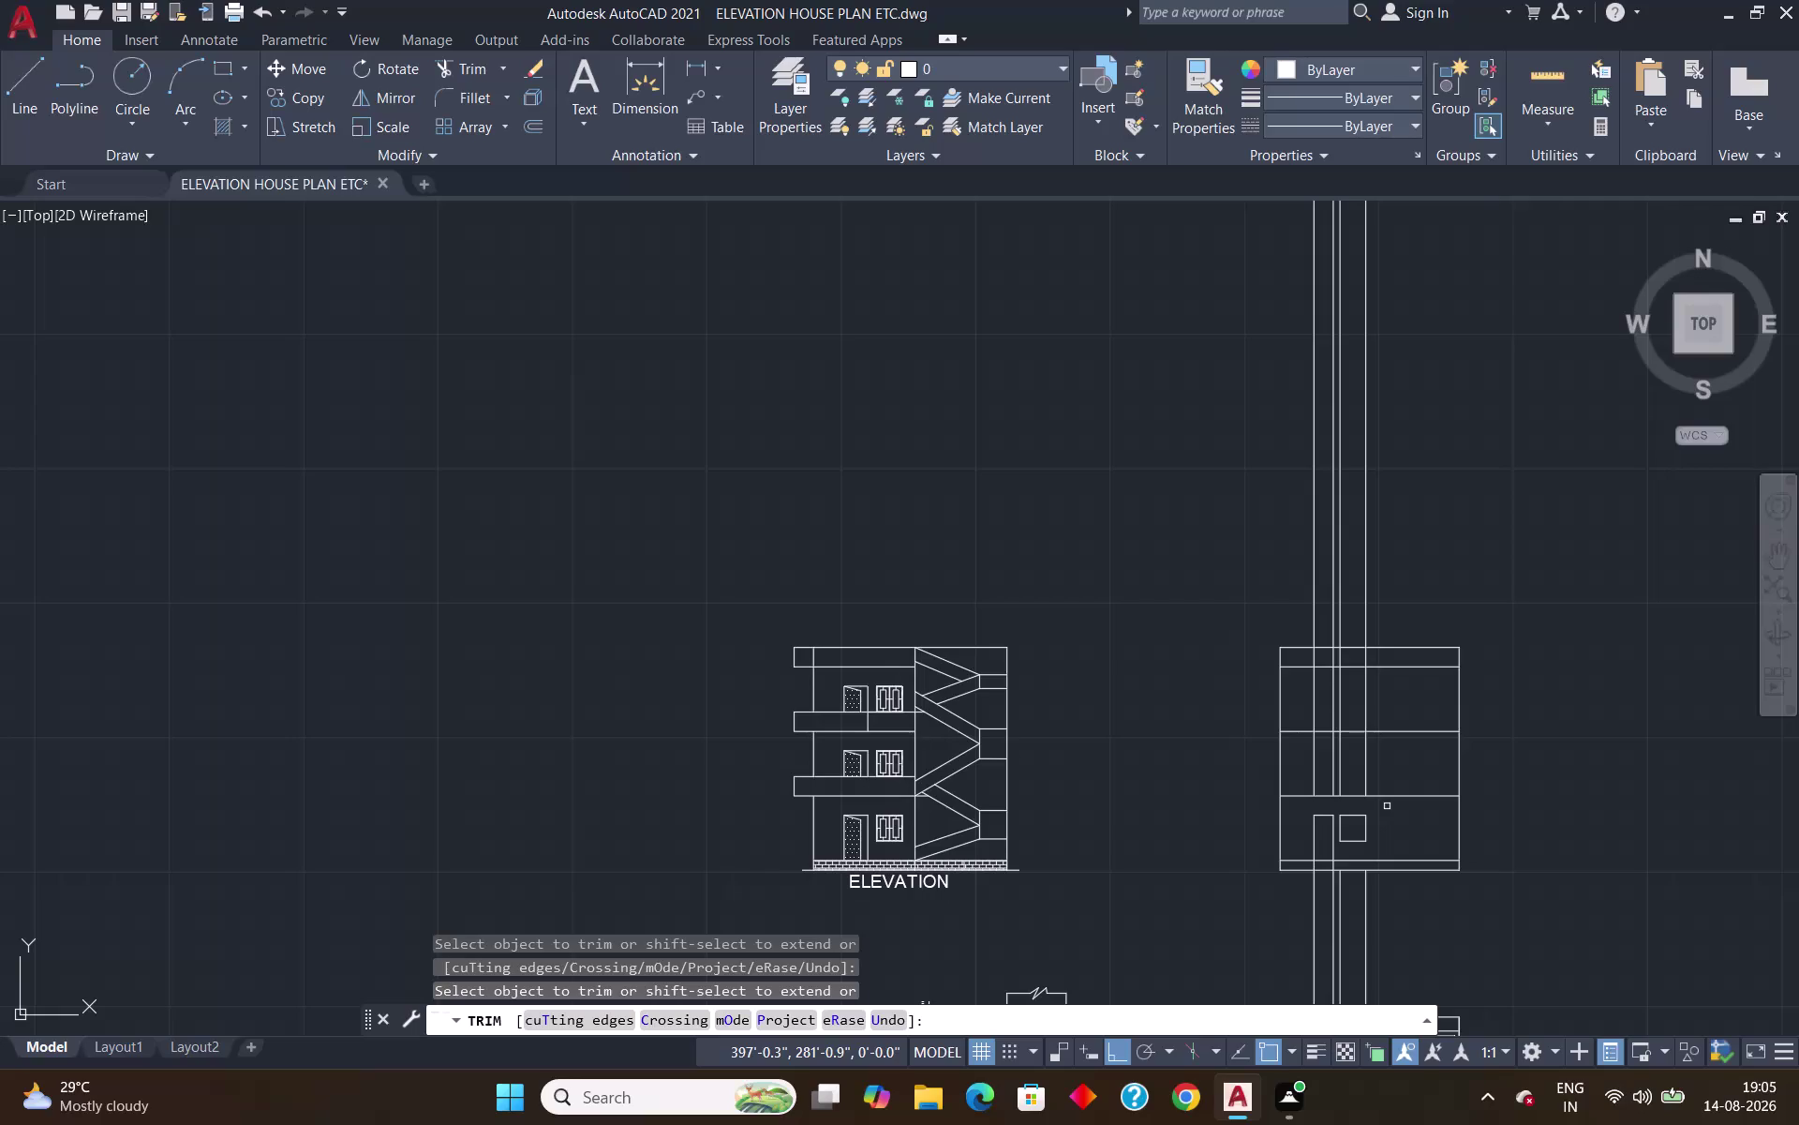
Trim two leftover projected wall segments beside the ground-floor door.
scroll(up, 3)
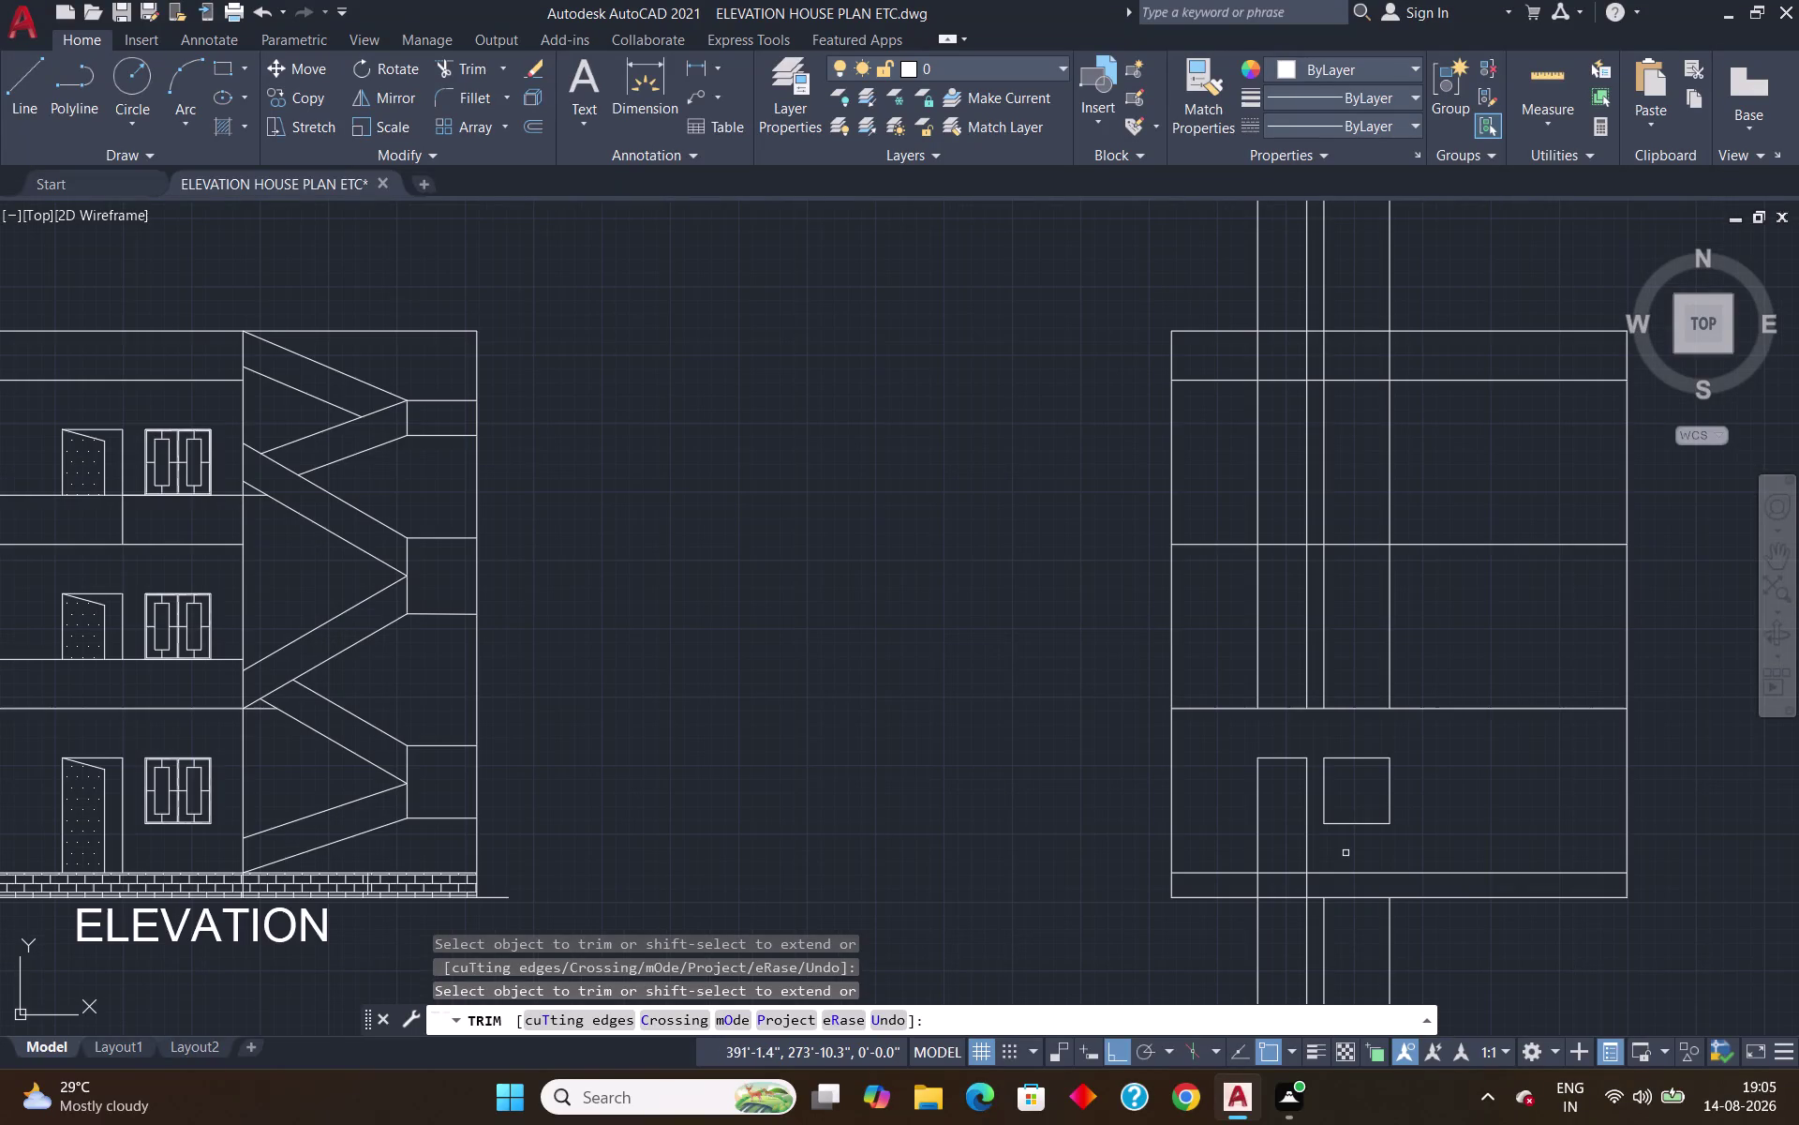
click(1256, 887)
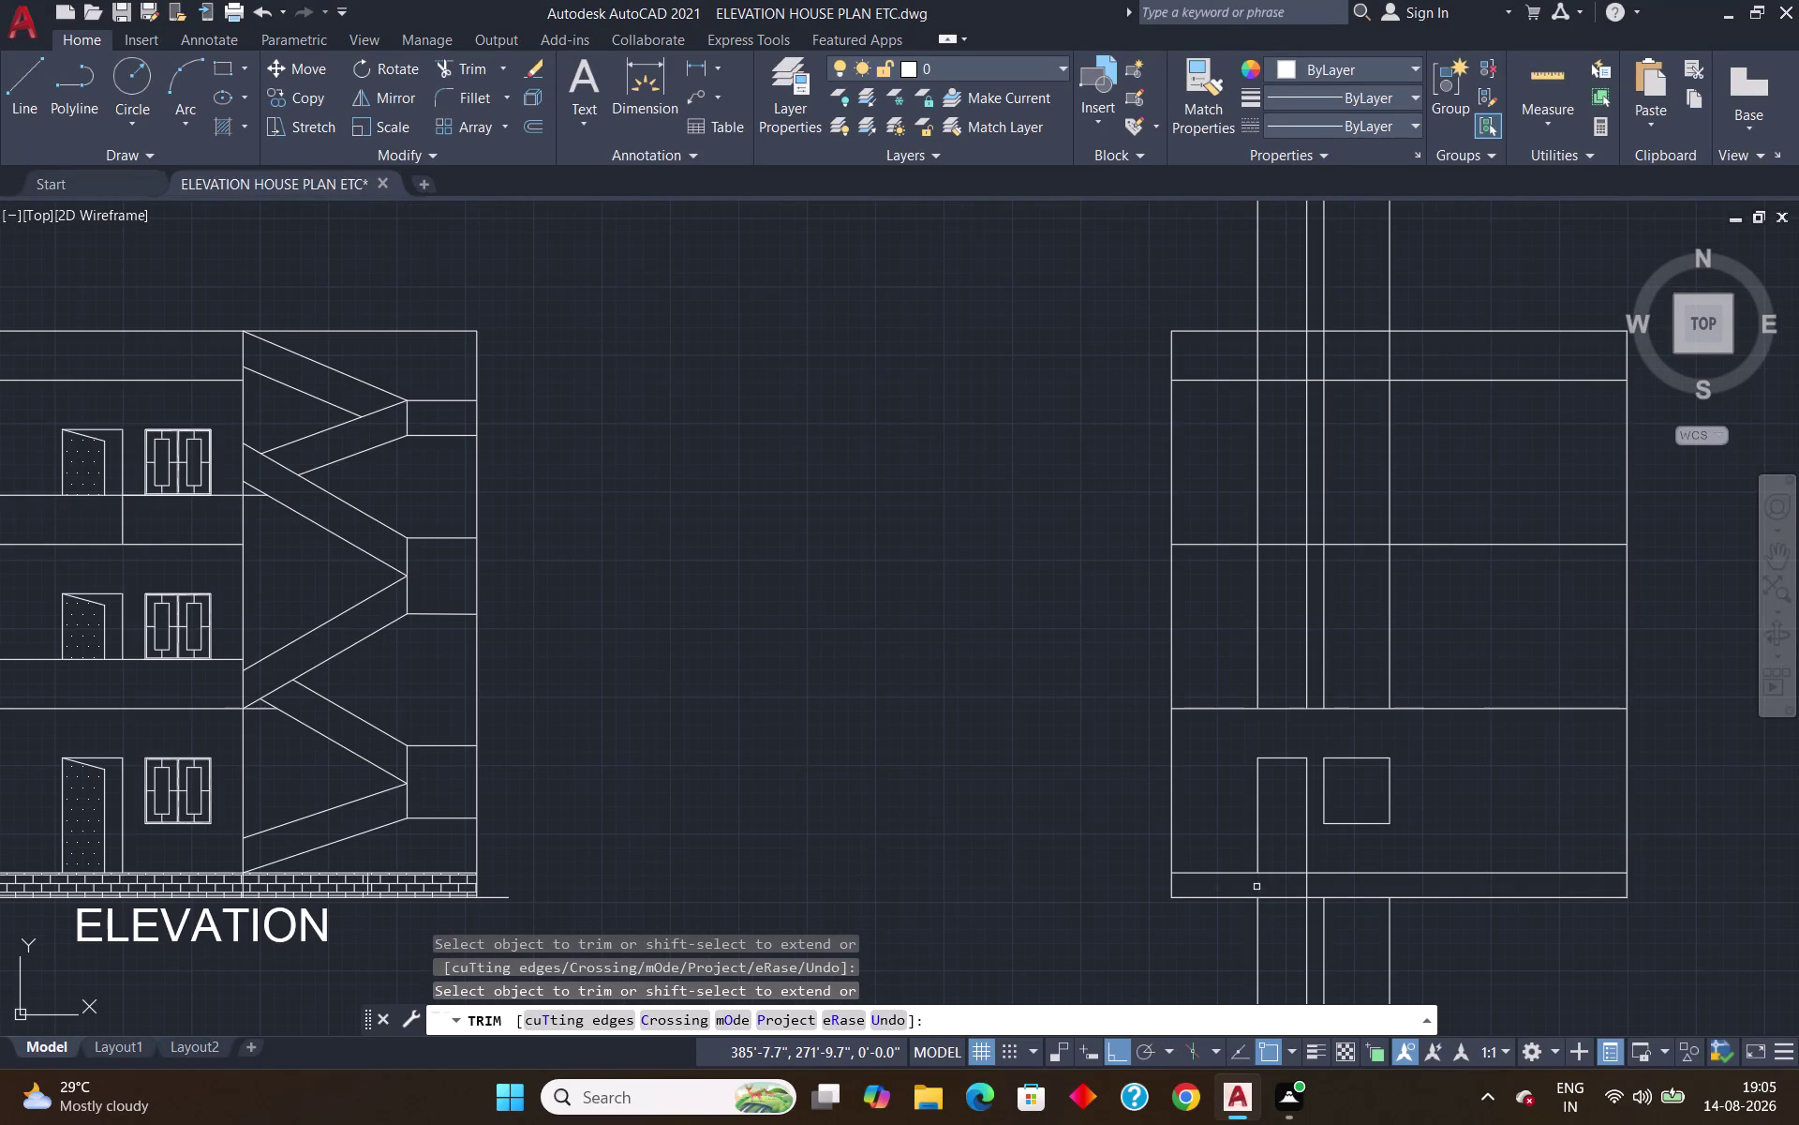
click(1310, 887)
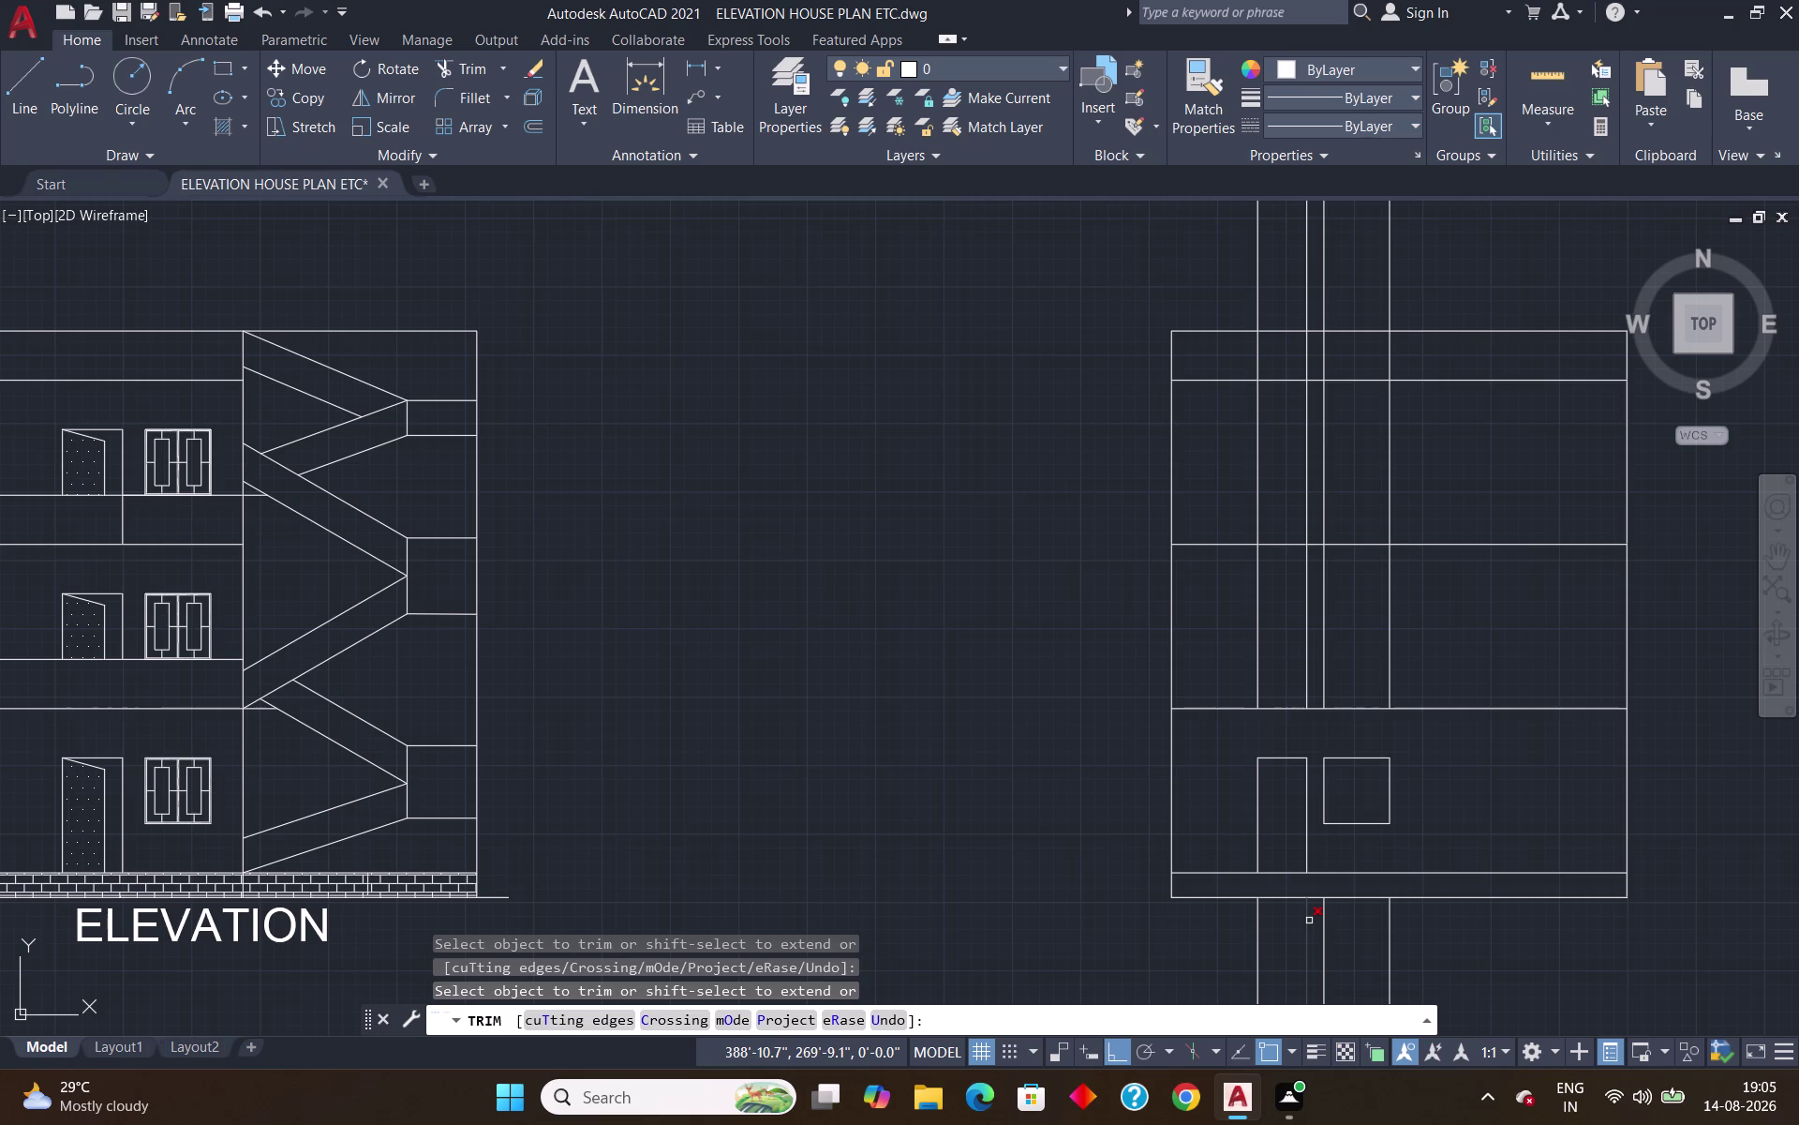
key(Escape)
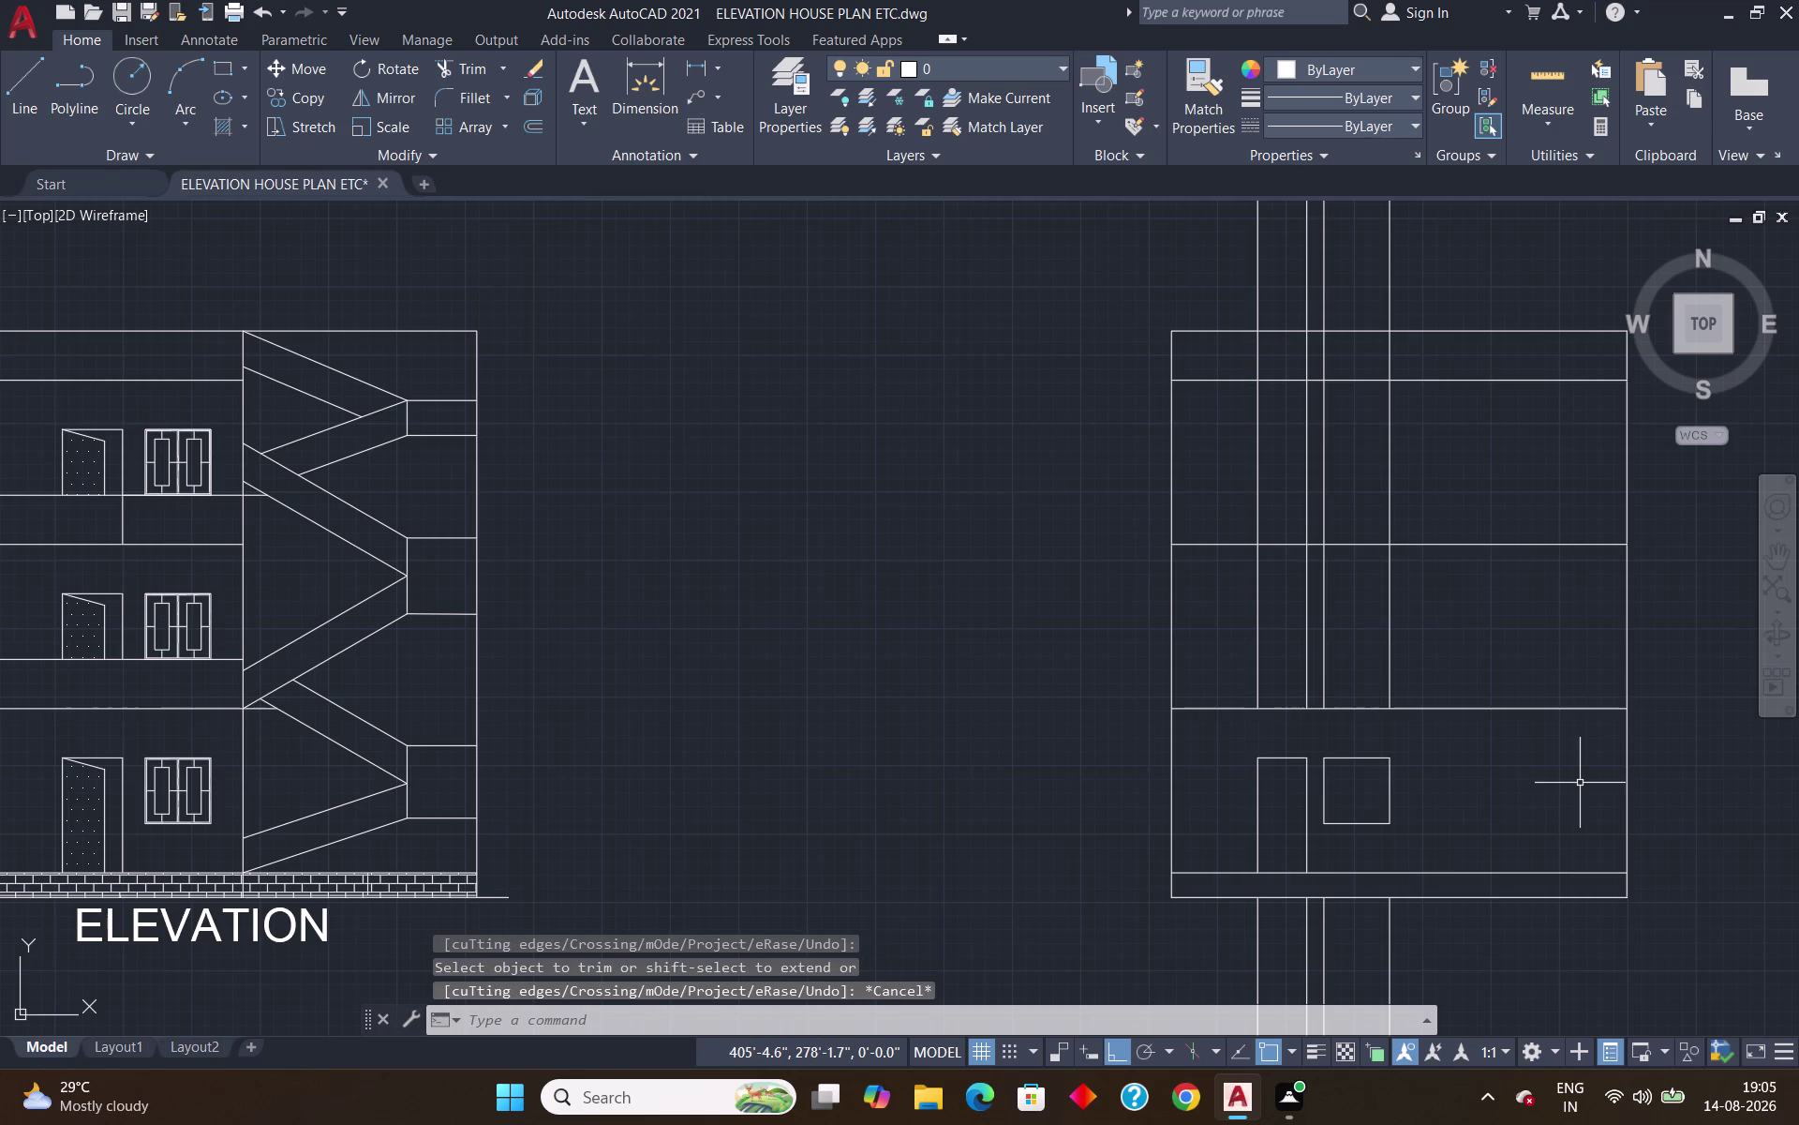
scroll(down, 3)
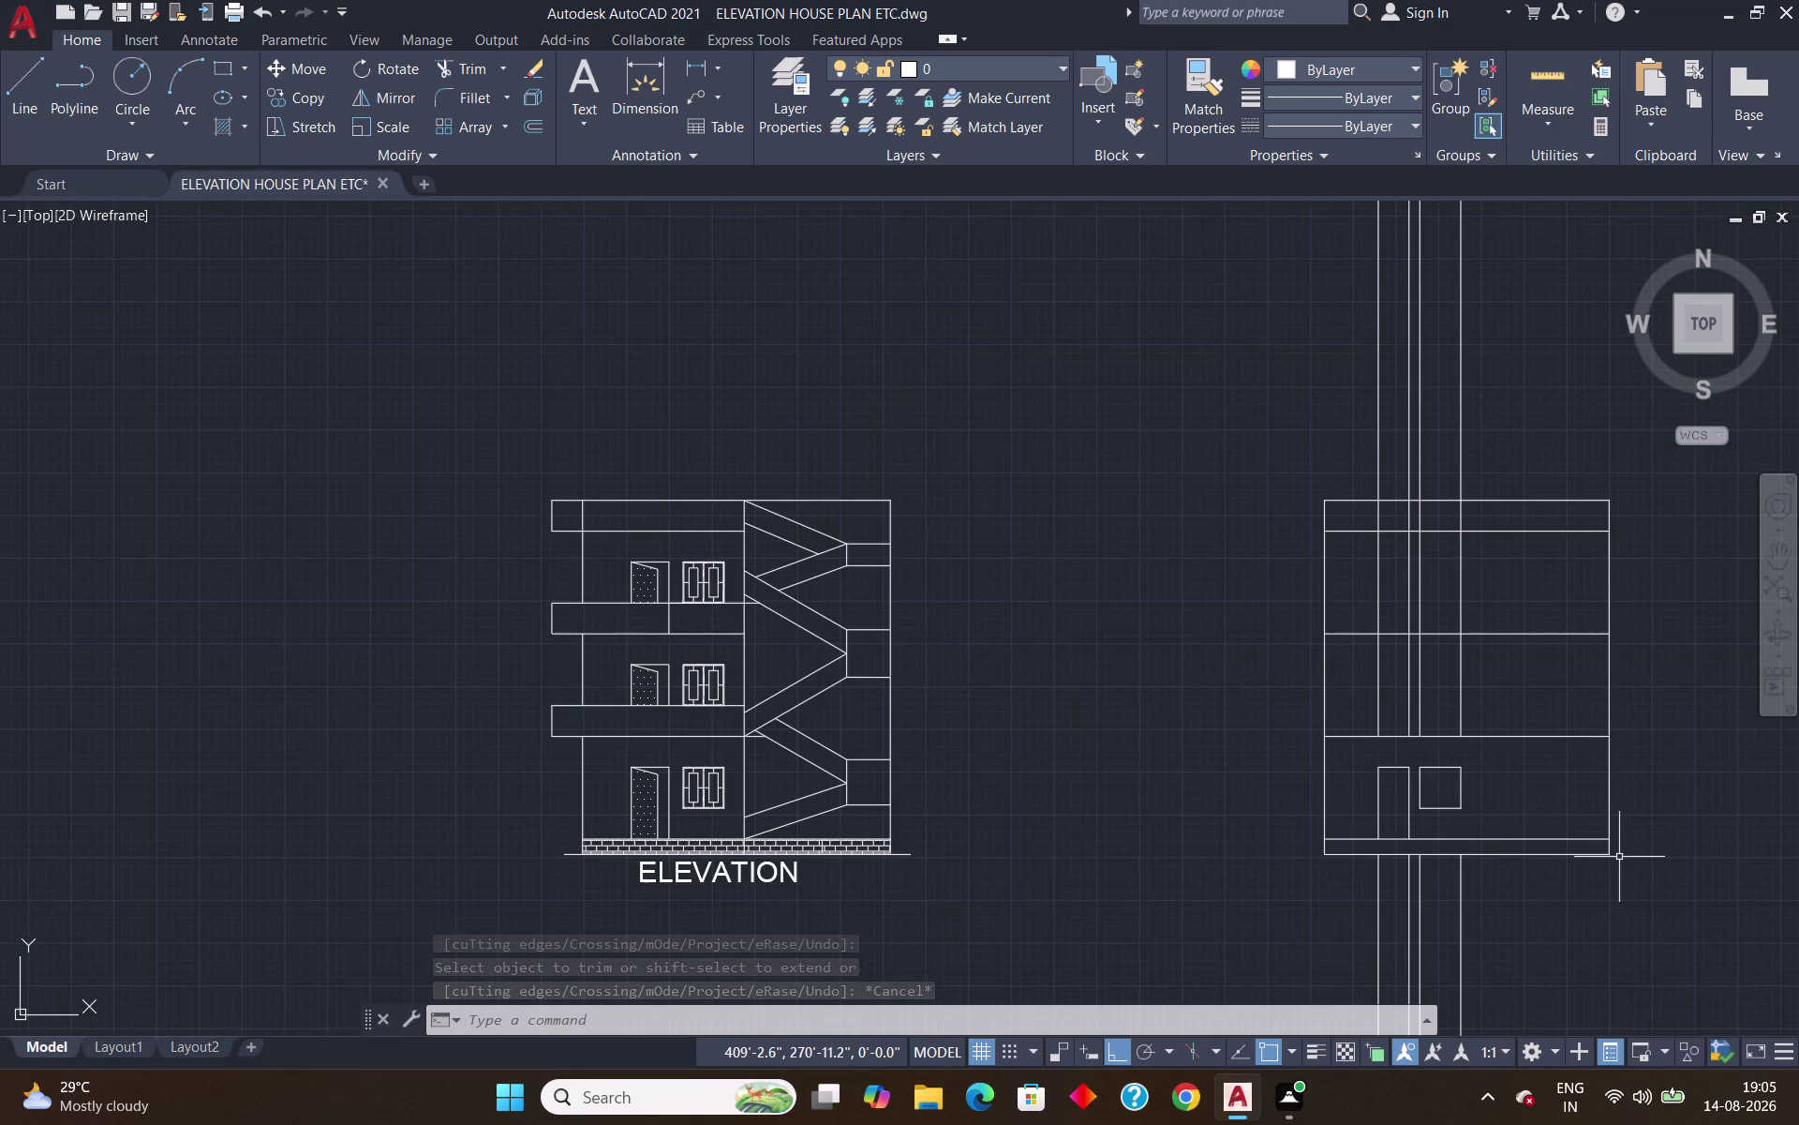
scroll(down, 3)
scroll(up, 3)
scroll(down, 3)
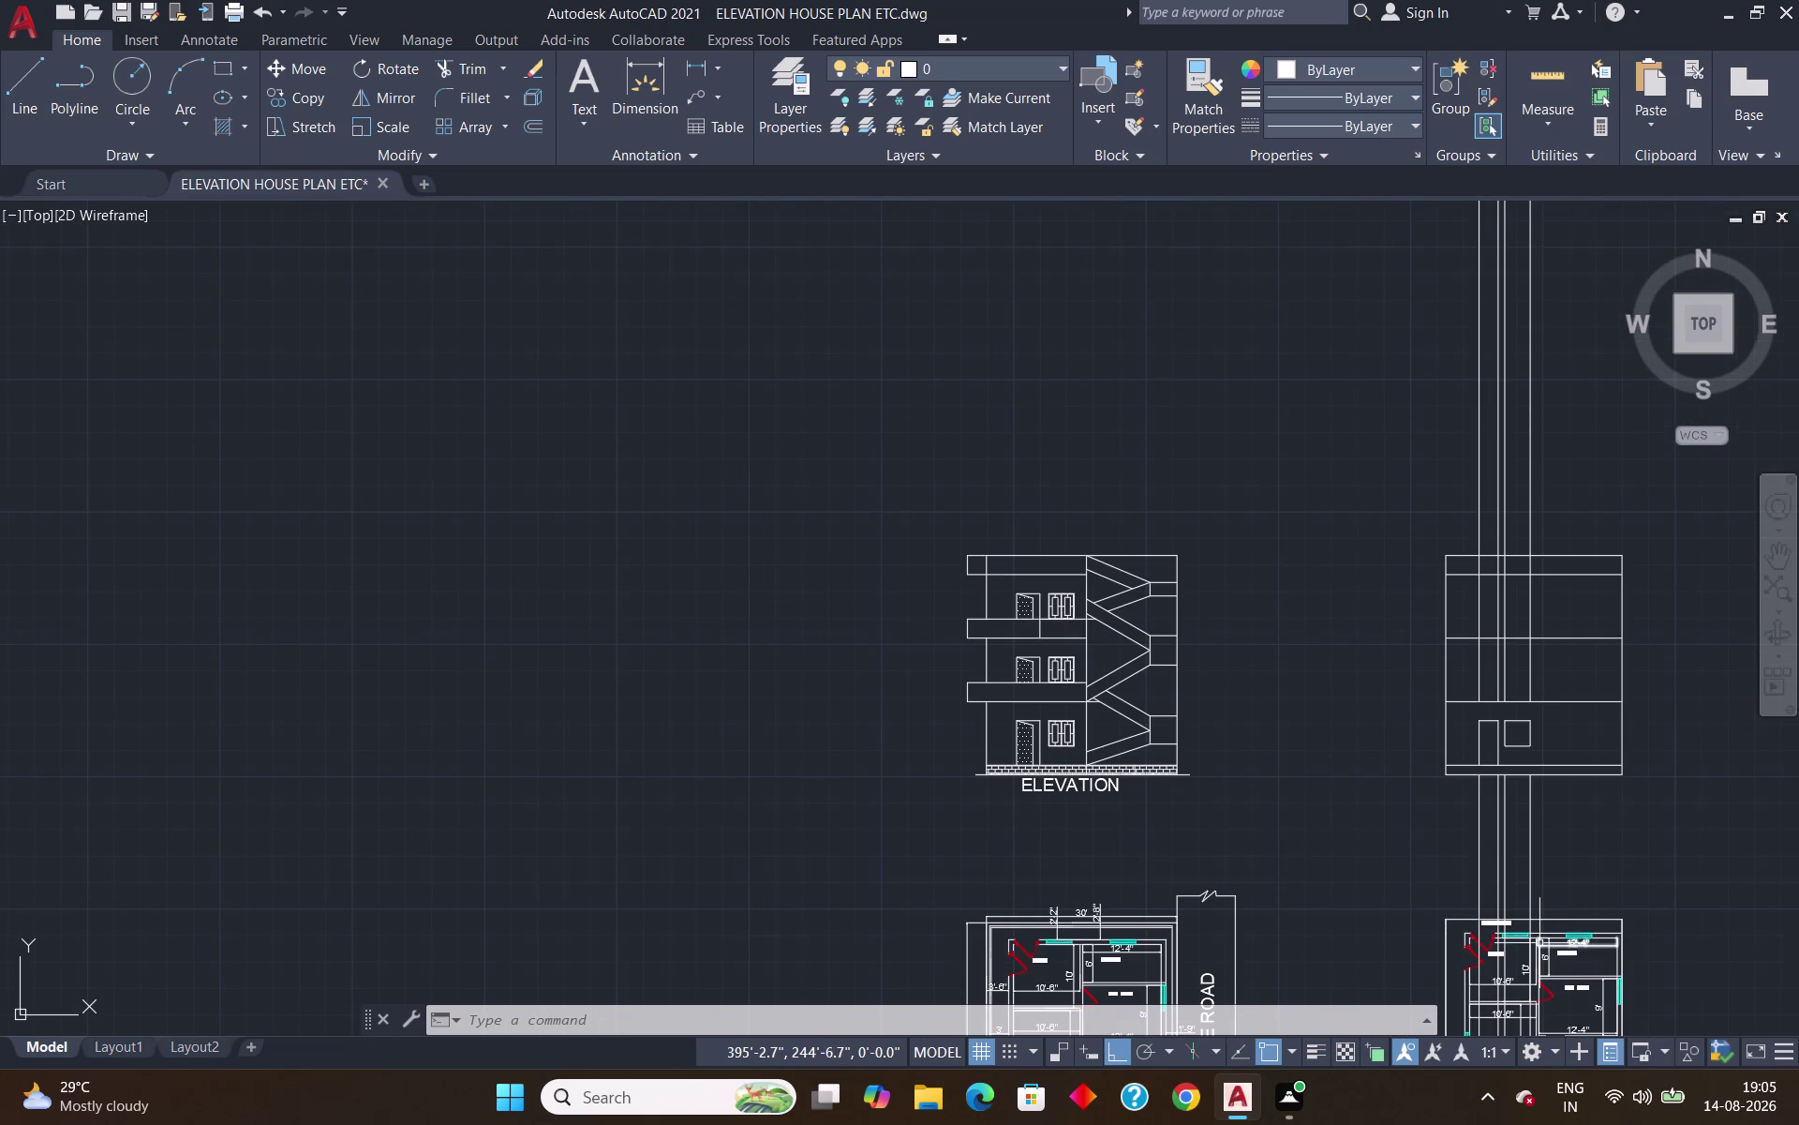
scroll(up, 3)
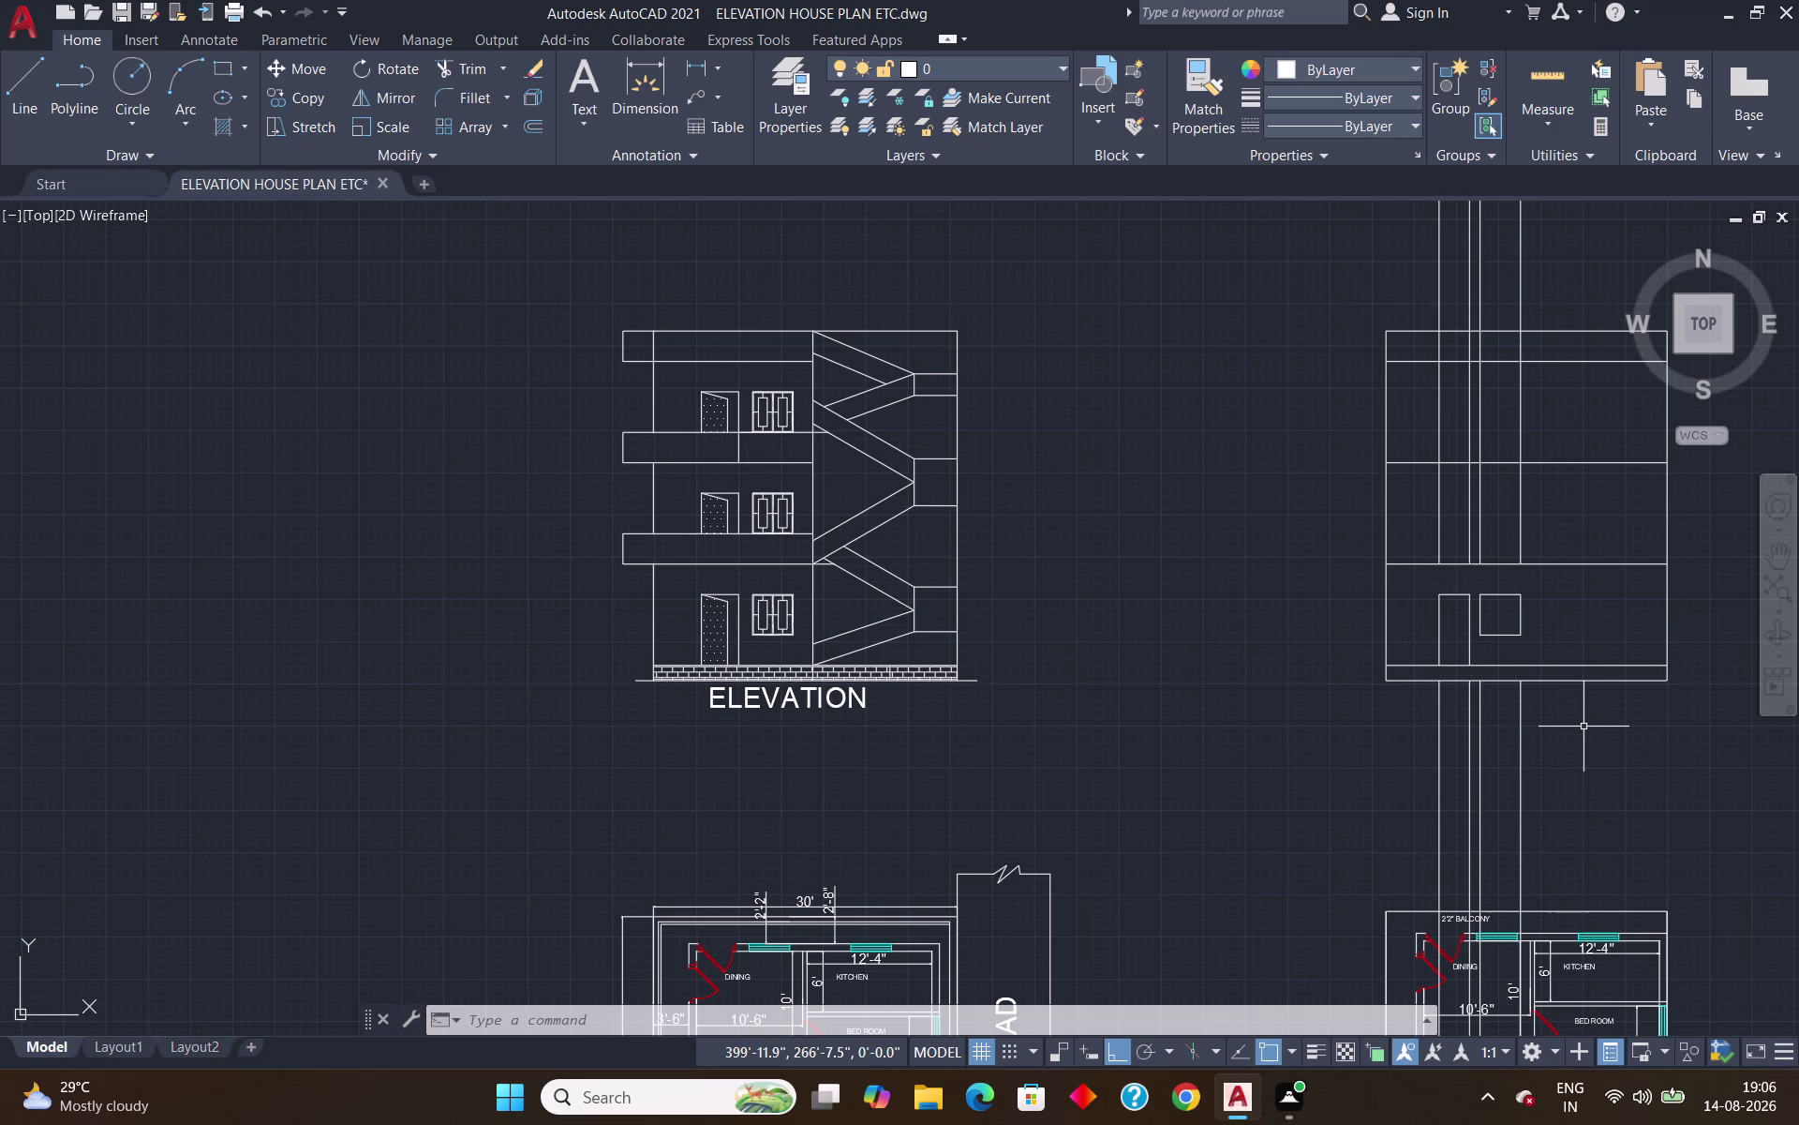
scroll(down, 3)
scroll(down, 3)
scroll(up, 3)
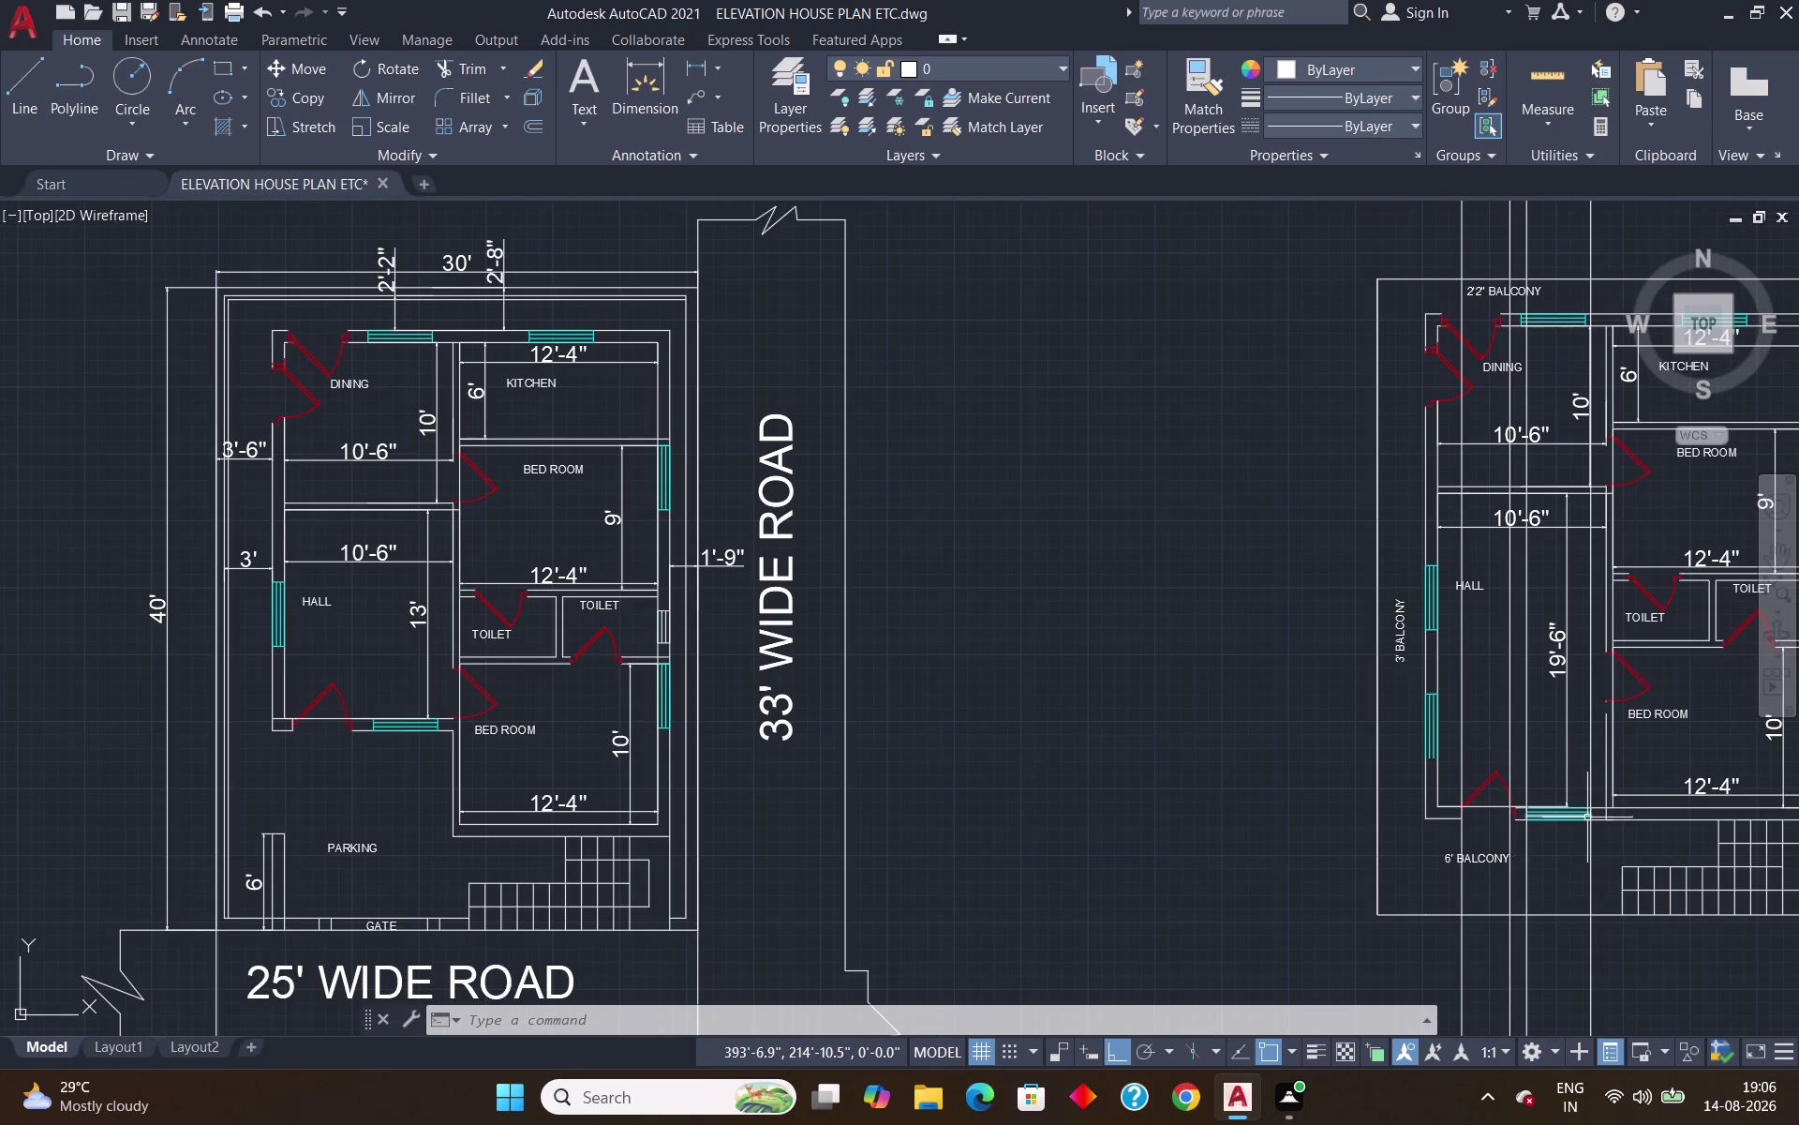
scroll(up, 3)
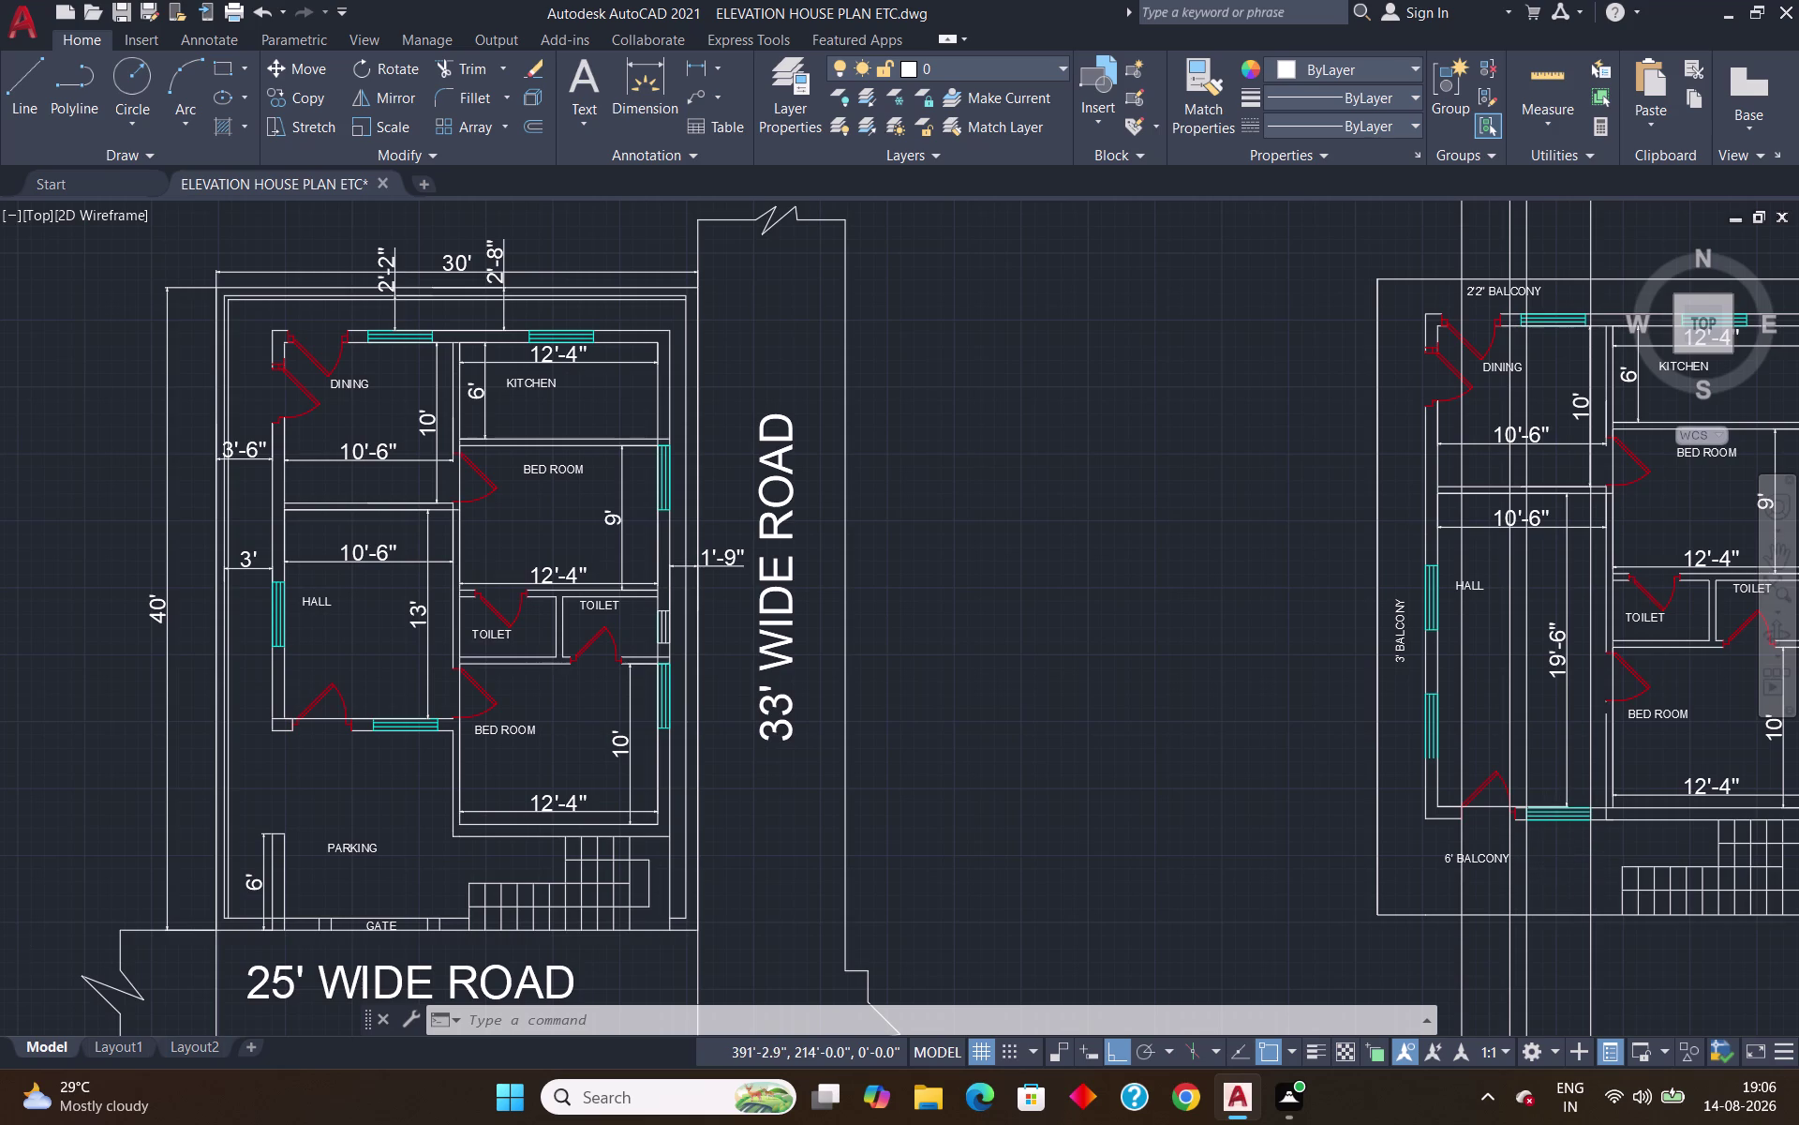
scroll(down, 3)
scroll(up, 3)
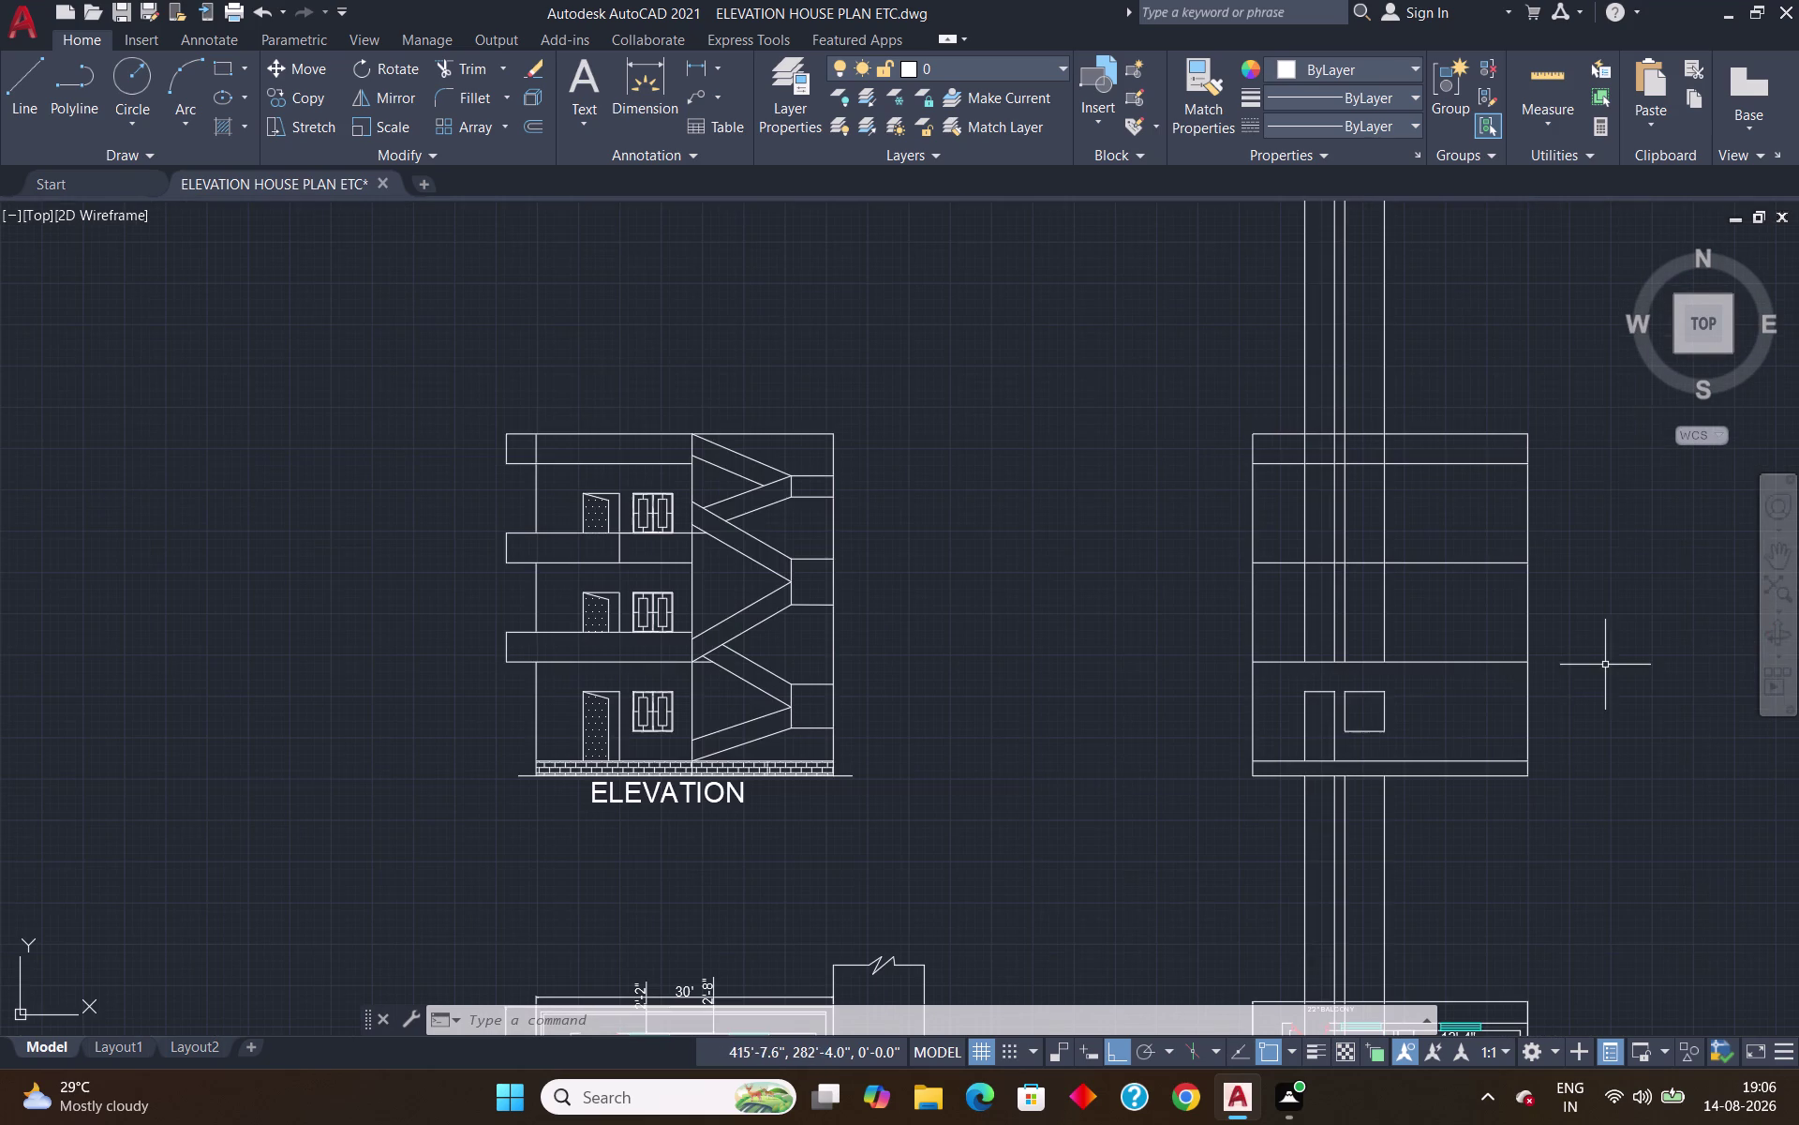
scroll(up, 3)
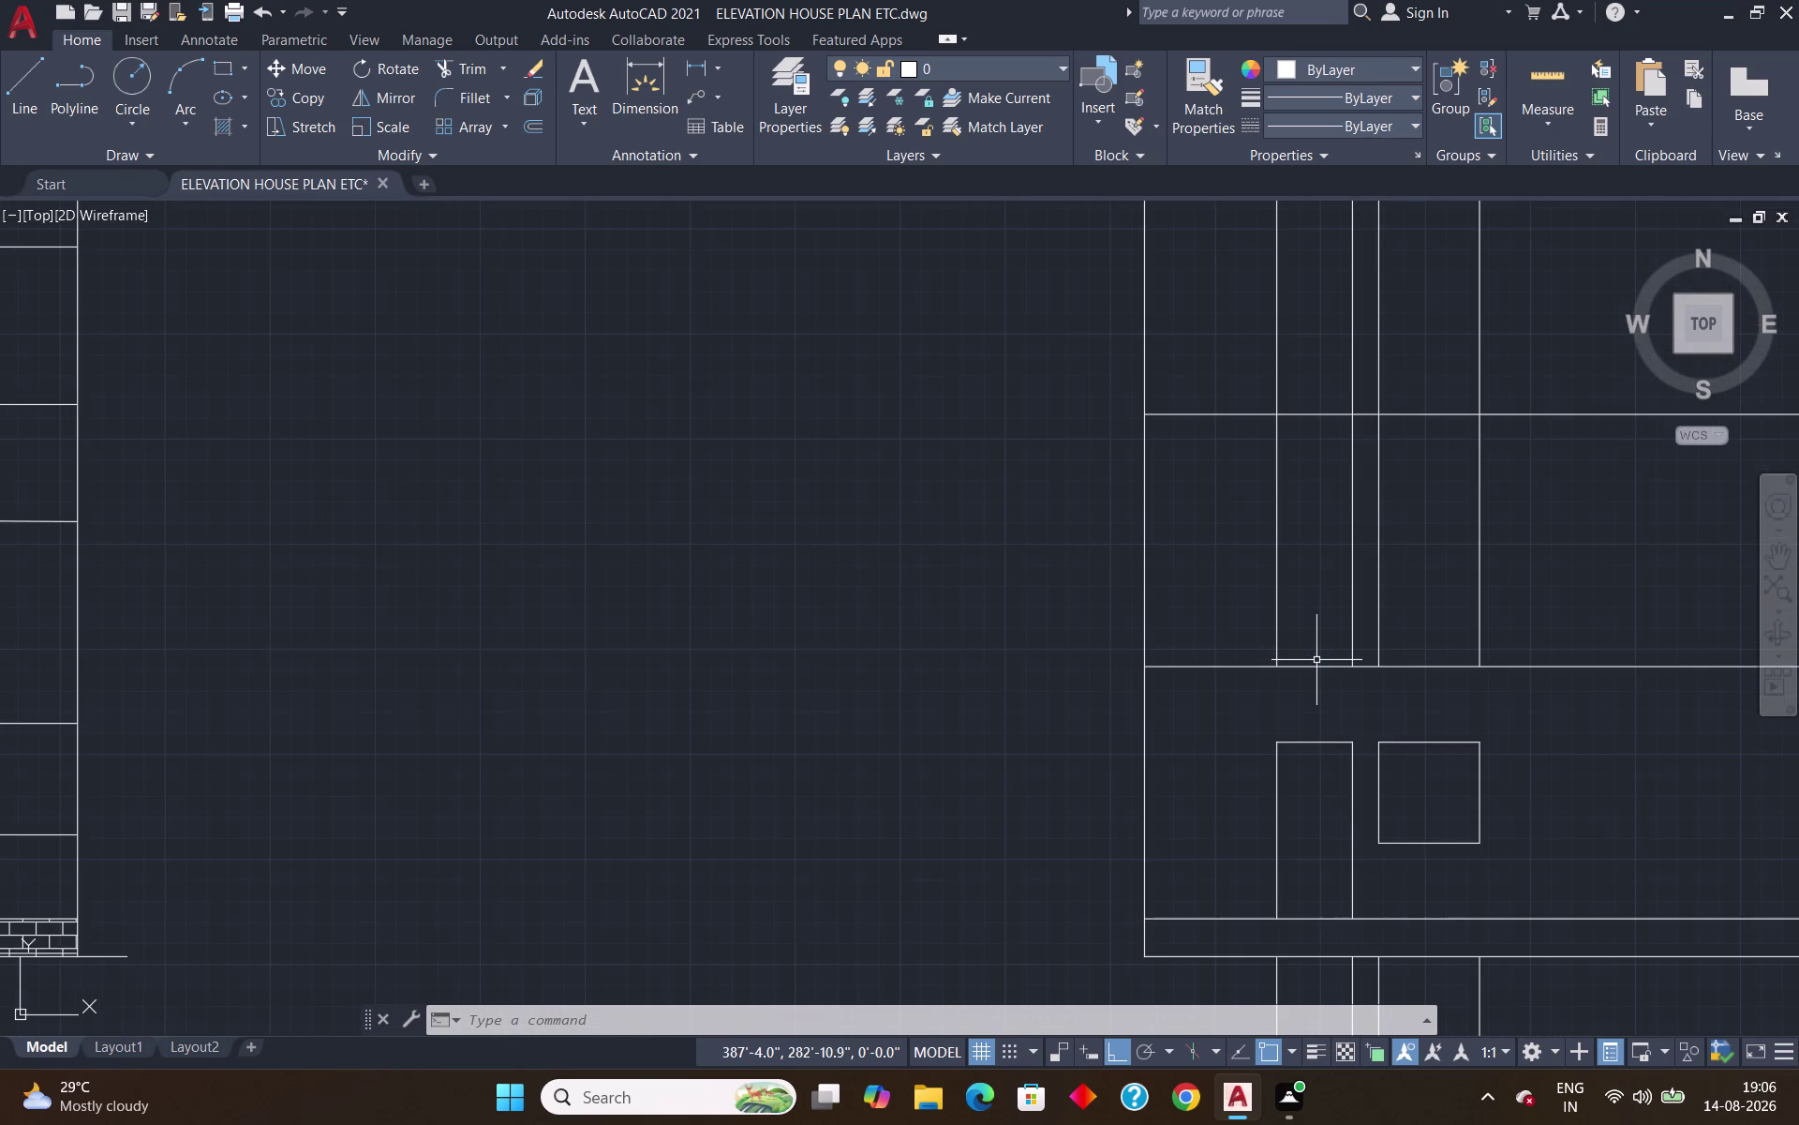
Draw a horizontal line 7' above the lower floor line across to the outer wall.
key(l)
key(Return)
key(t)
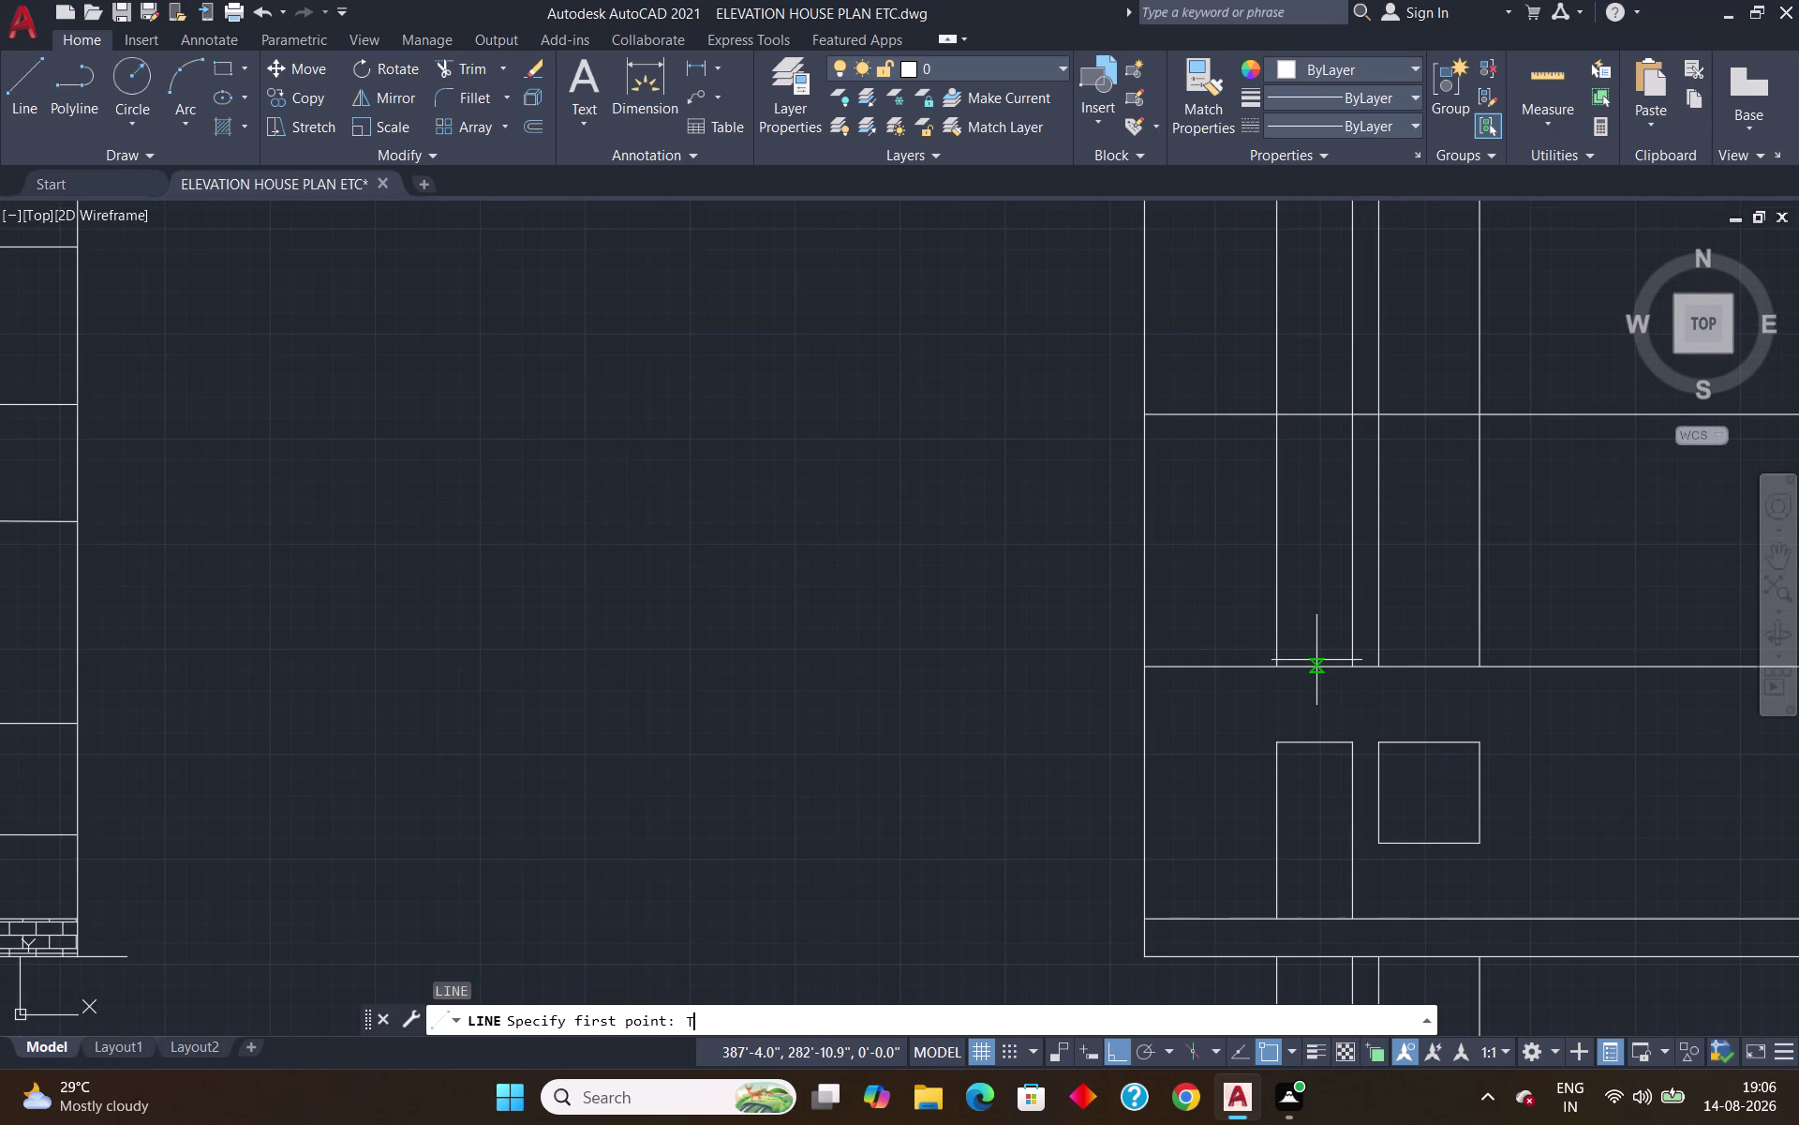
key(k)
key(Return)
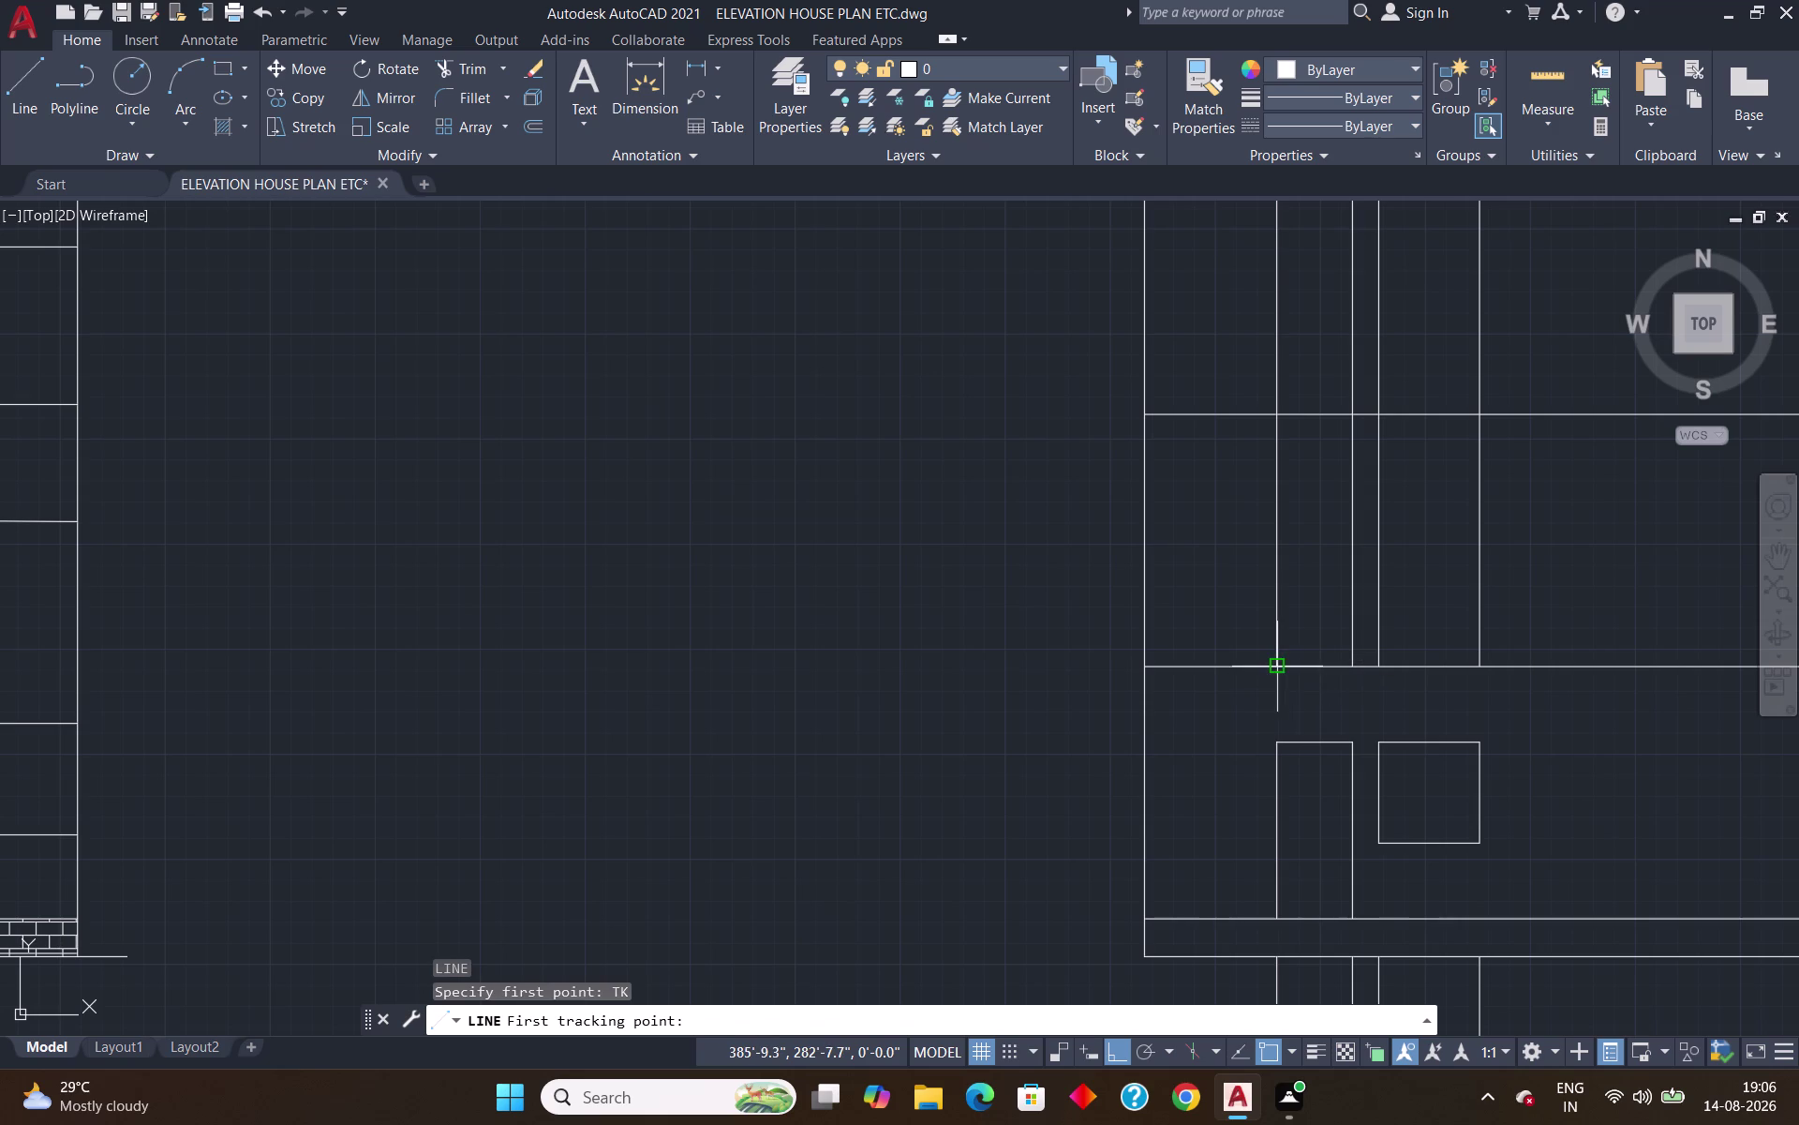
click(1276, 664)
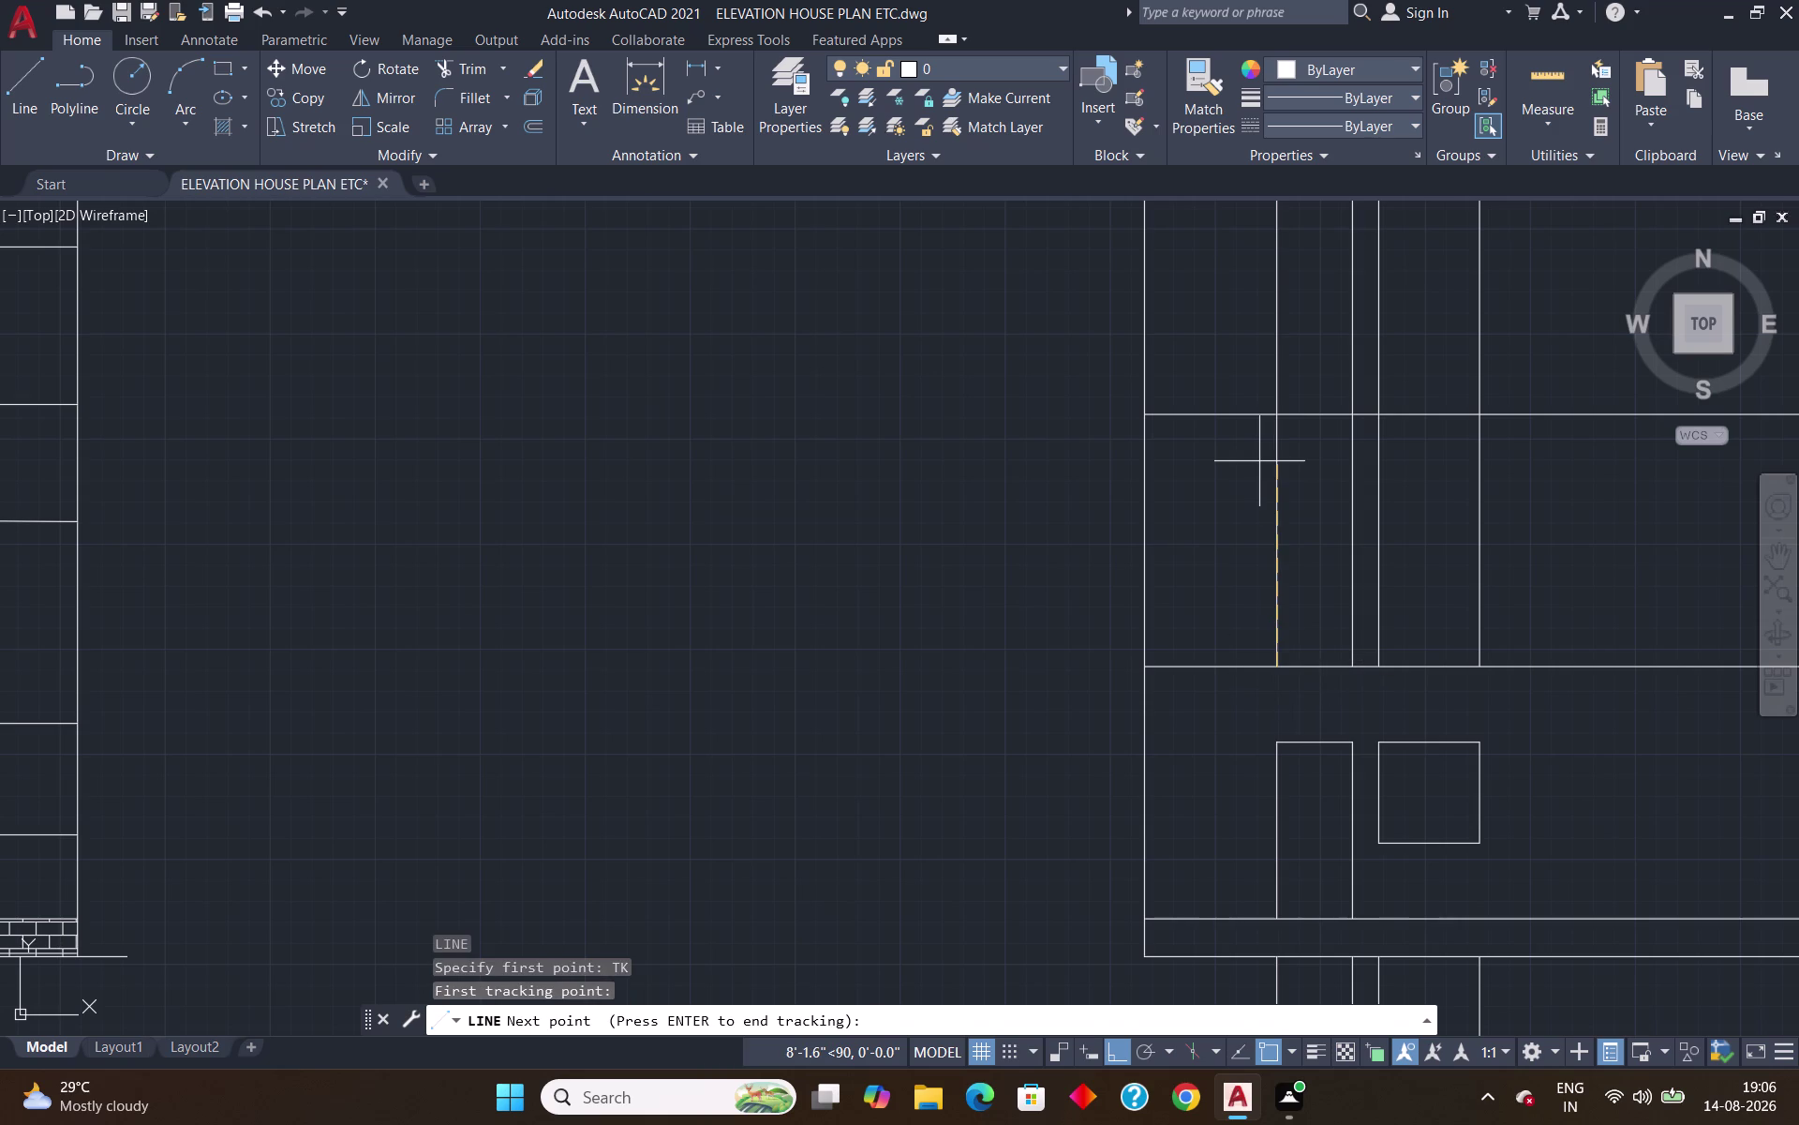
text(7')
key(Return)
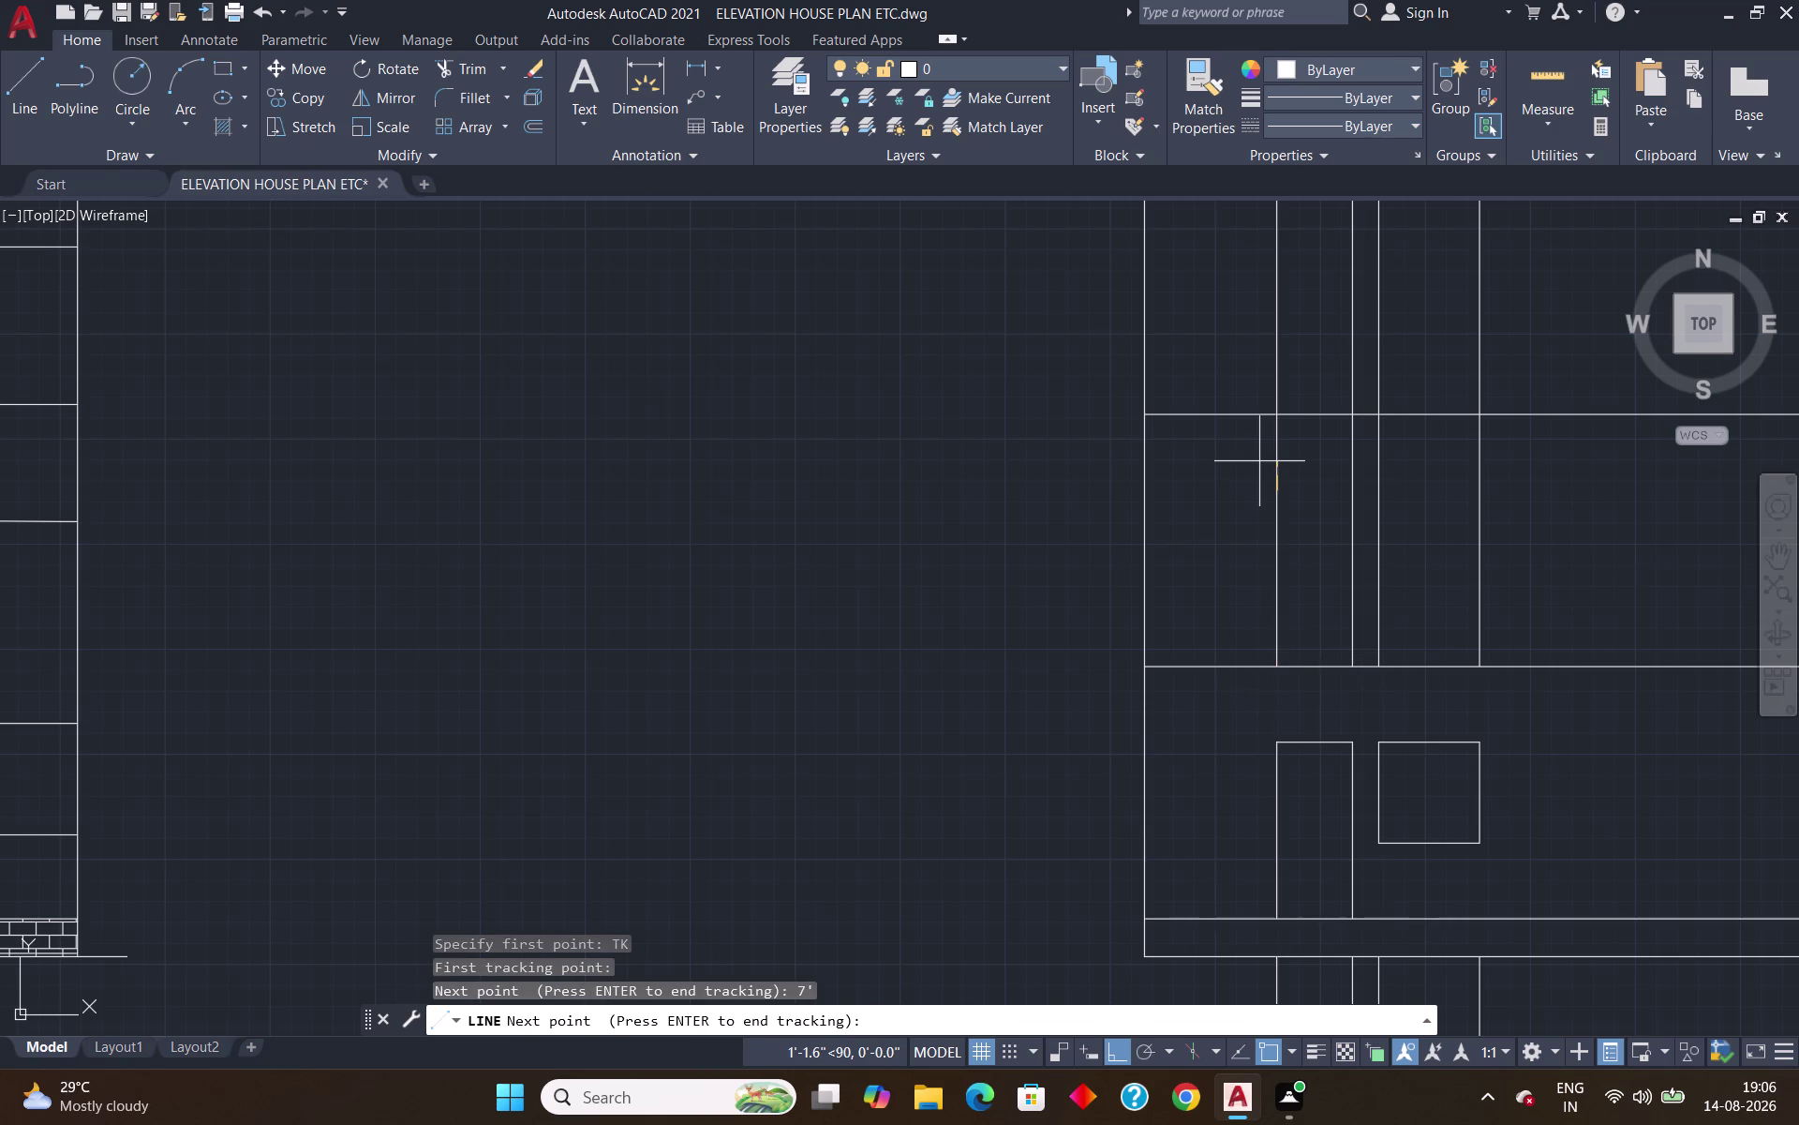
key(Return)
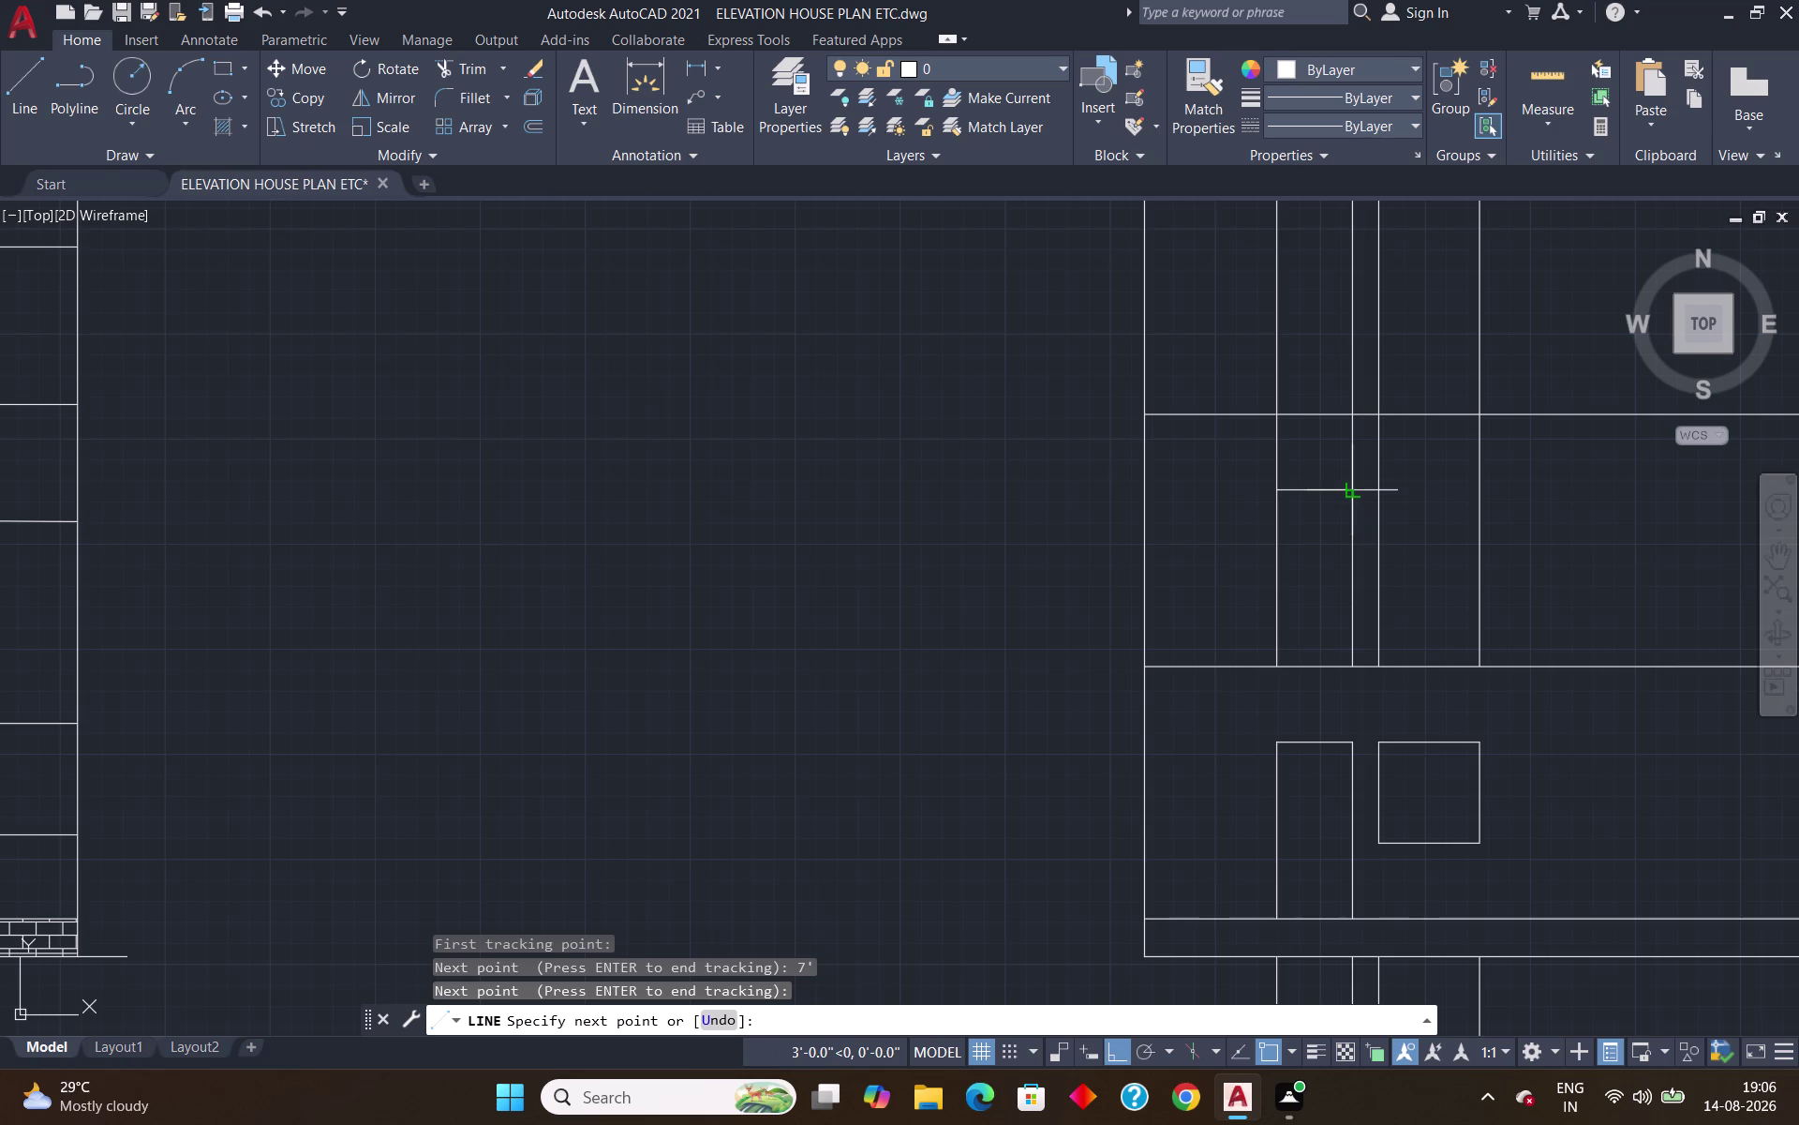
click(1354, 493)
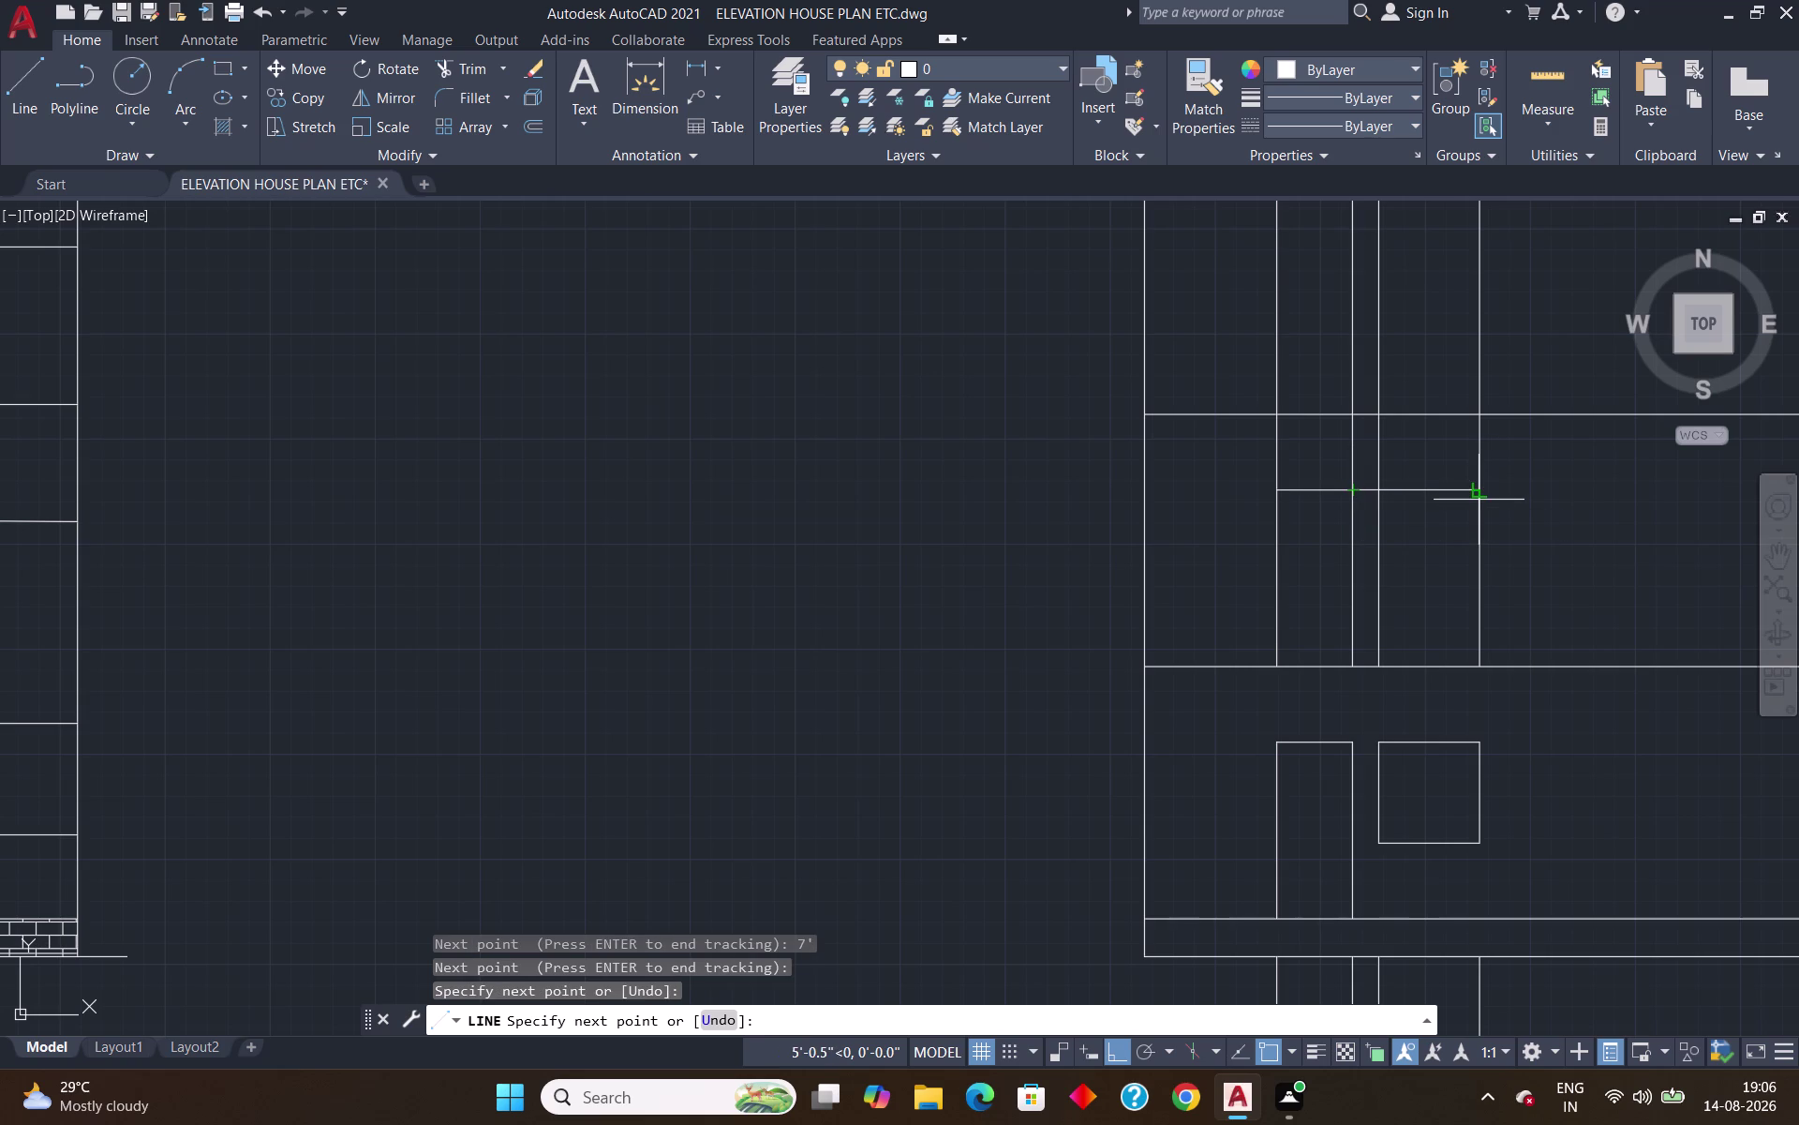
click(1479, 499)
key(Return)
scroll(down, 3)
scroll(up, 3)
Draw a second 7'-high line on the next floor up, across to the outer wall.
key(l)
key(Return)
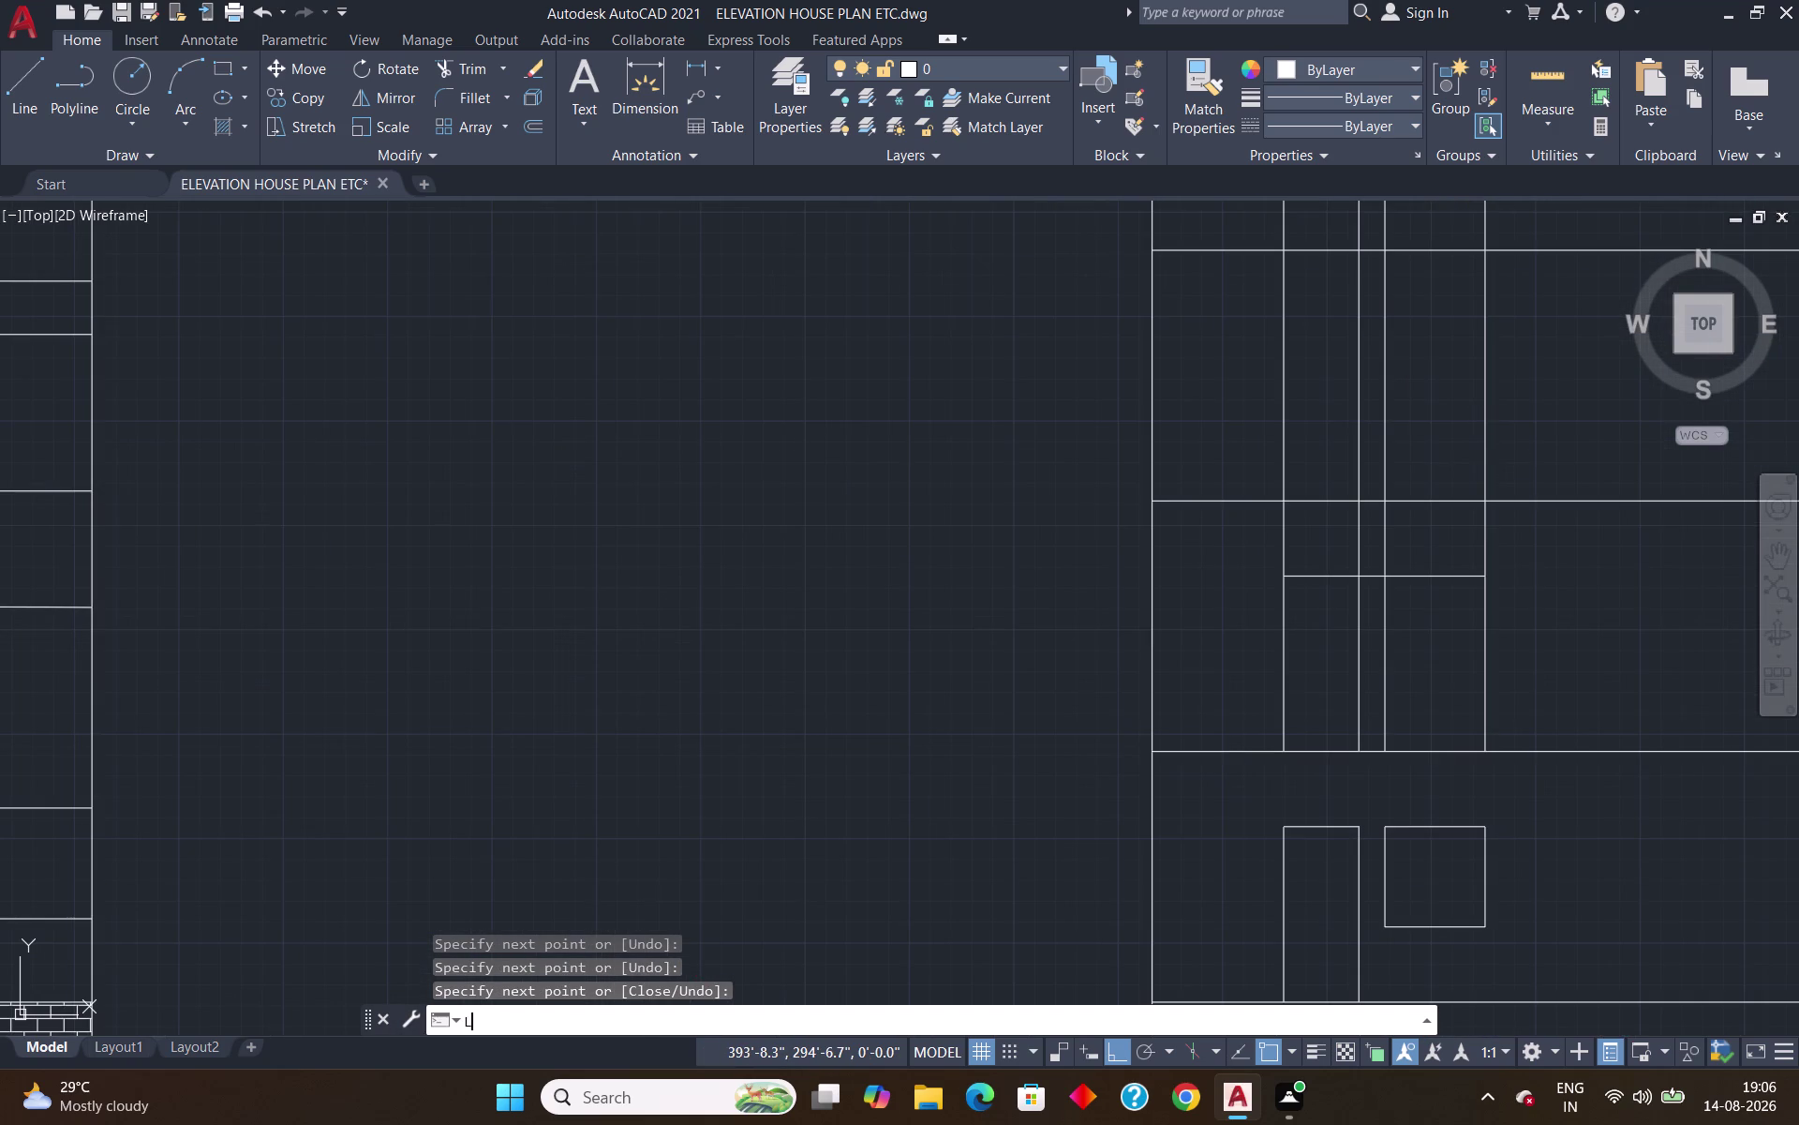
text(TK)
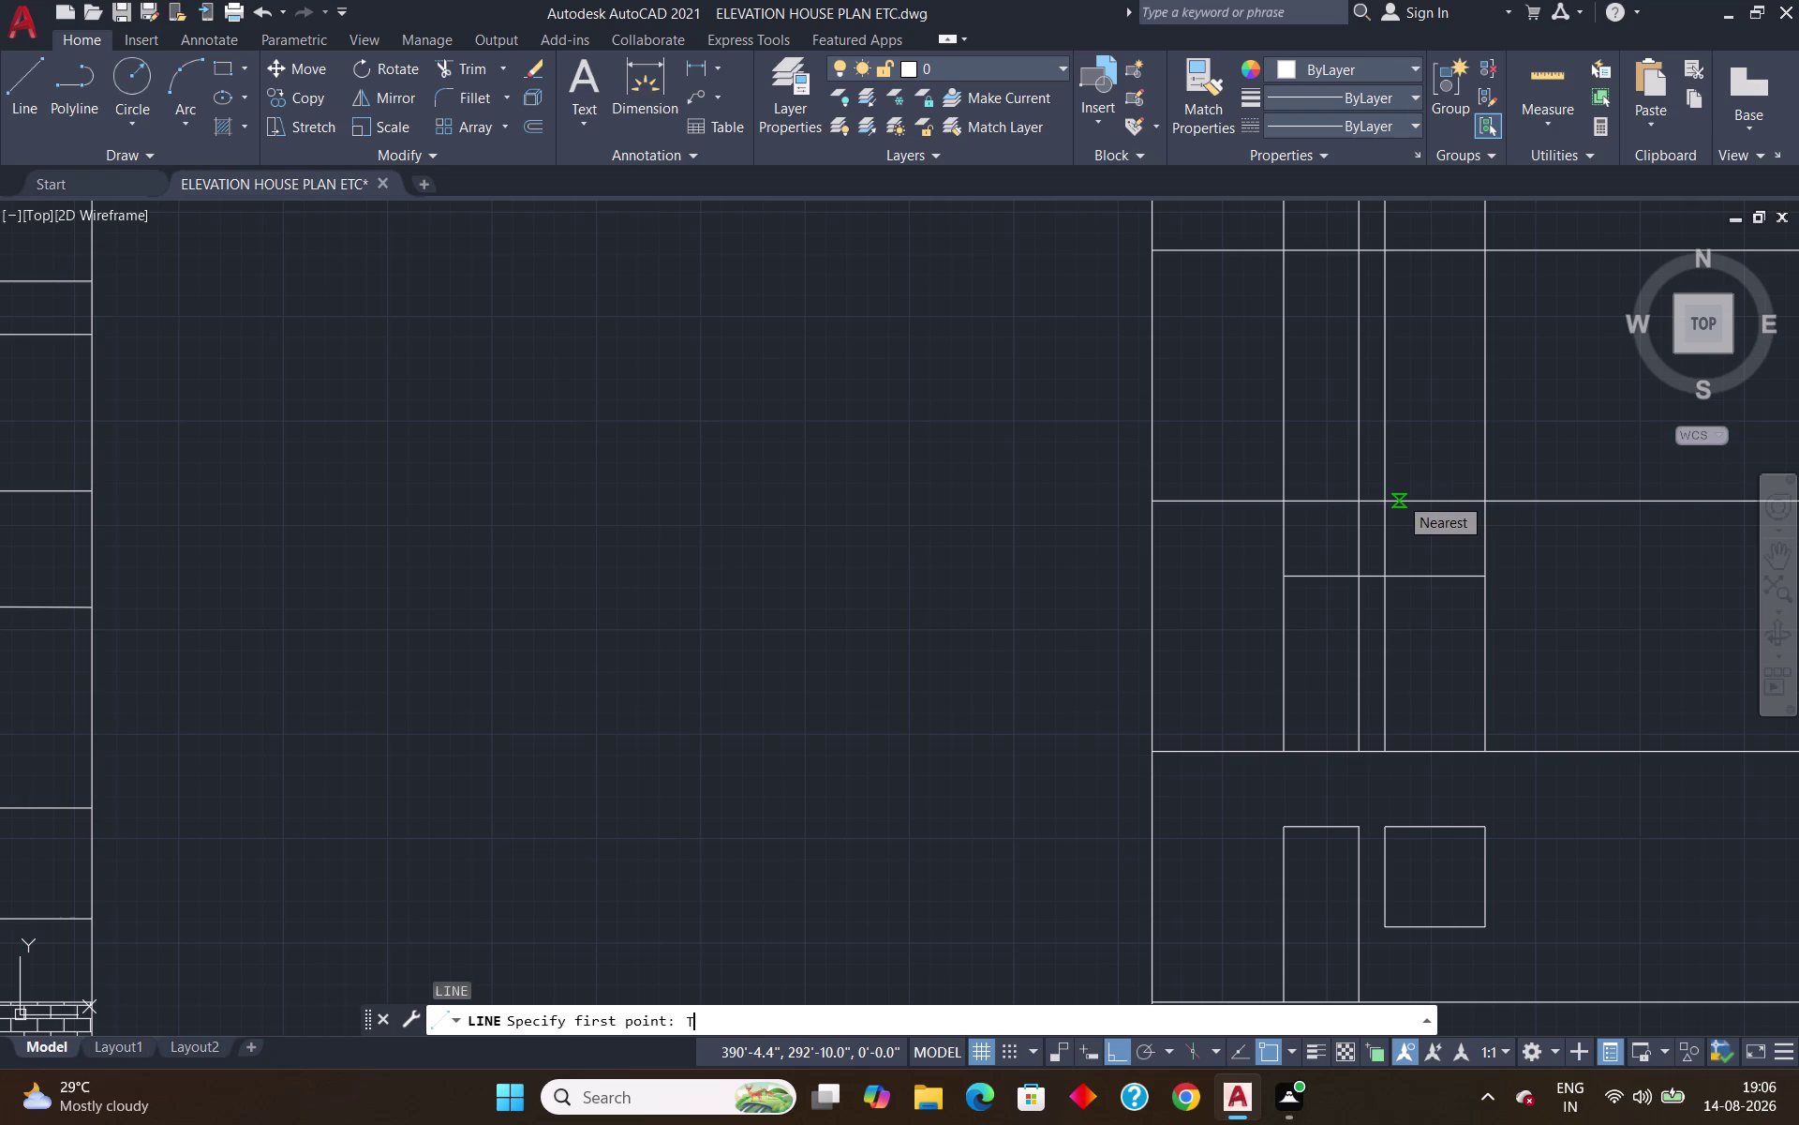
key(Return)
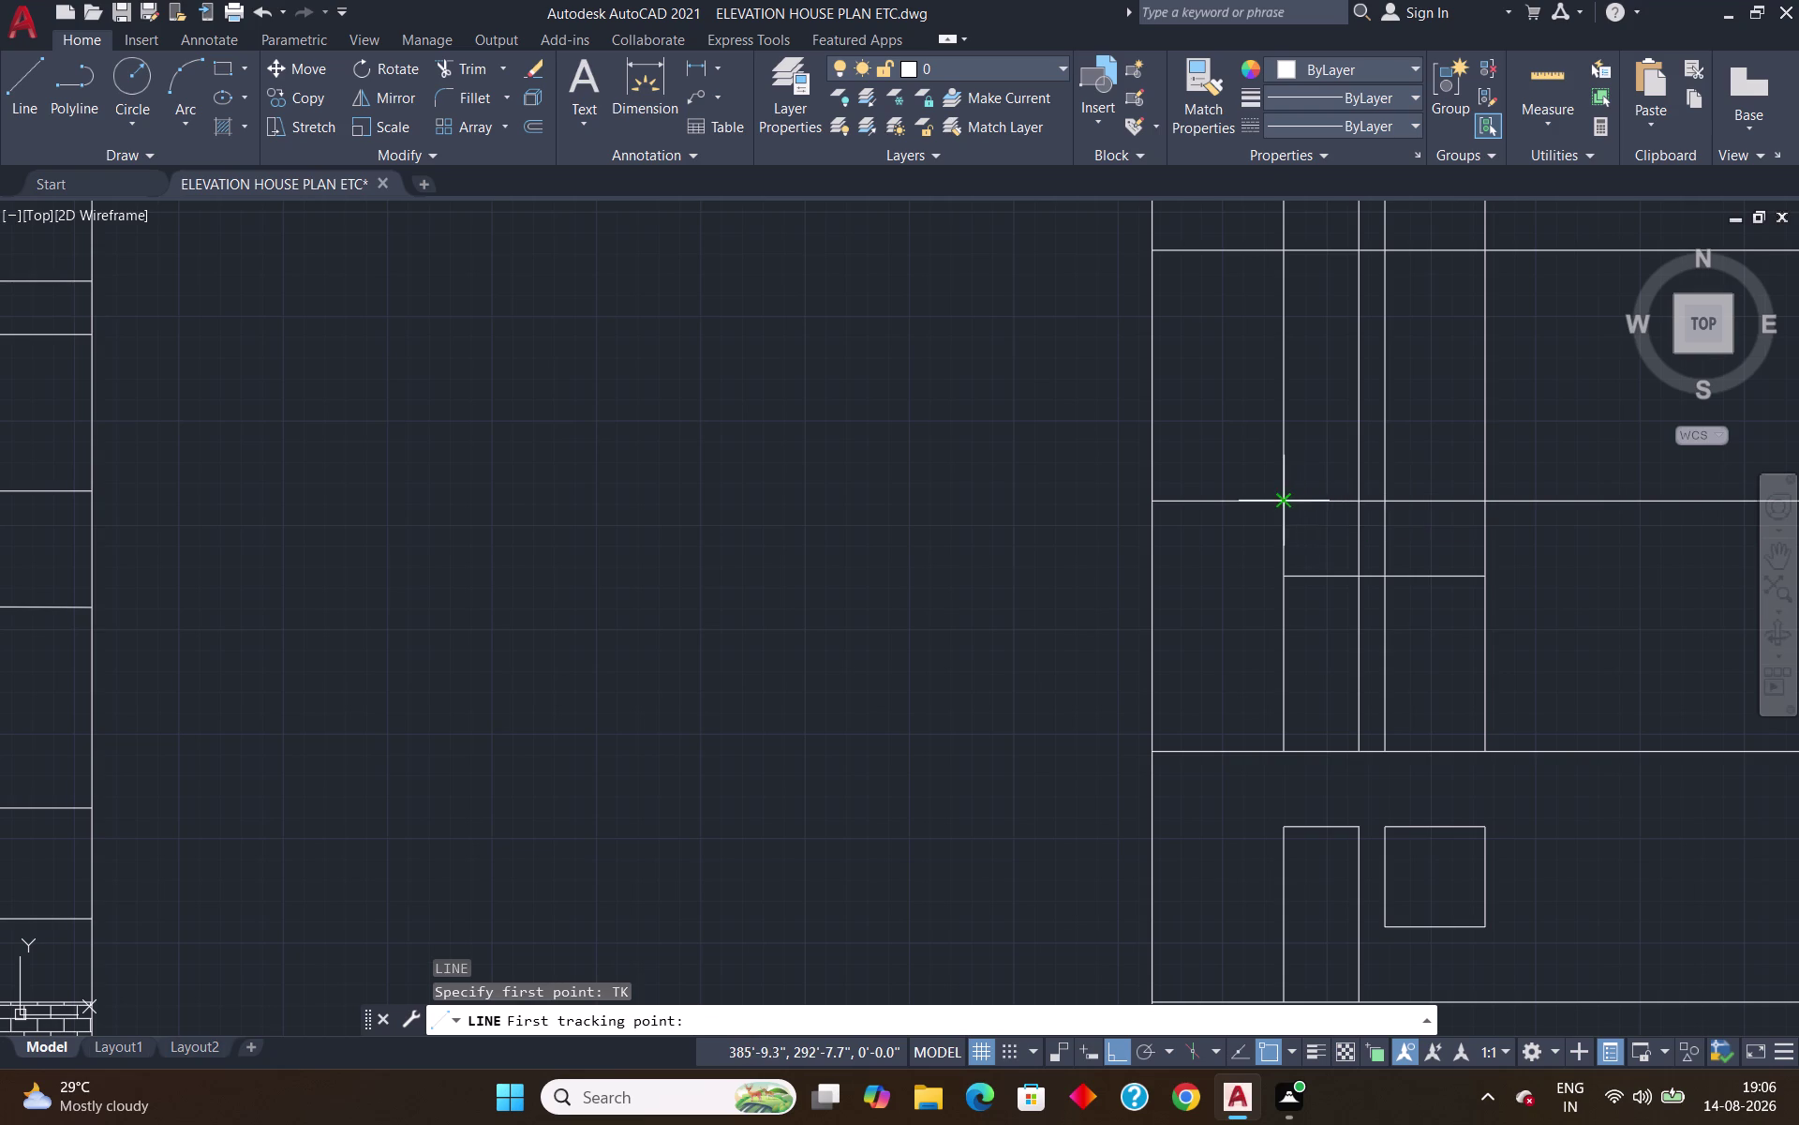
click(1287, 502)
text(7)
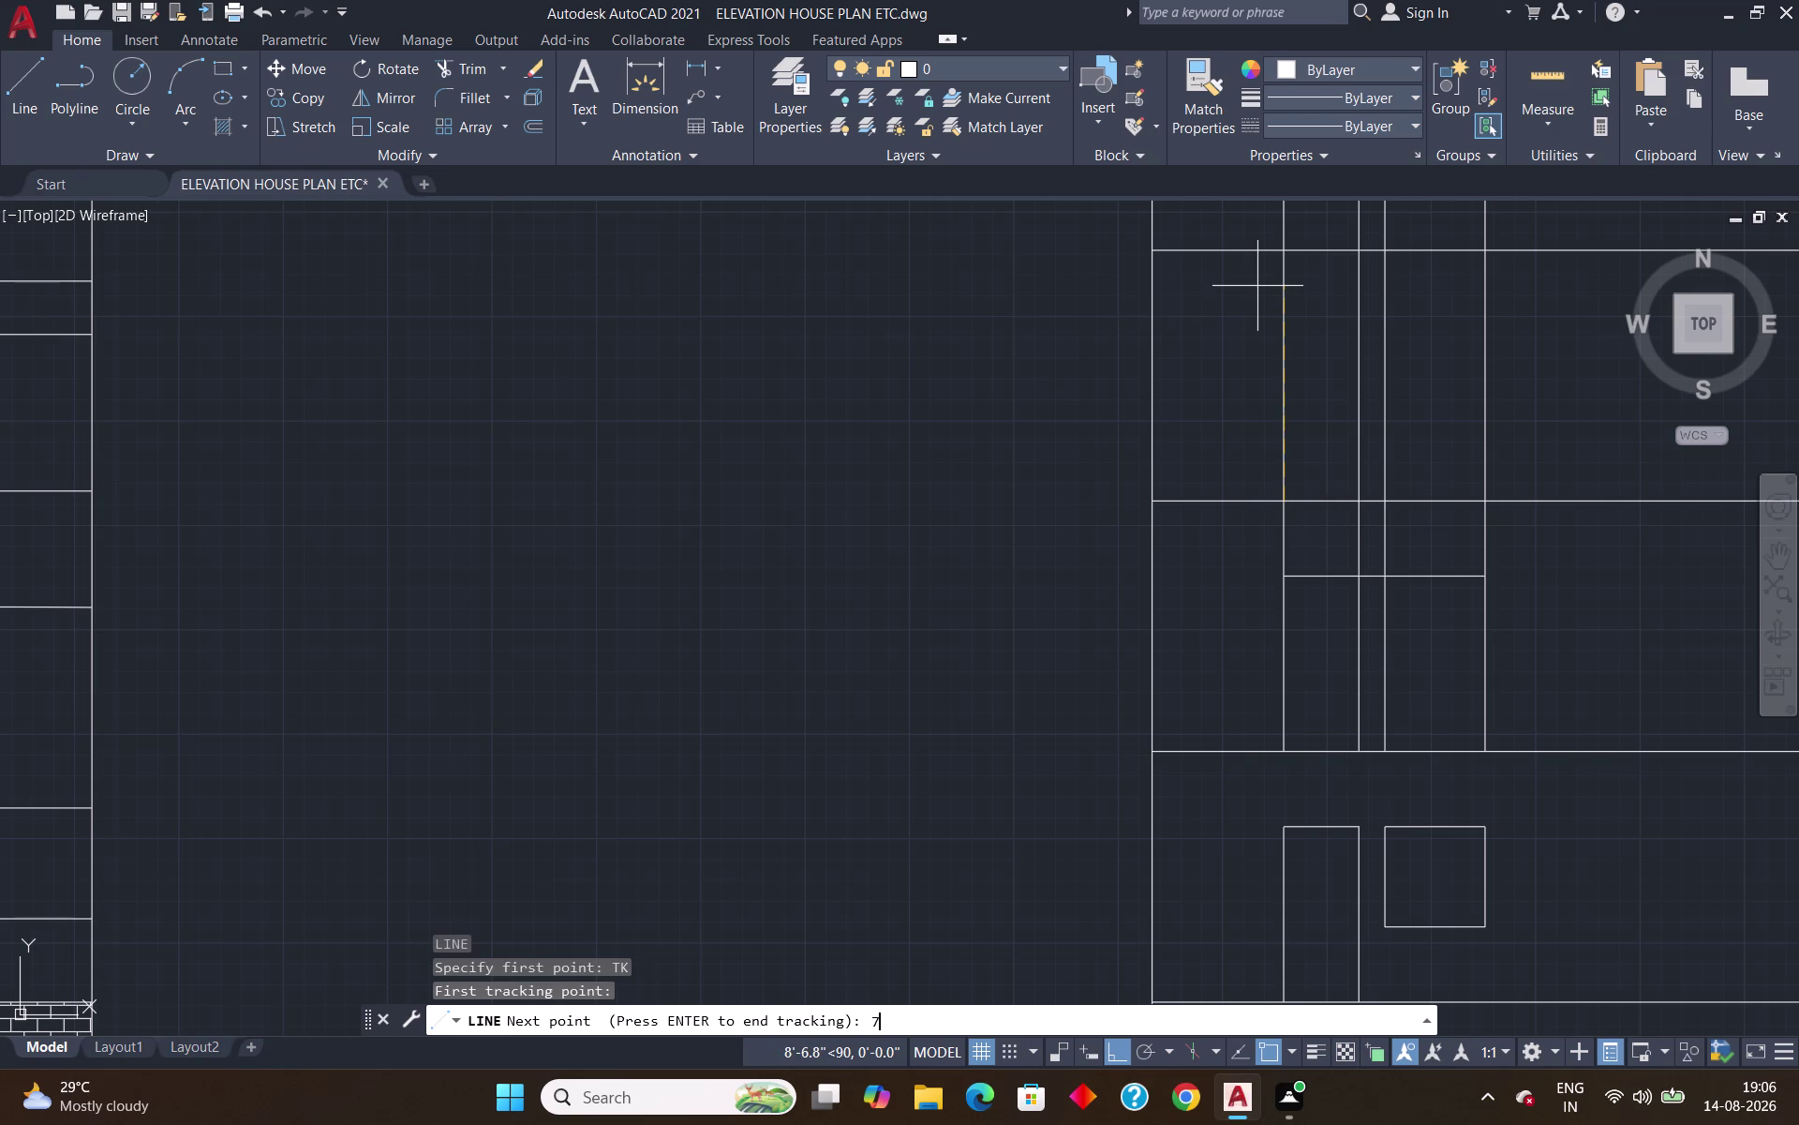
text(')
key(Return)
key(Return)
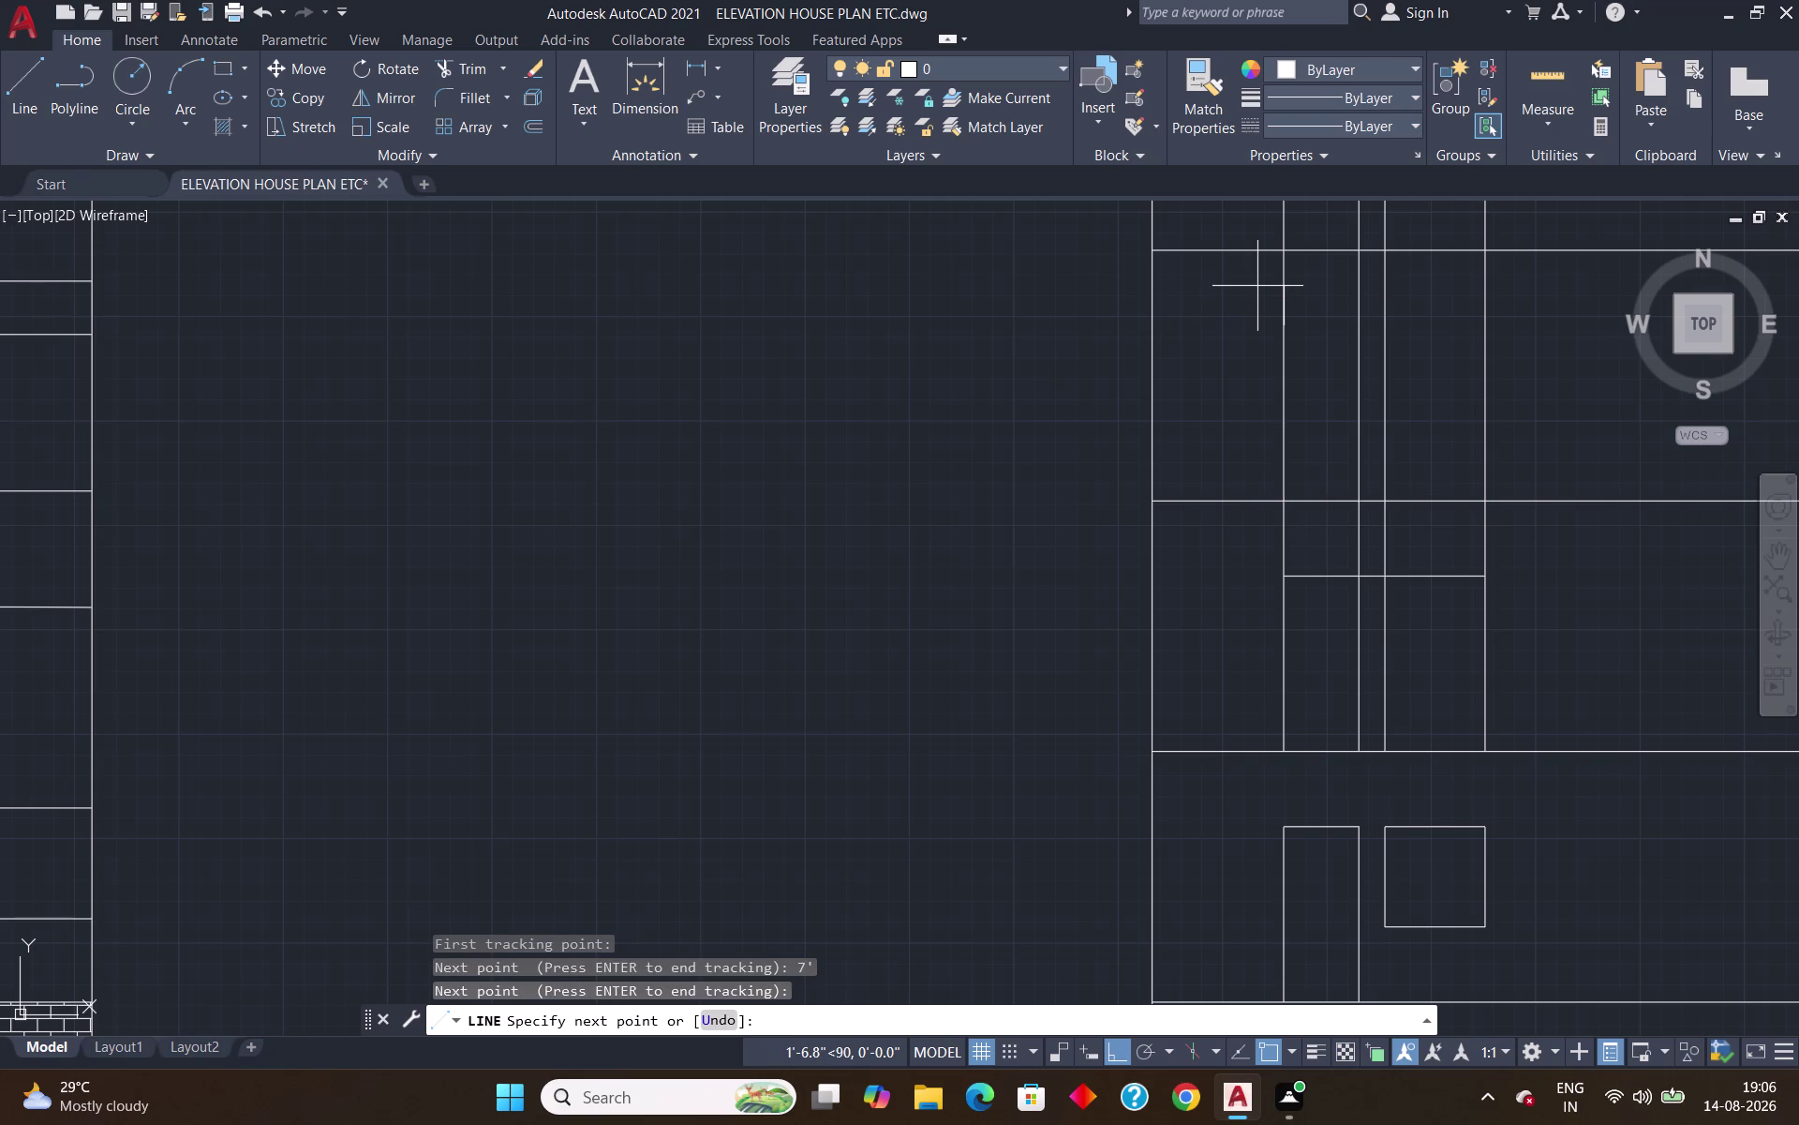
click(1358, 327)
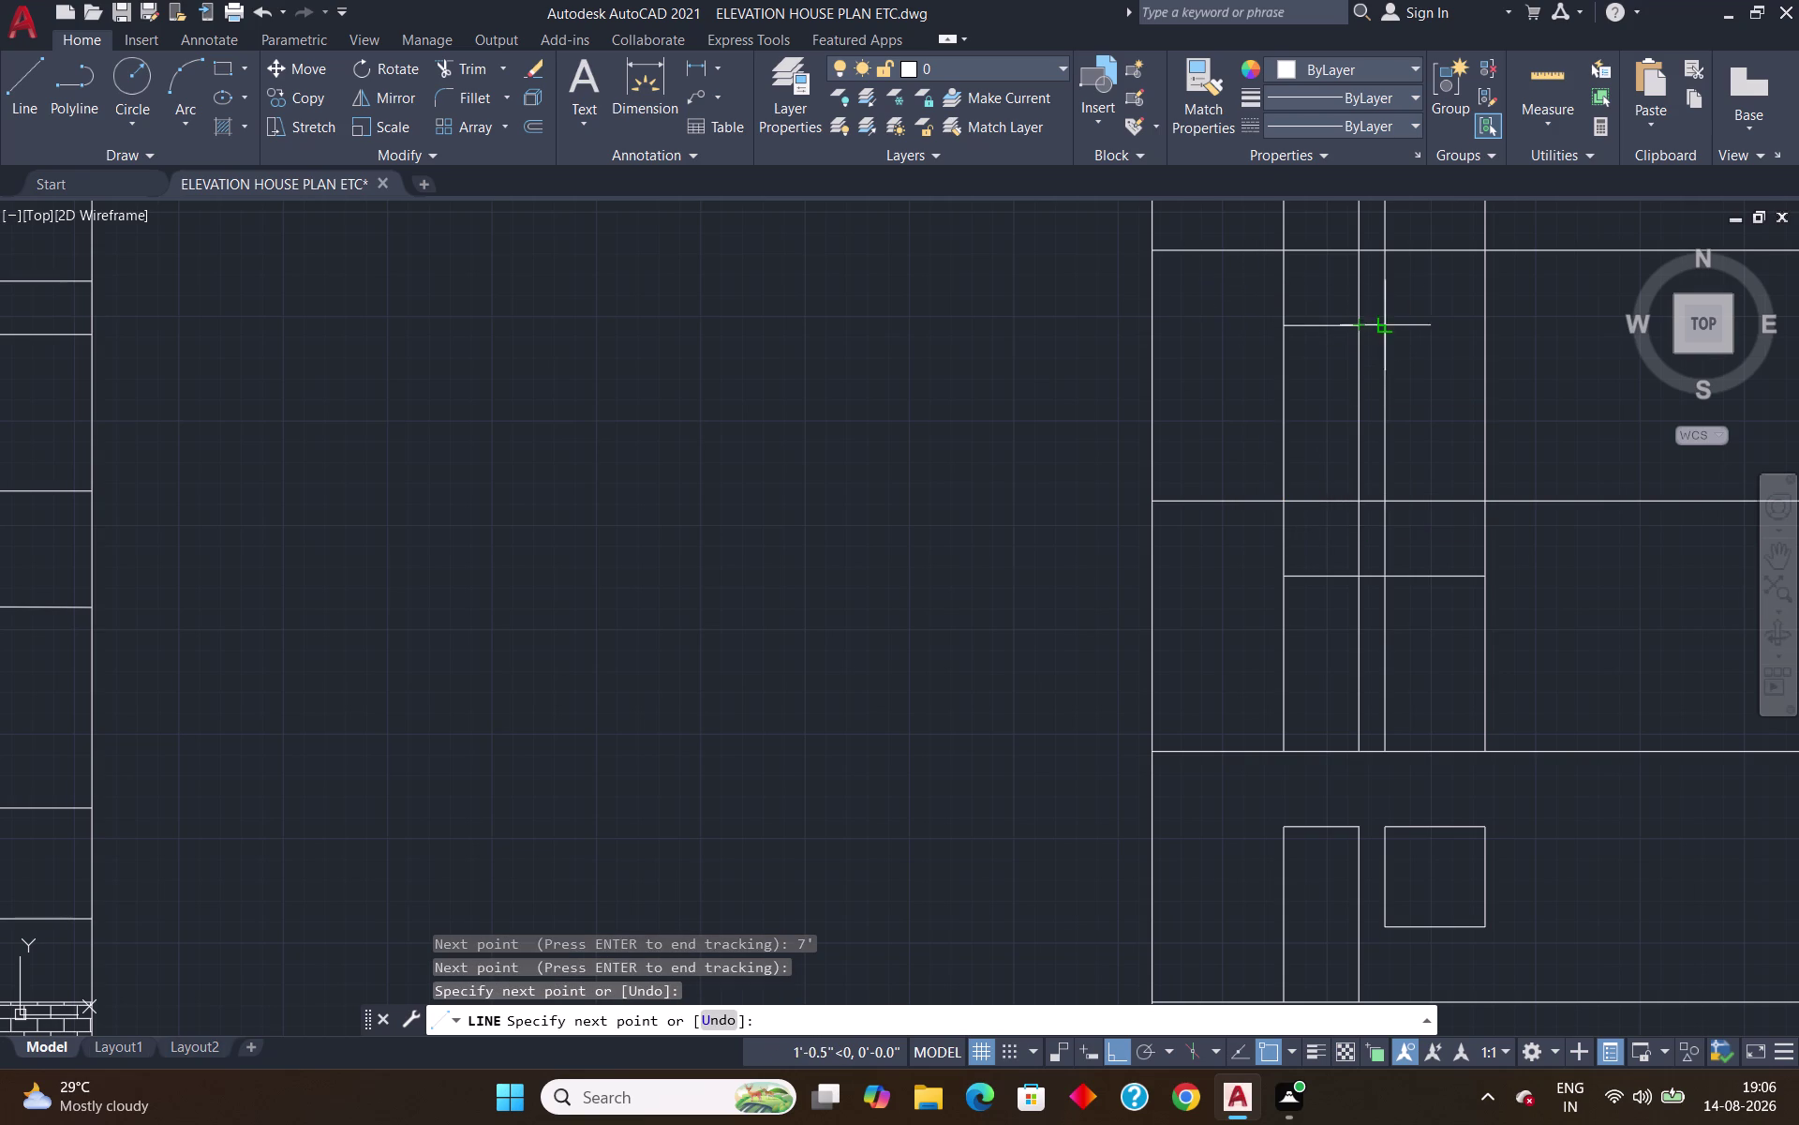
click(1491, 327)
key(Return)
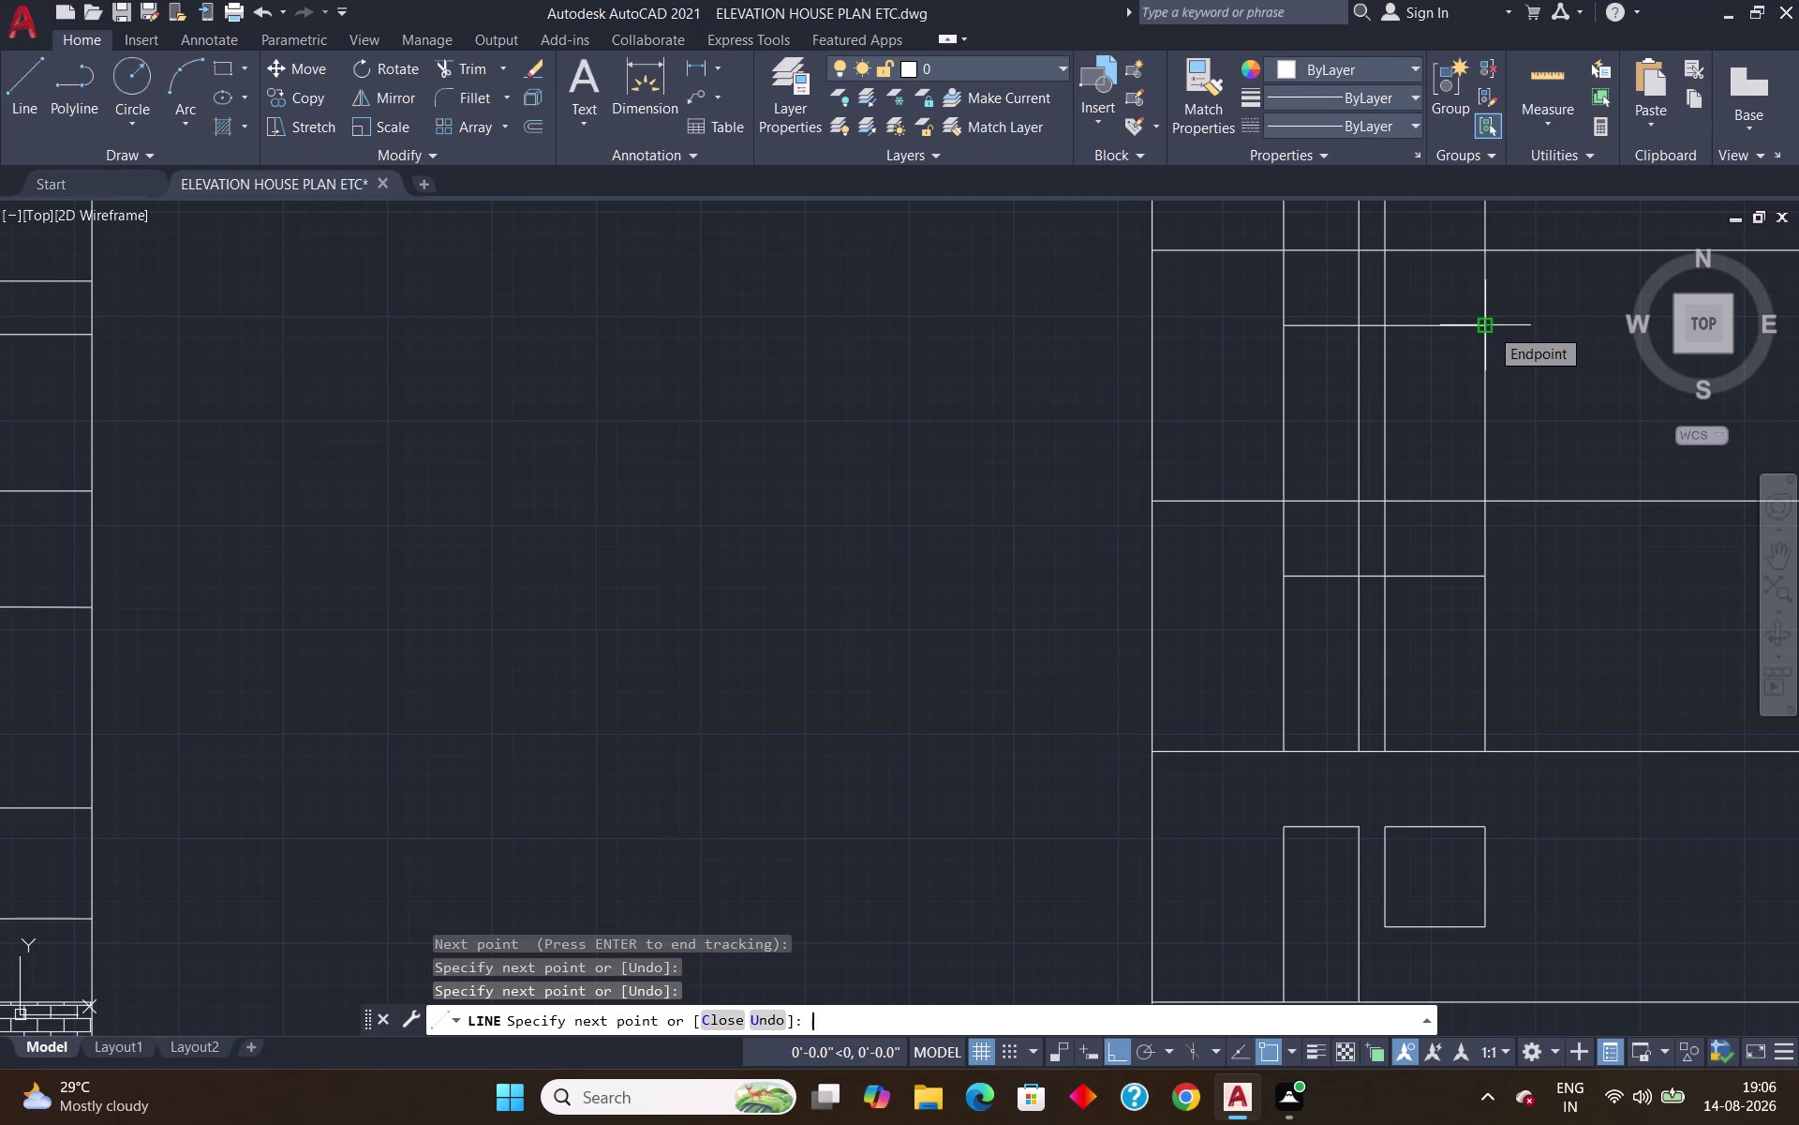
scroll(down, 3)
scroll(up, 3)
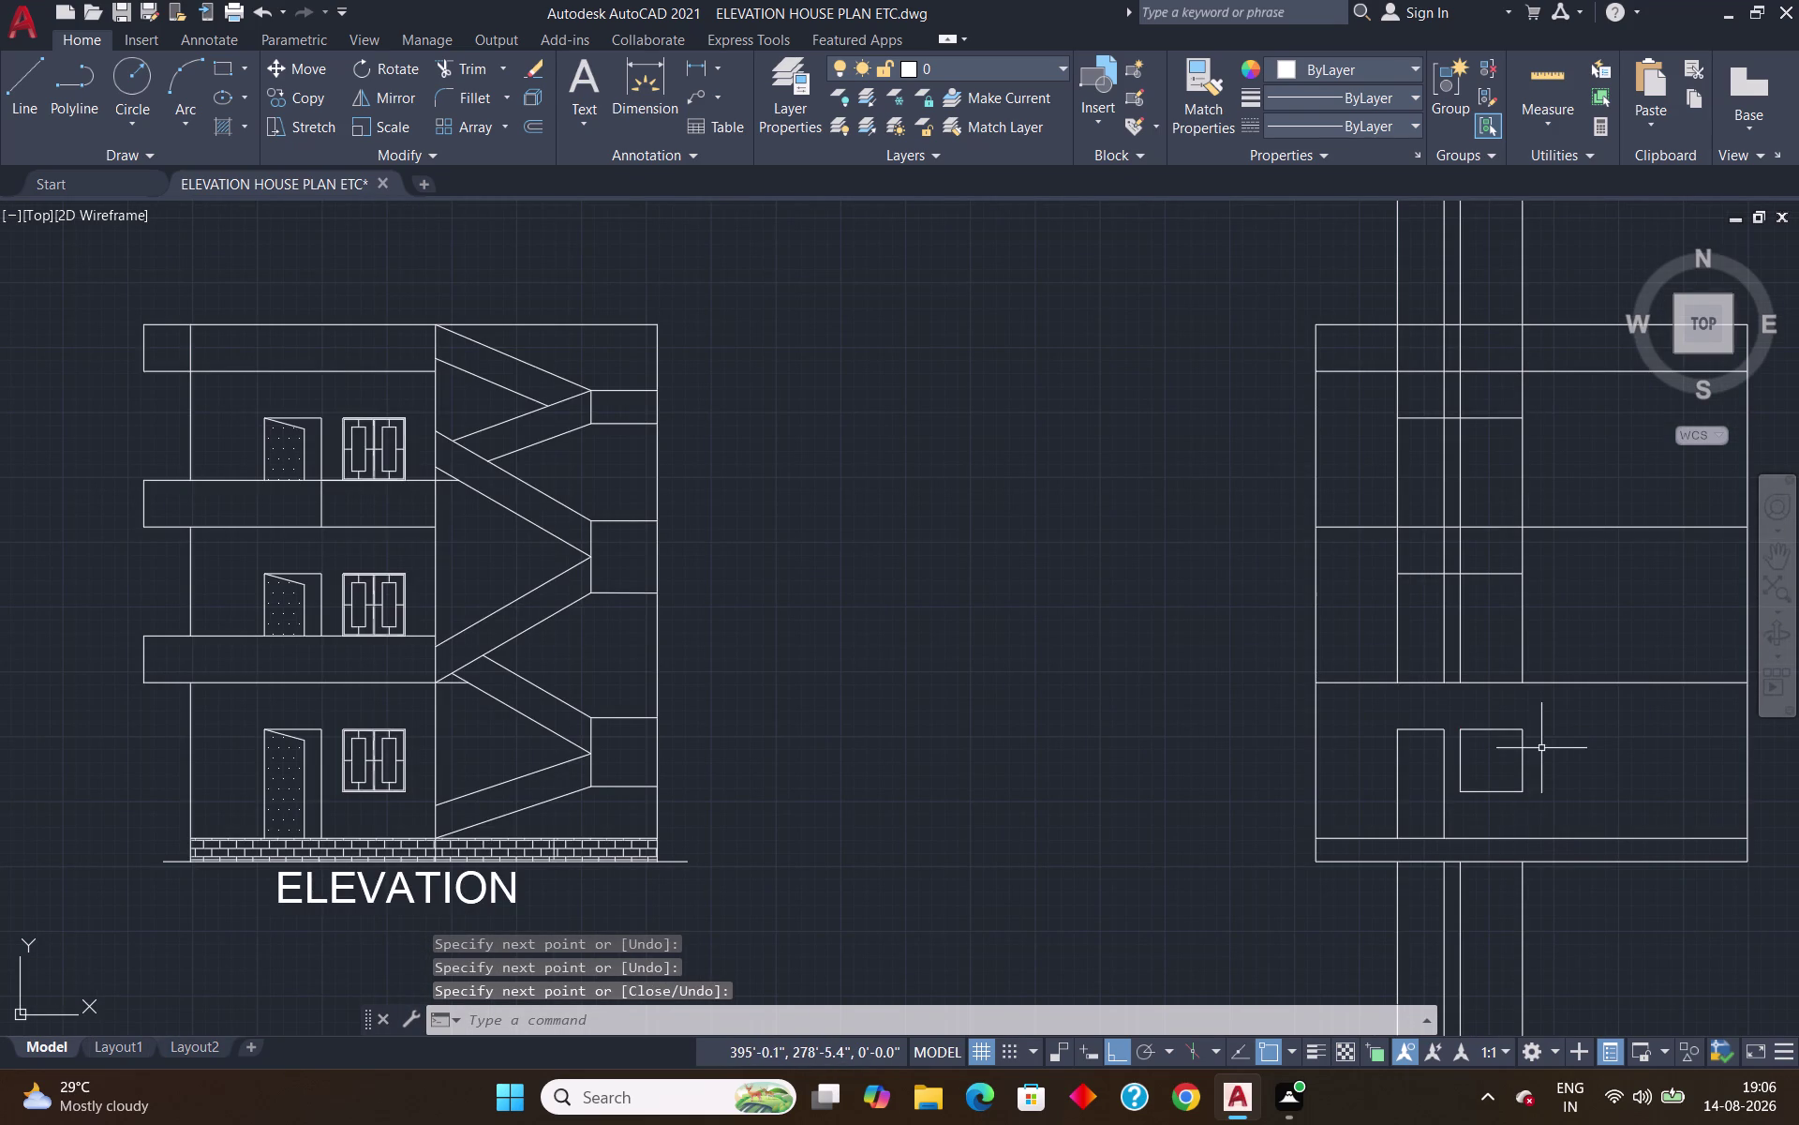
Copy the four-line ground-floor window outline up to the middle floor.
click(1567, 712)
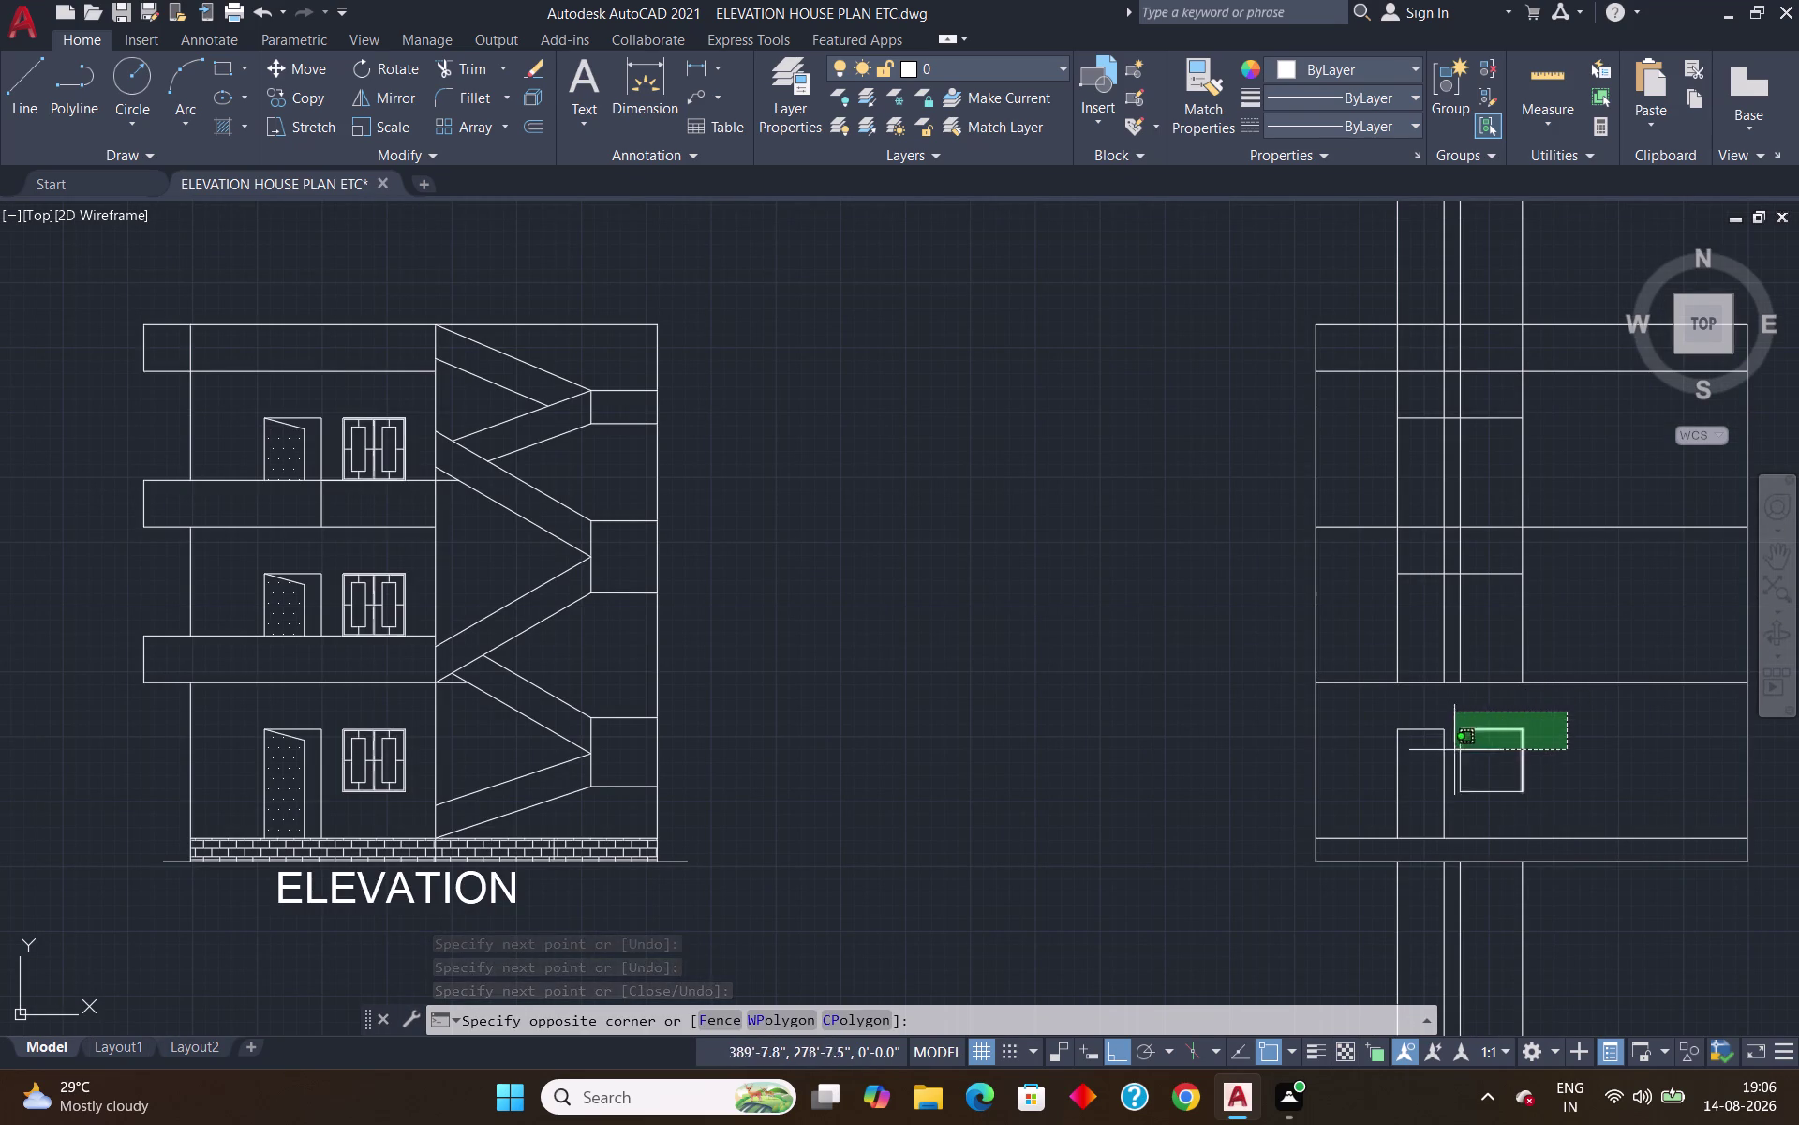
click(1458, 804)
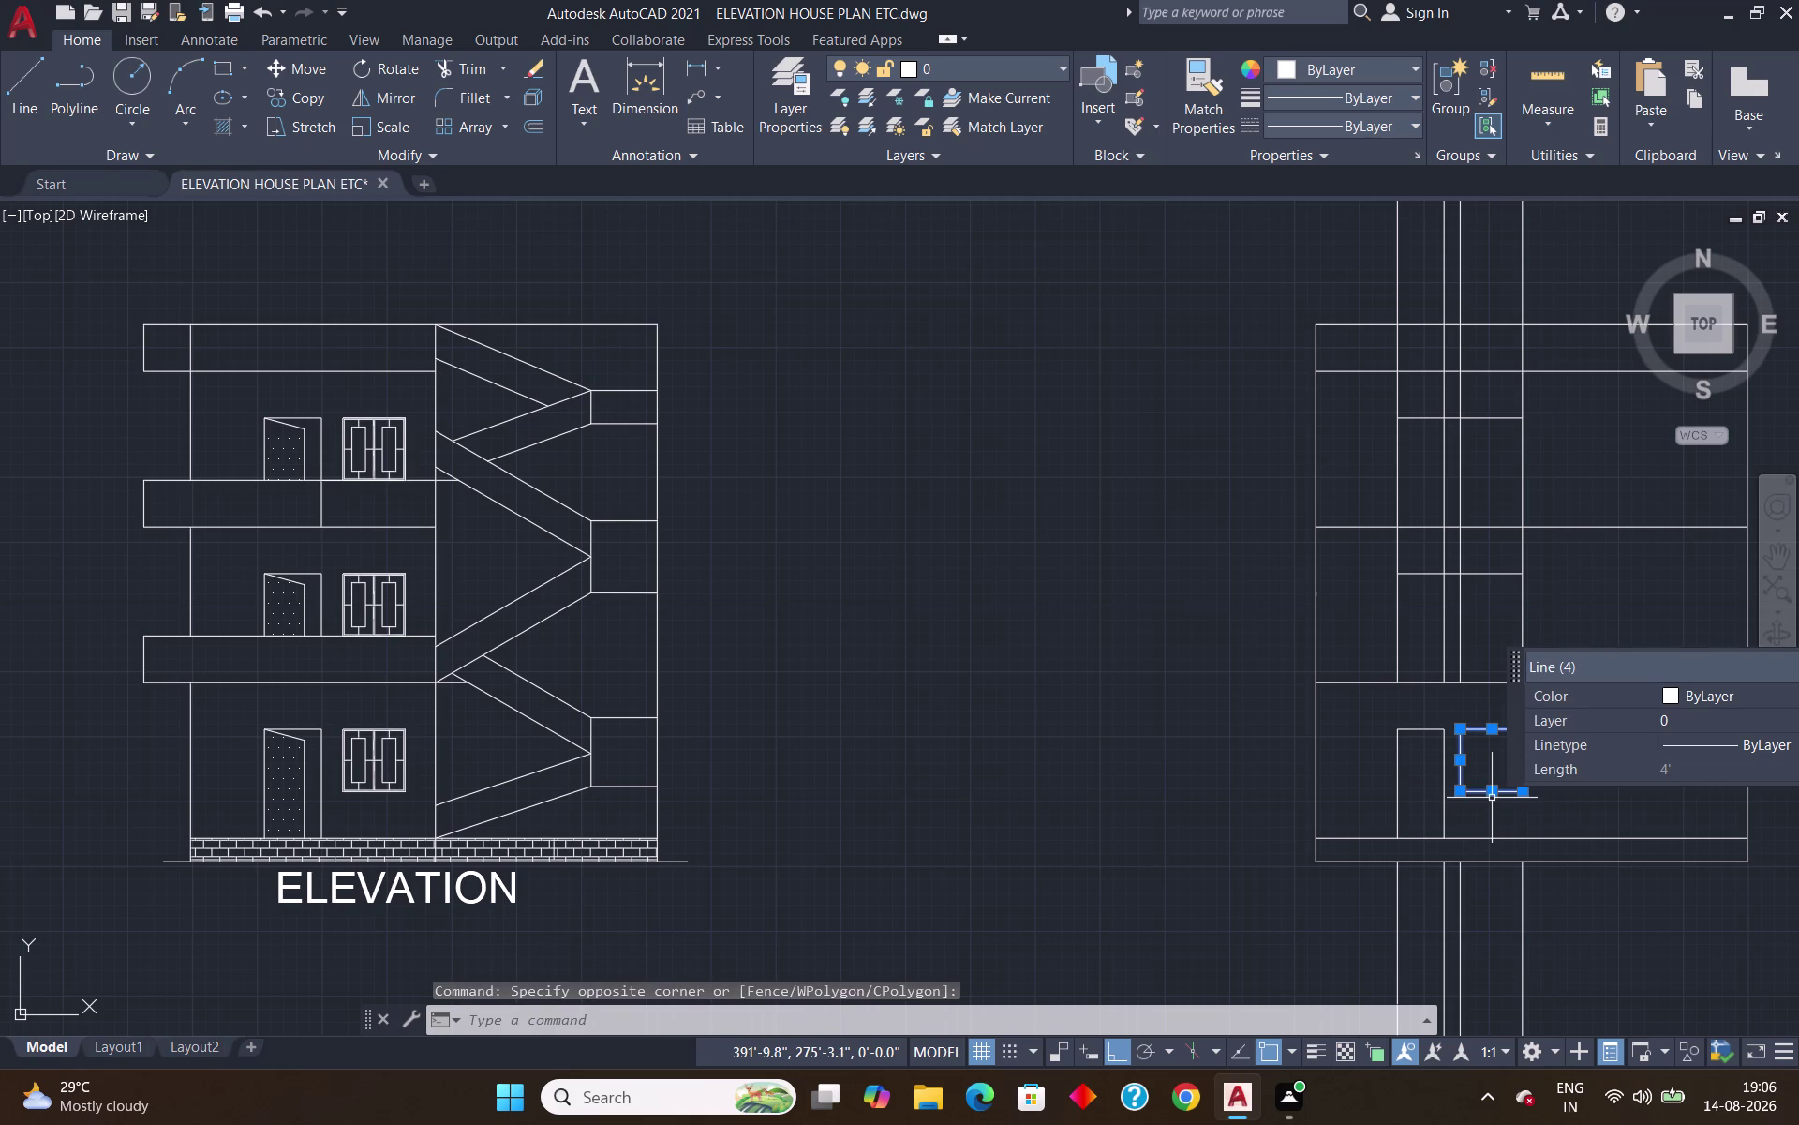
text(CO)
key(Return)
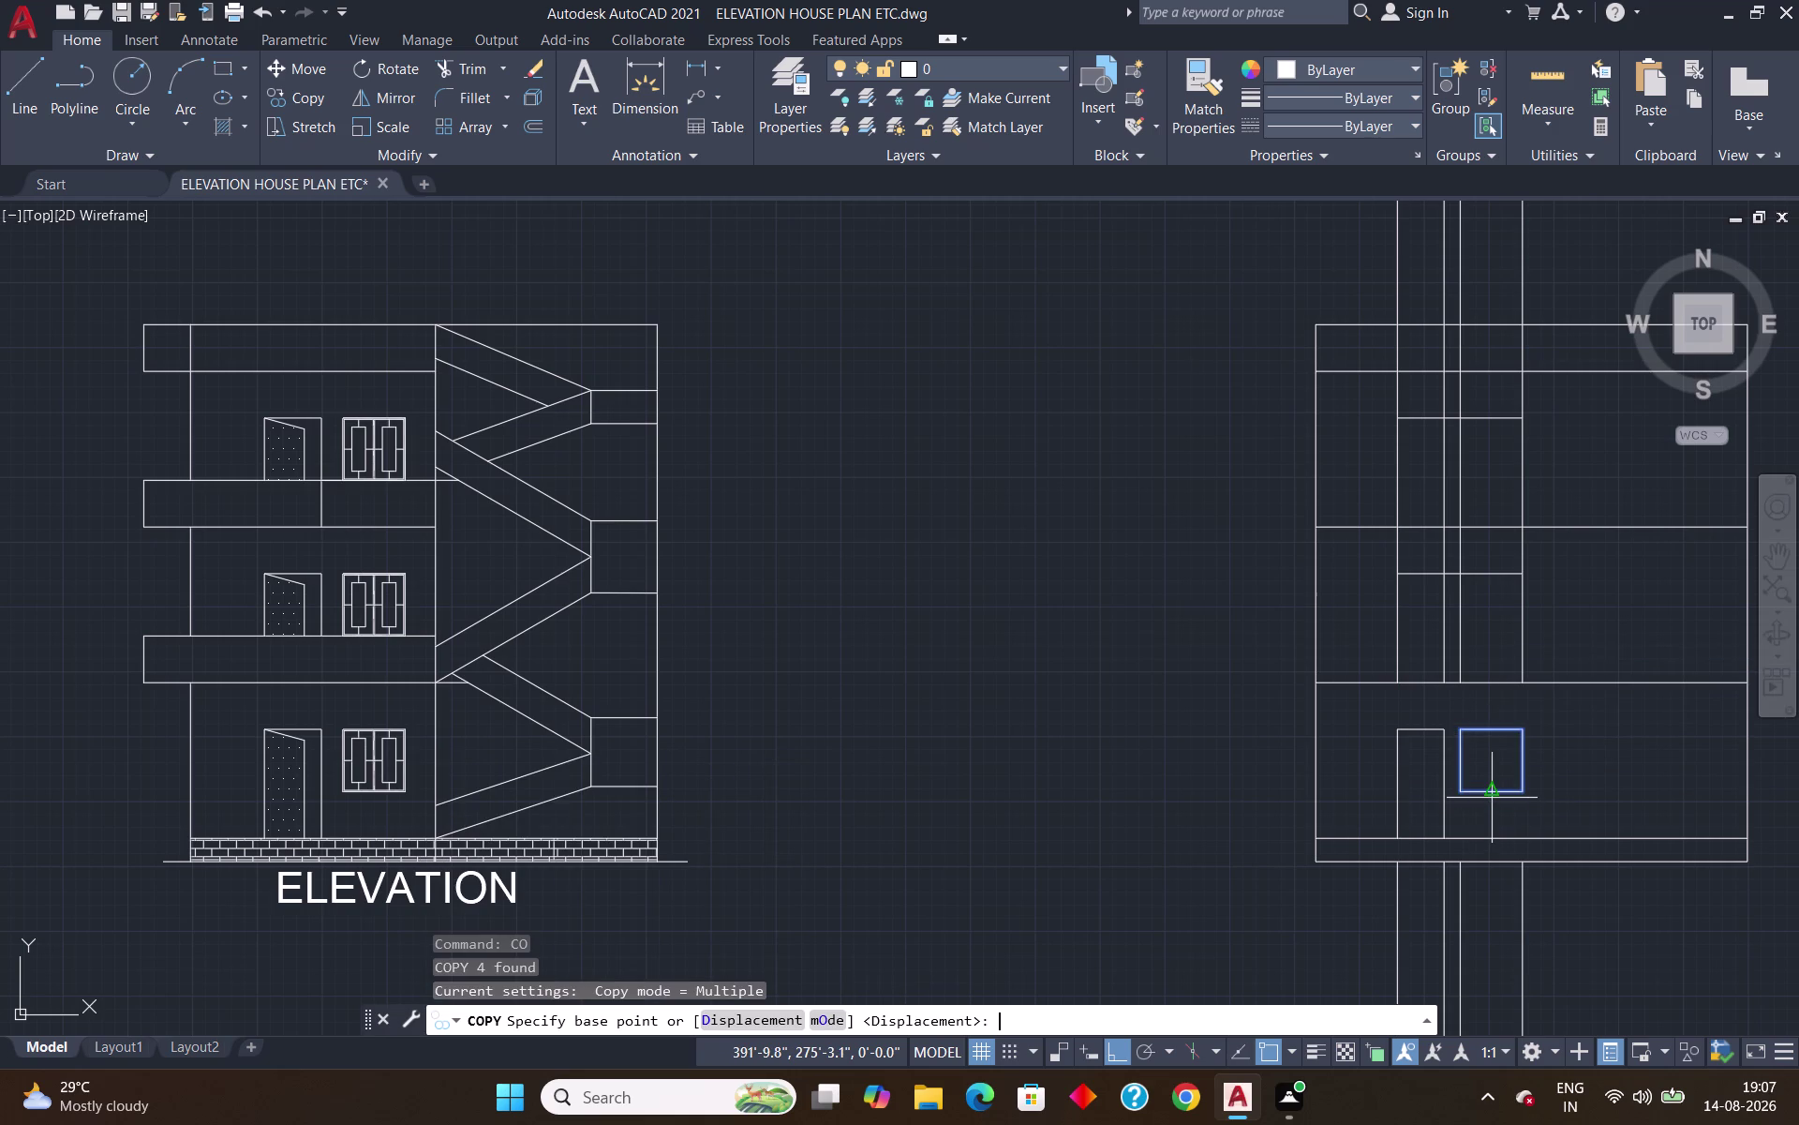
click(1463, 735)
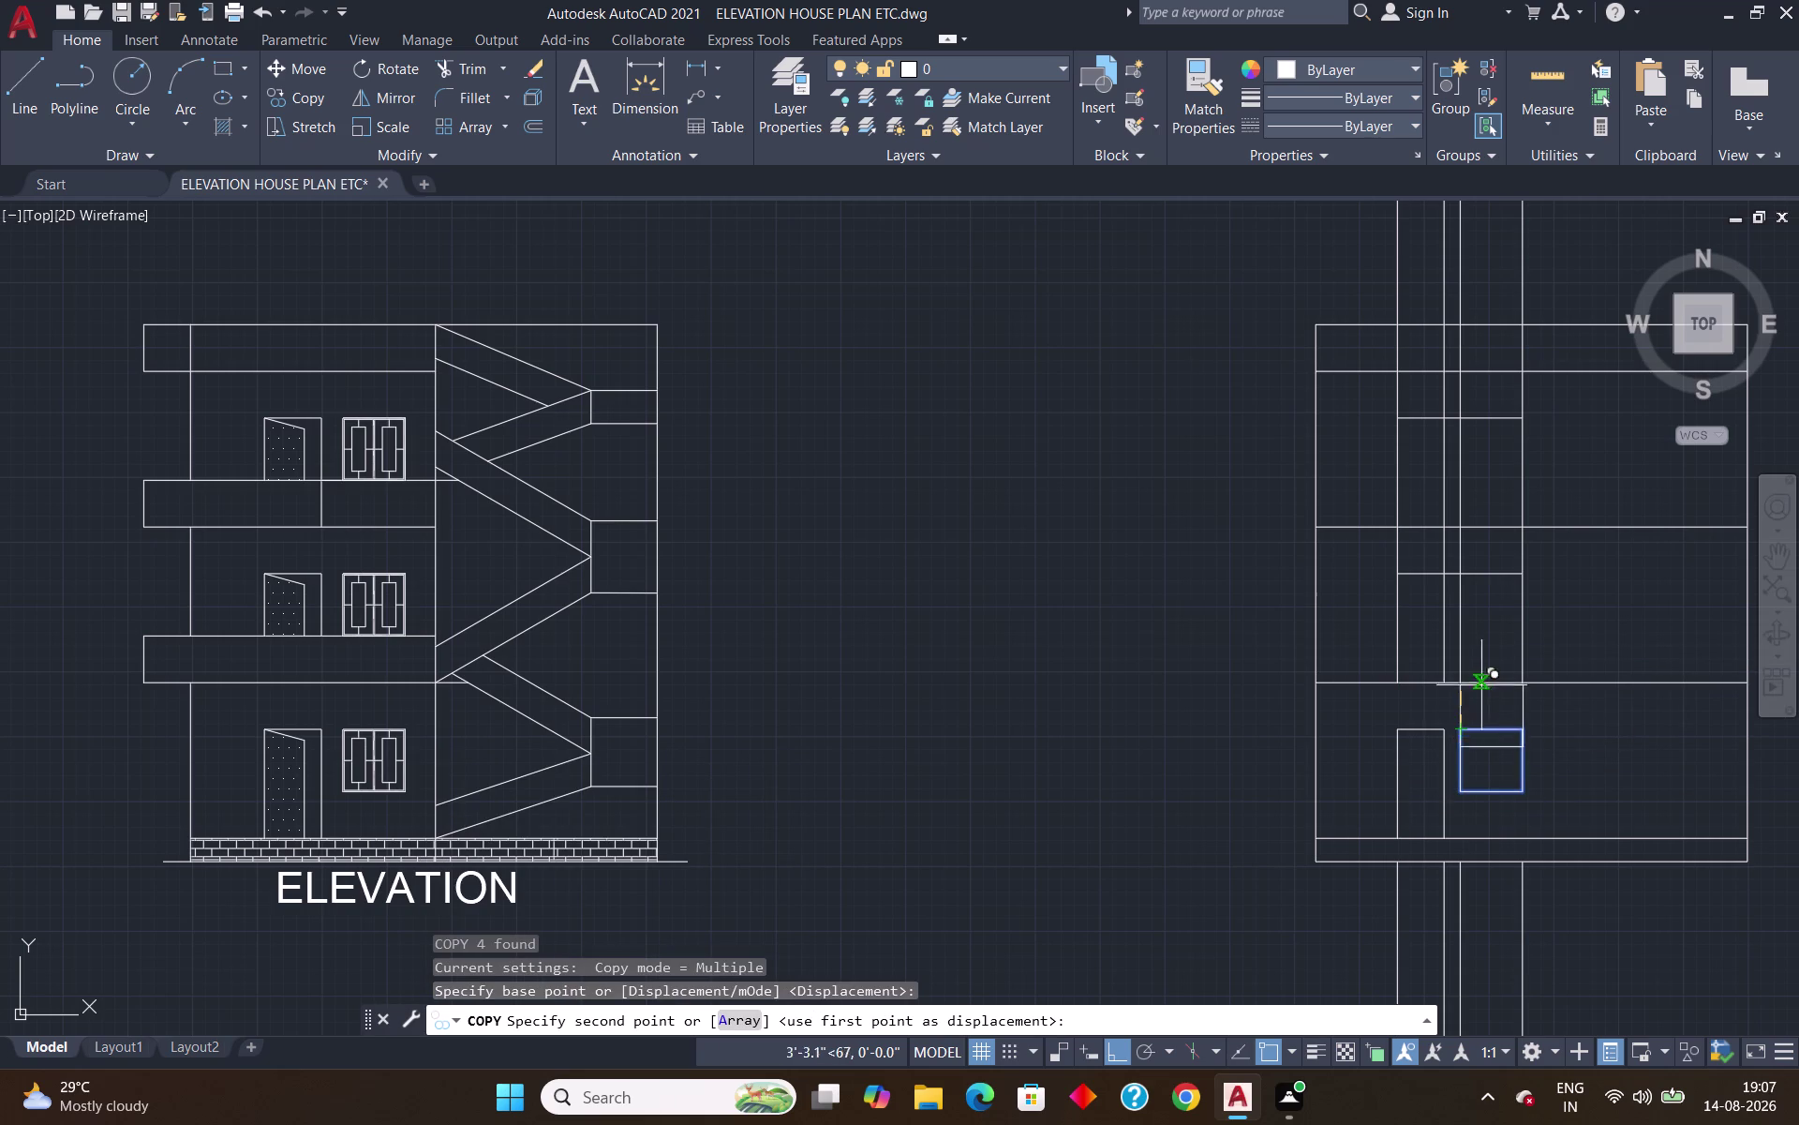
scroll(up, 3)
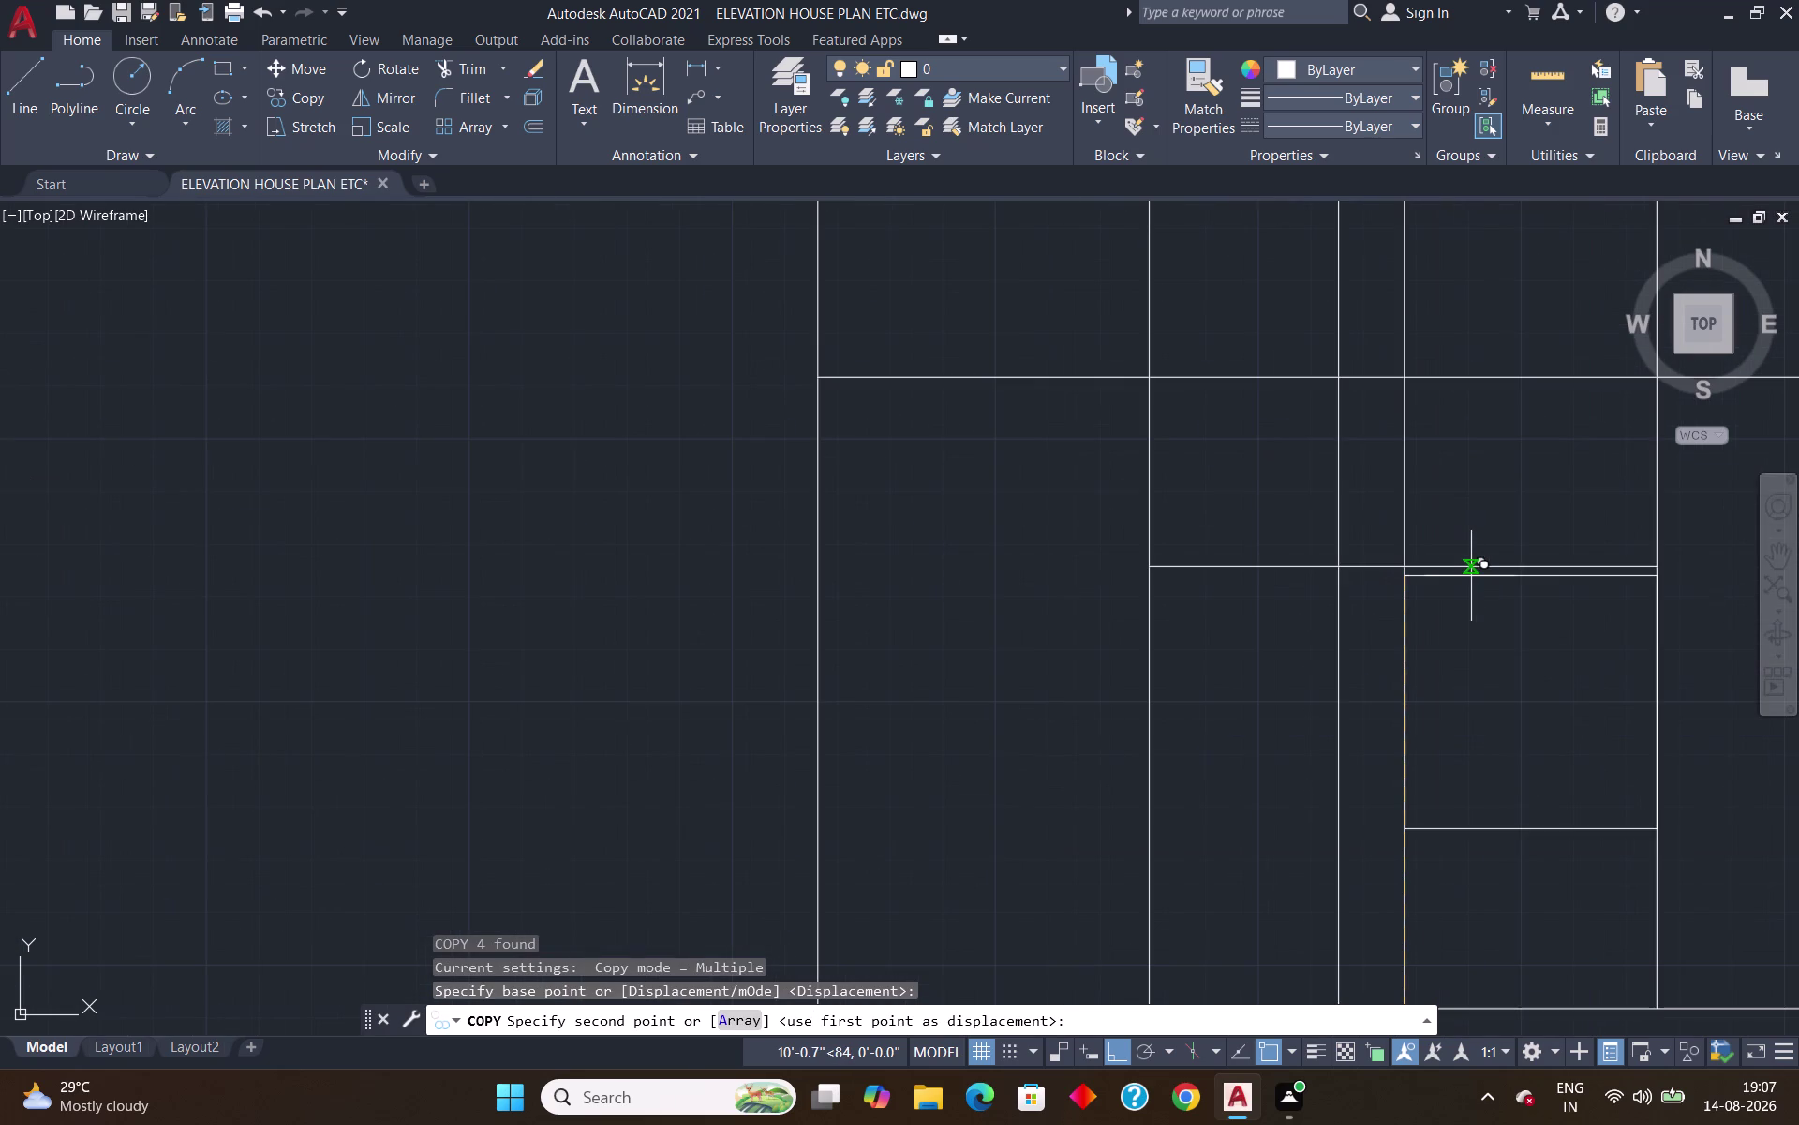
click(1407, 572)
Place a second window copy on the top floor.
scroll(down, 3)
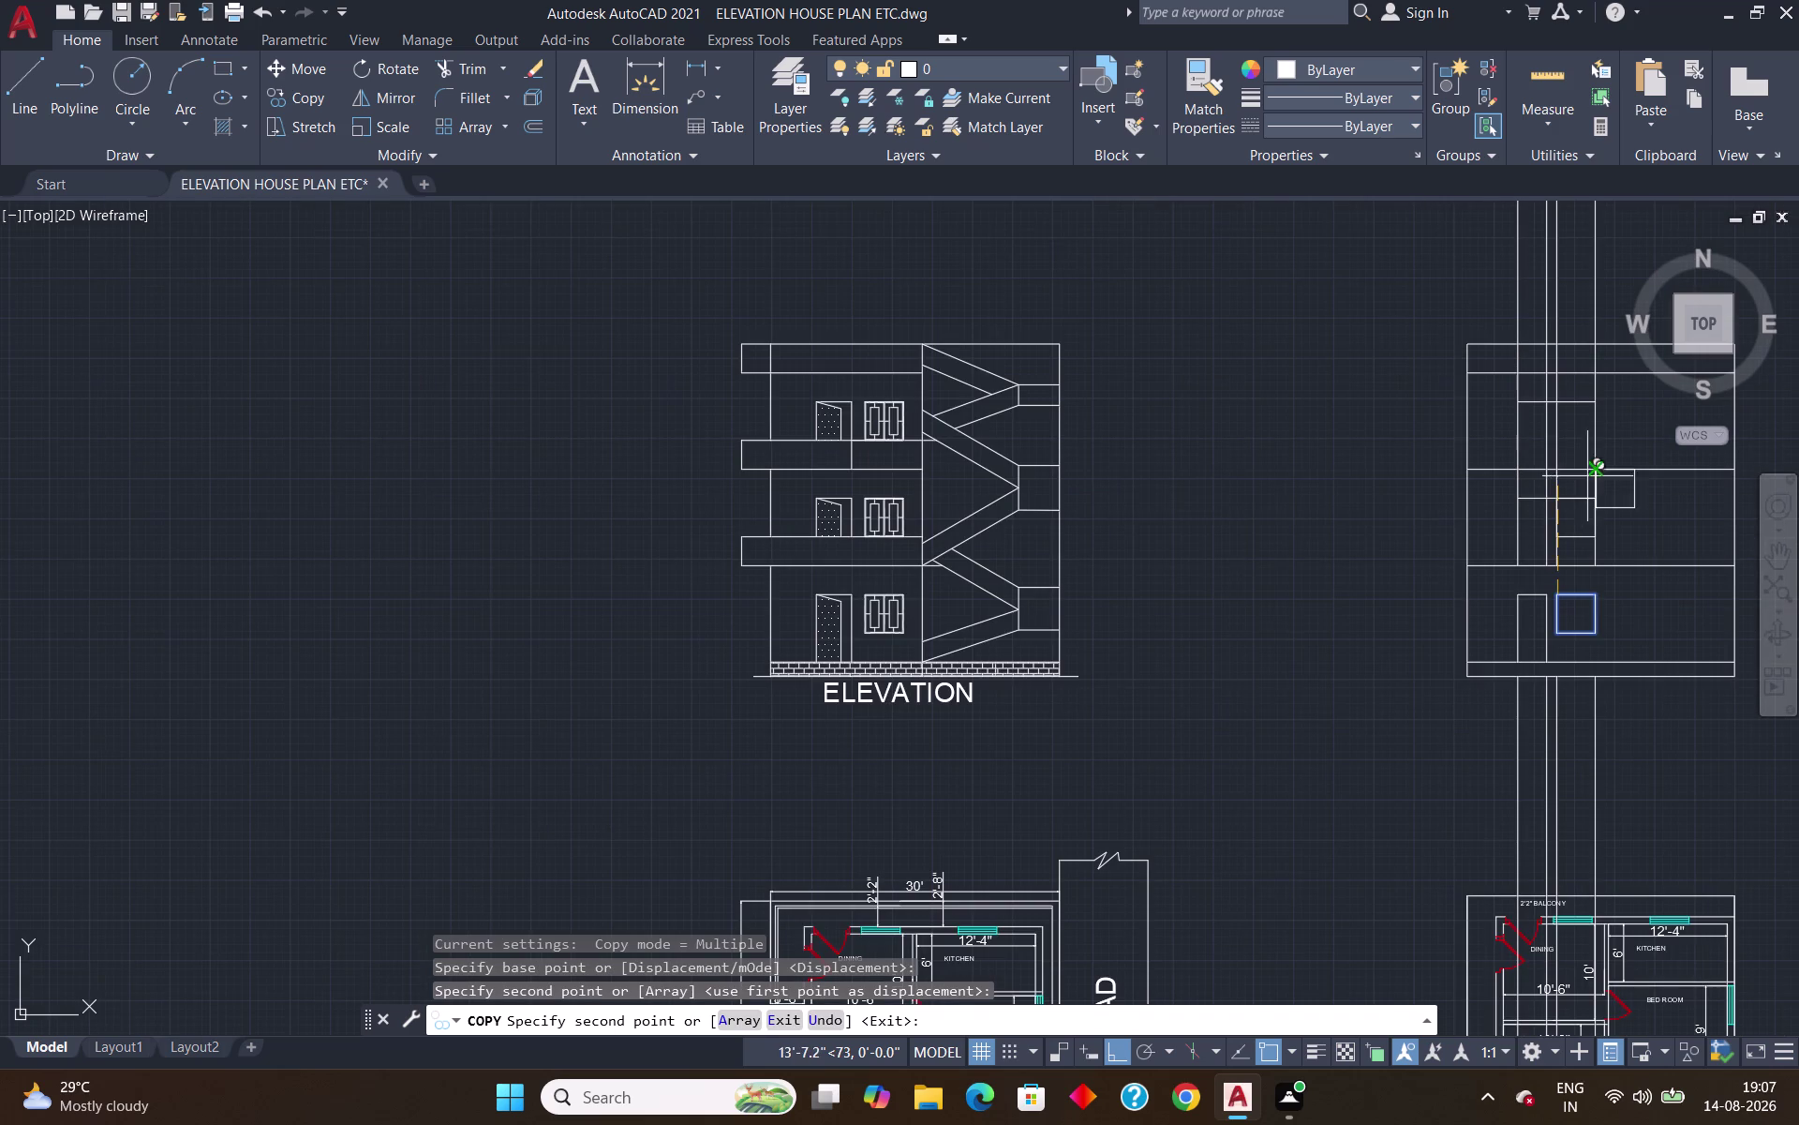
scroll(up, 3)
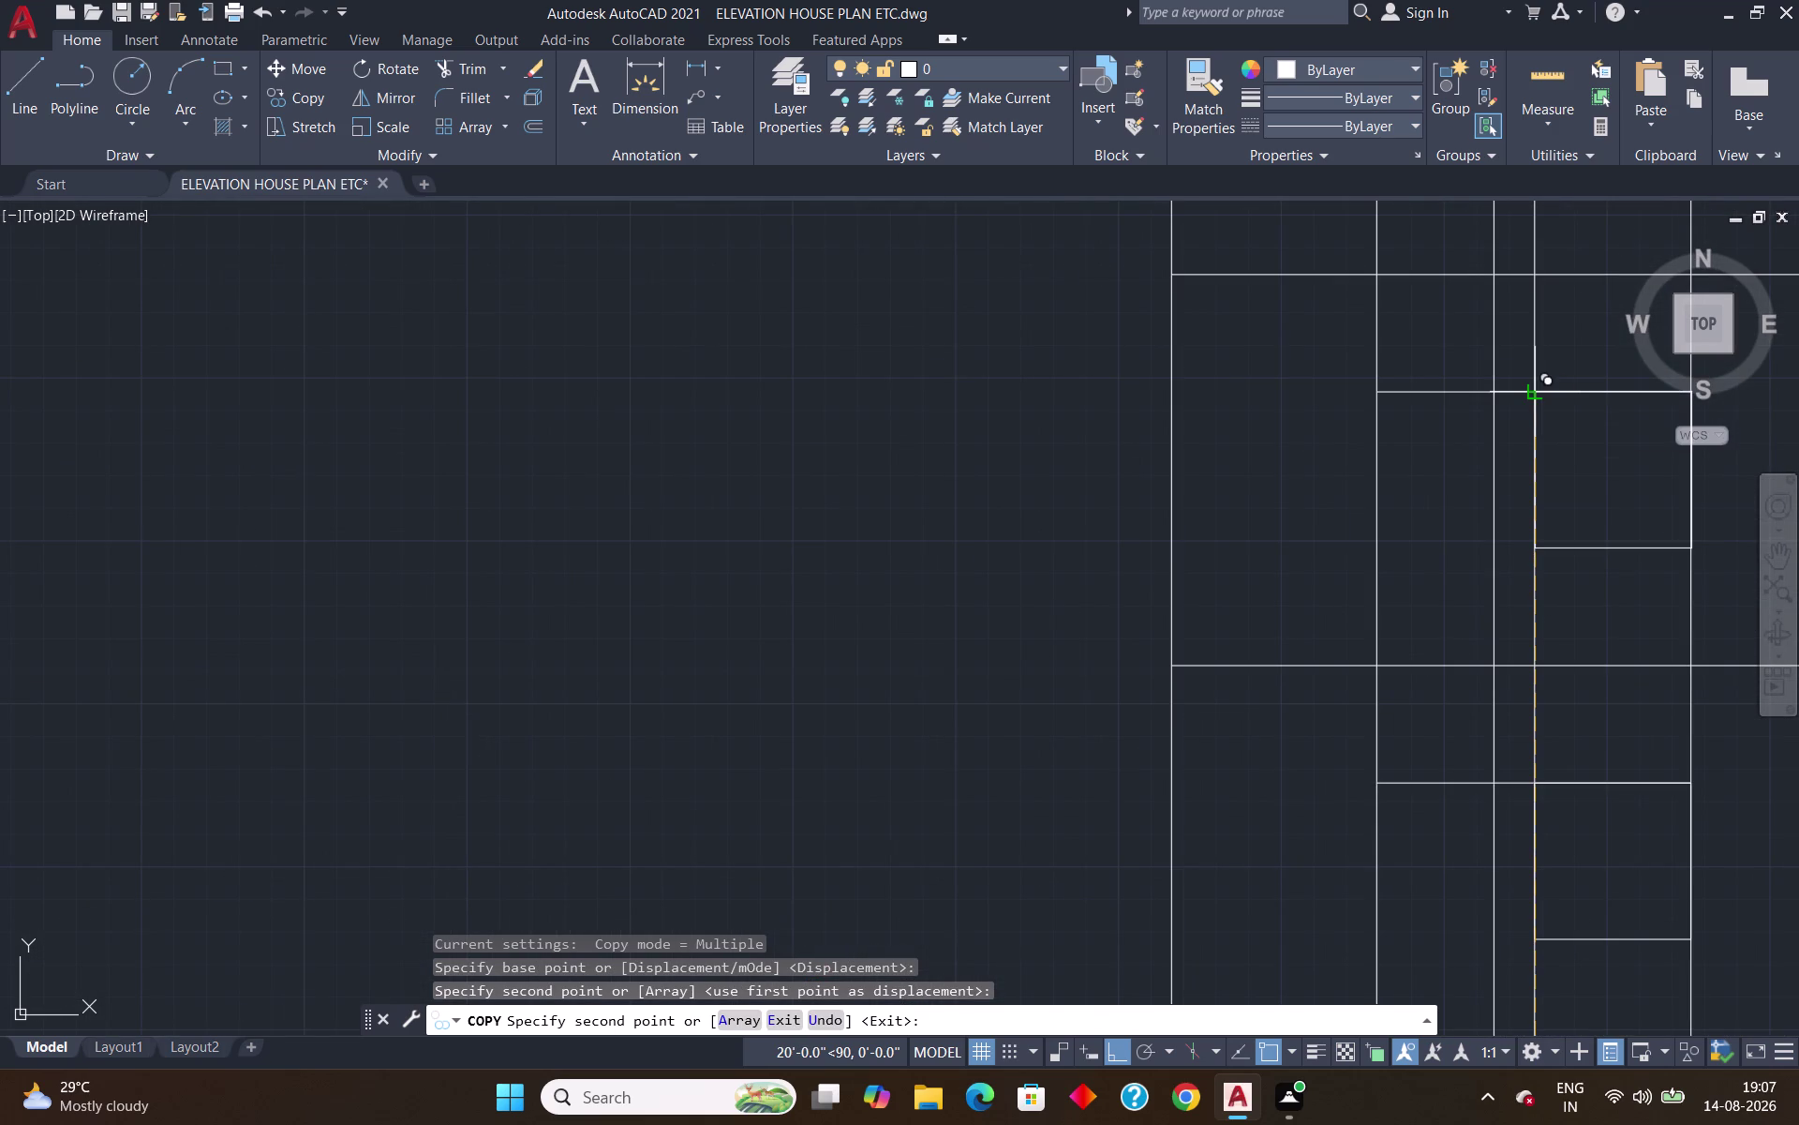
scroll(up, 3)
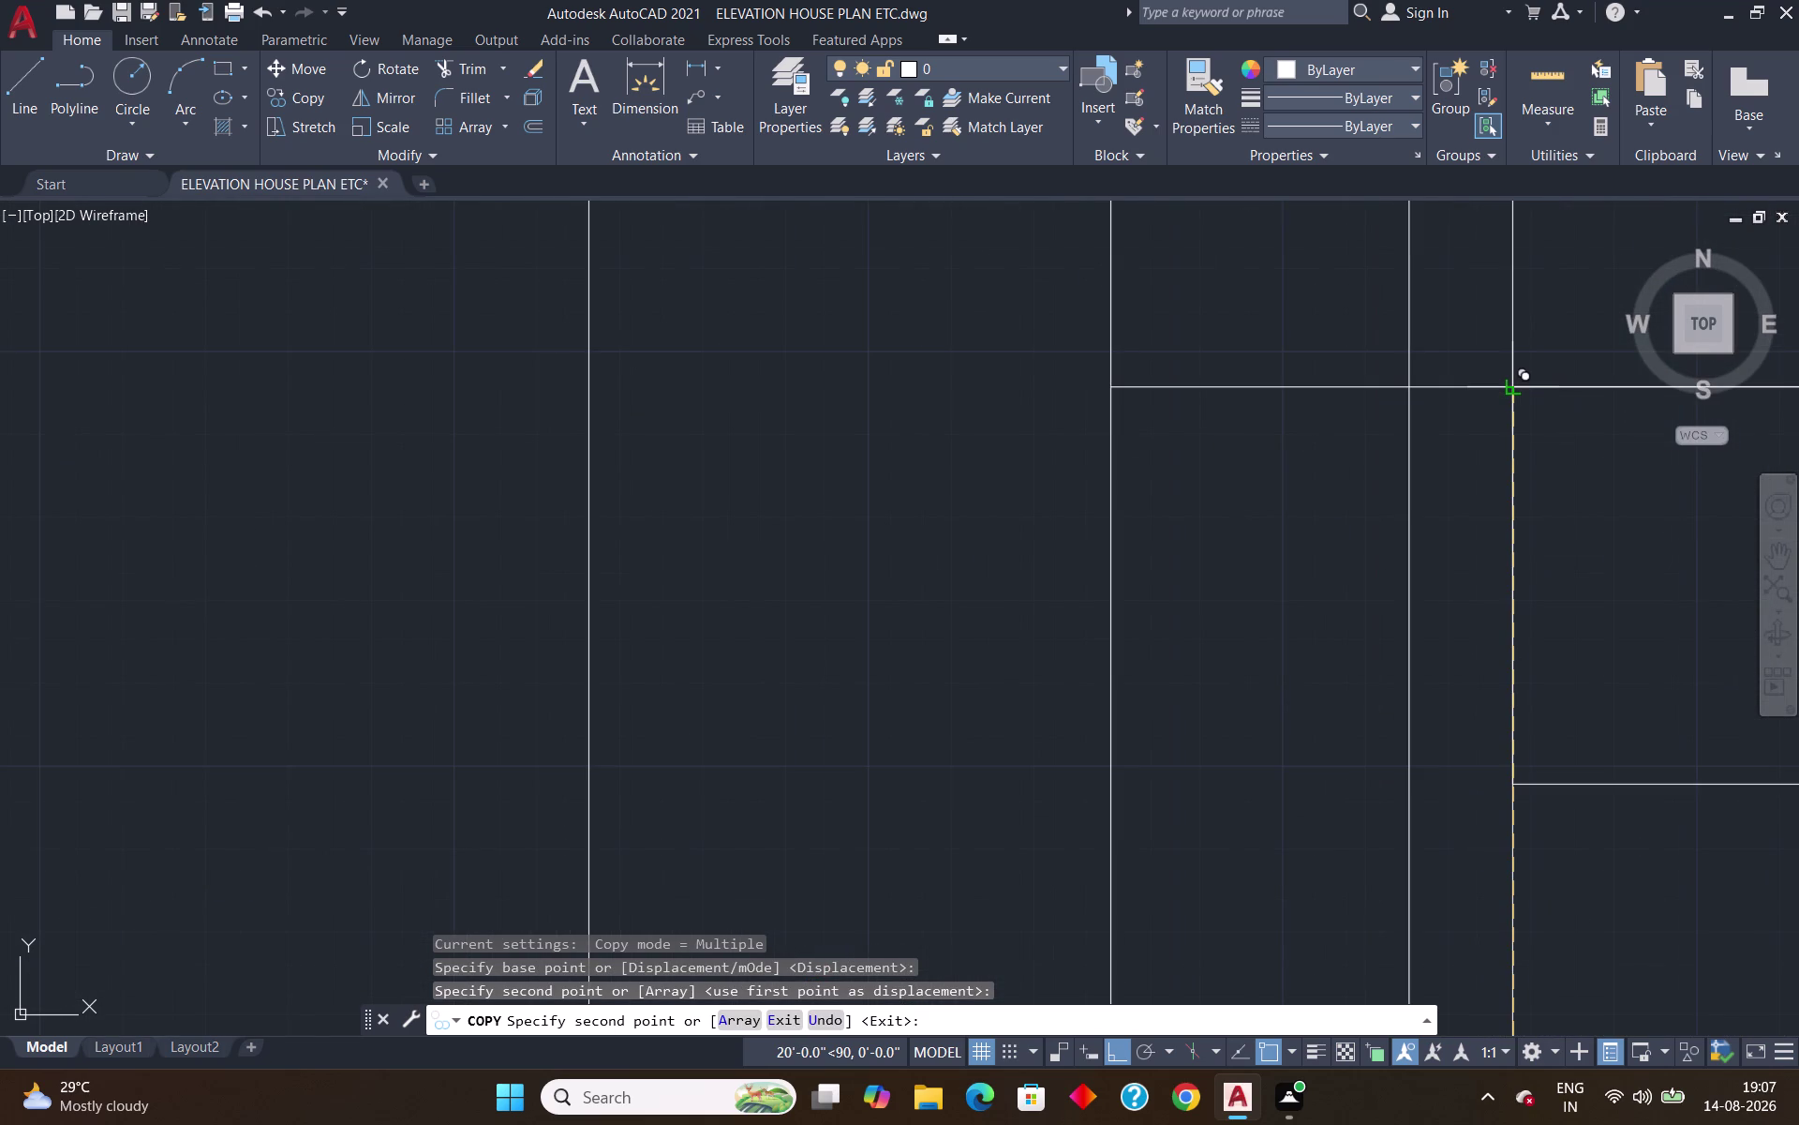
click(1519, 391)
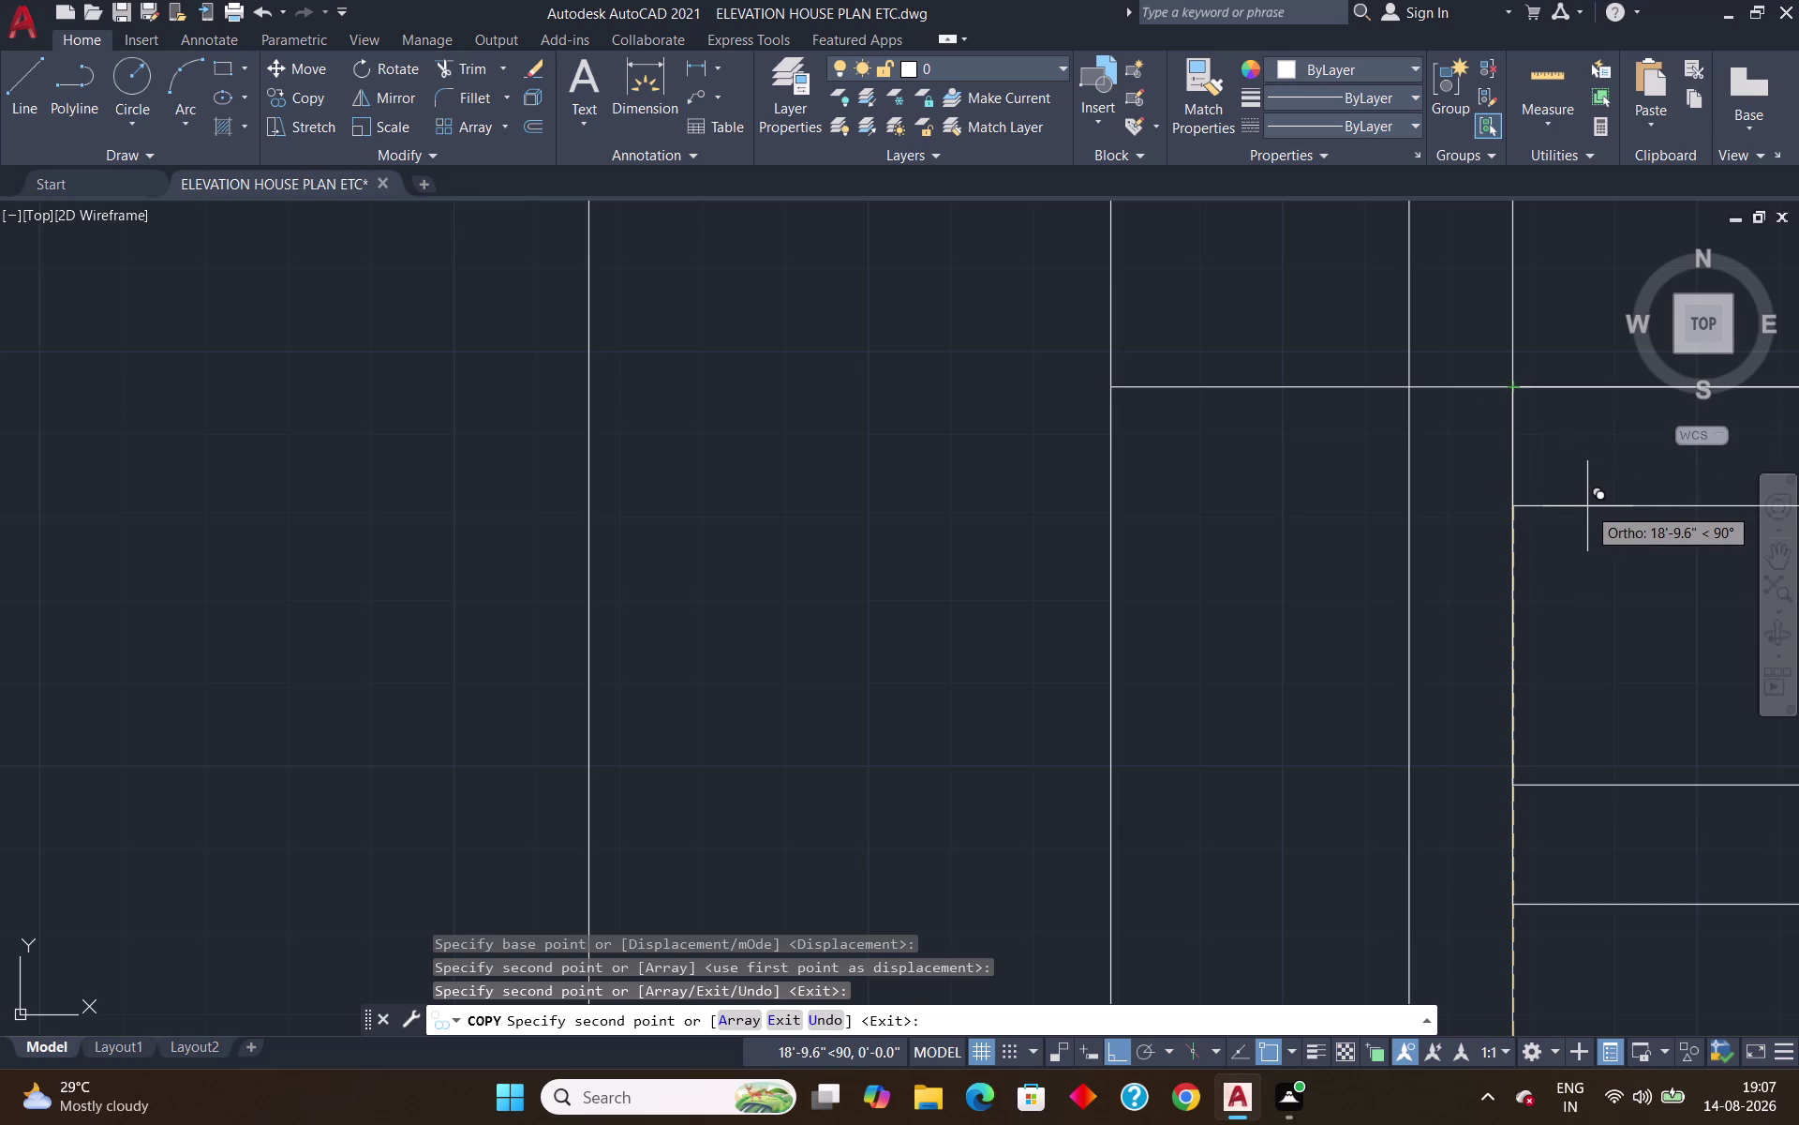
key(Return)
scroll(down, 3)
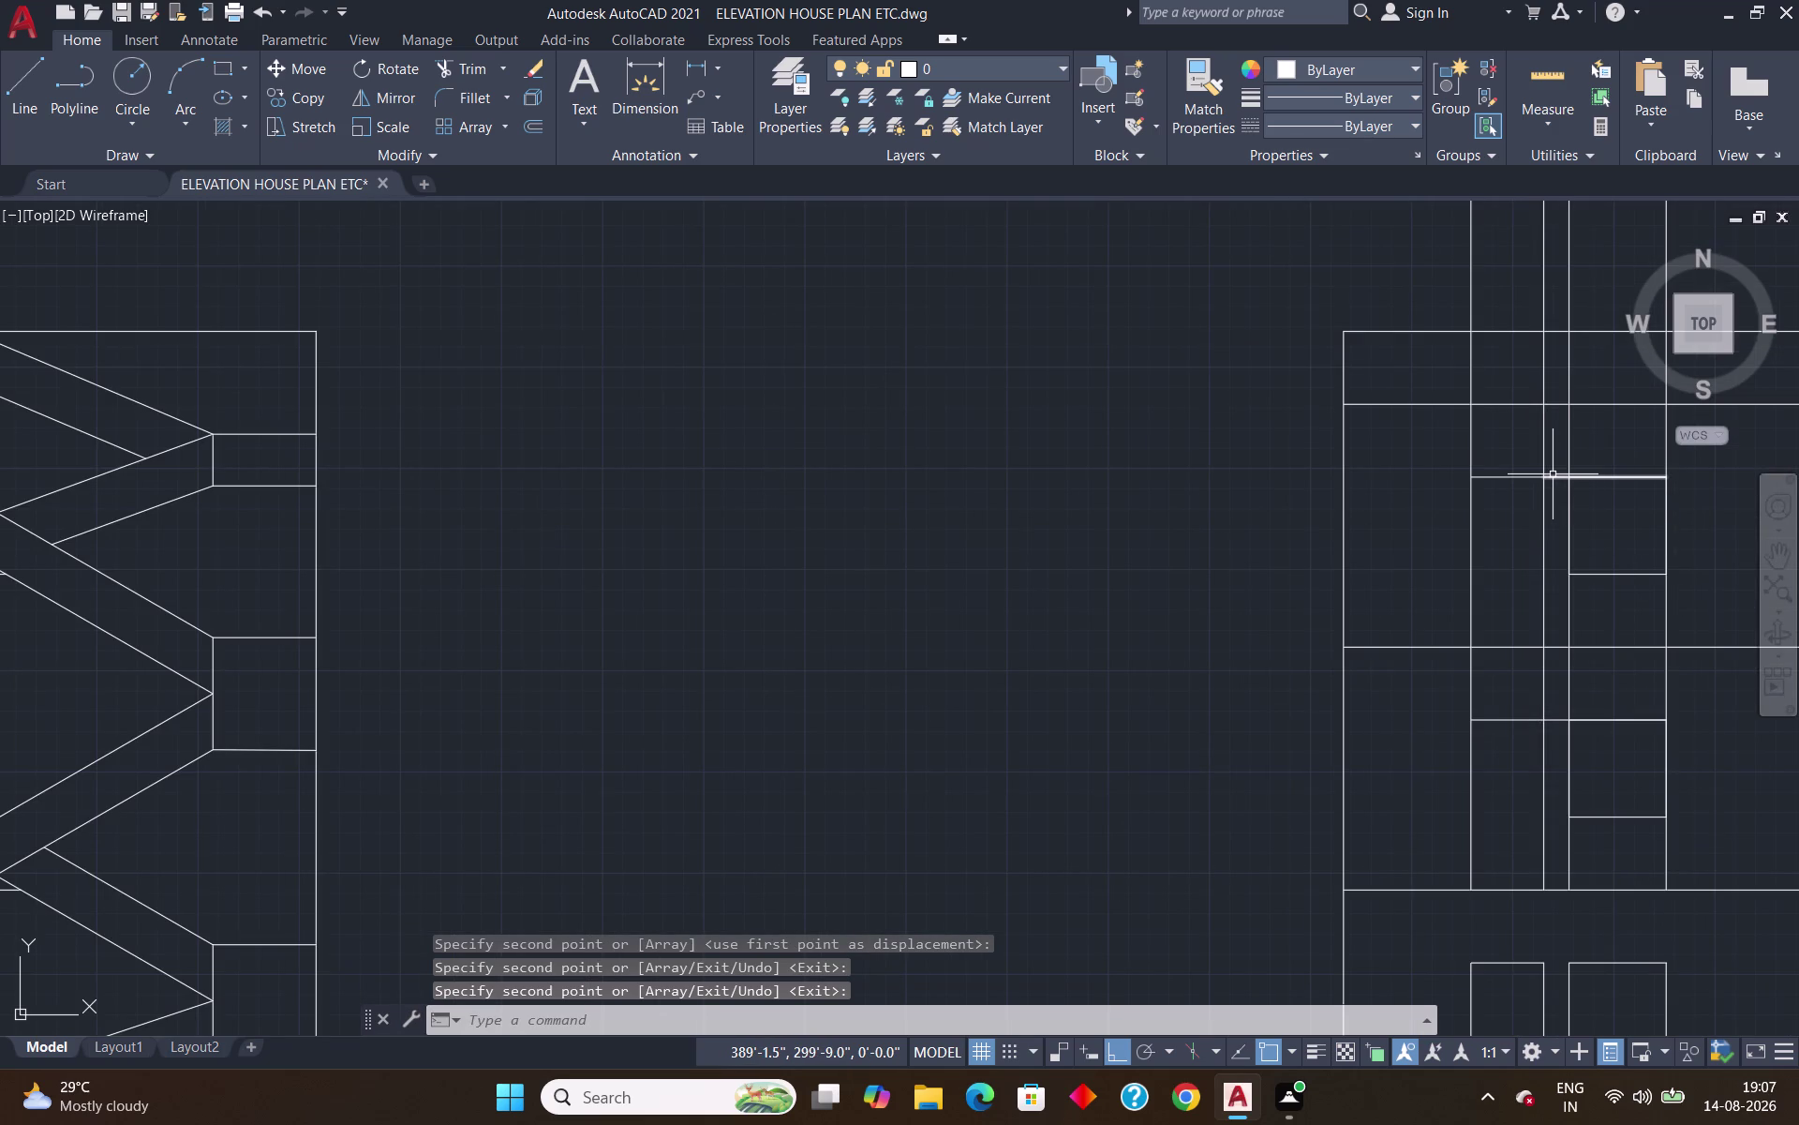
text(TR)
key(Return)
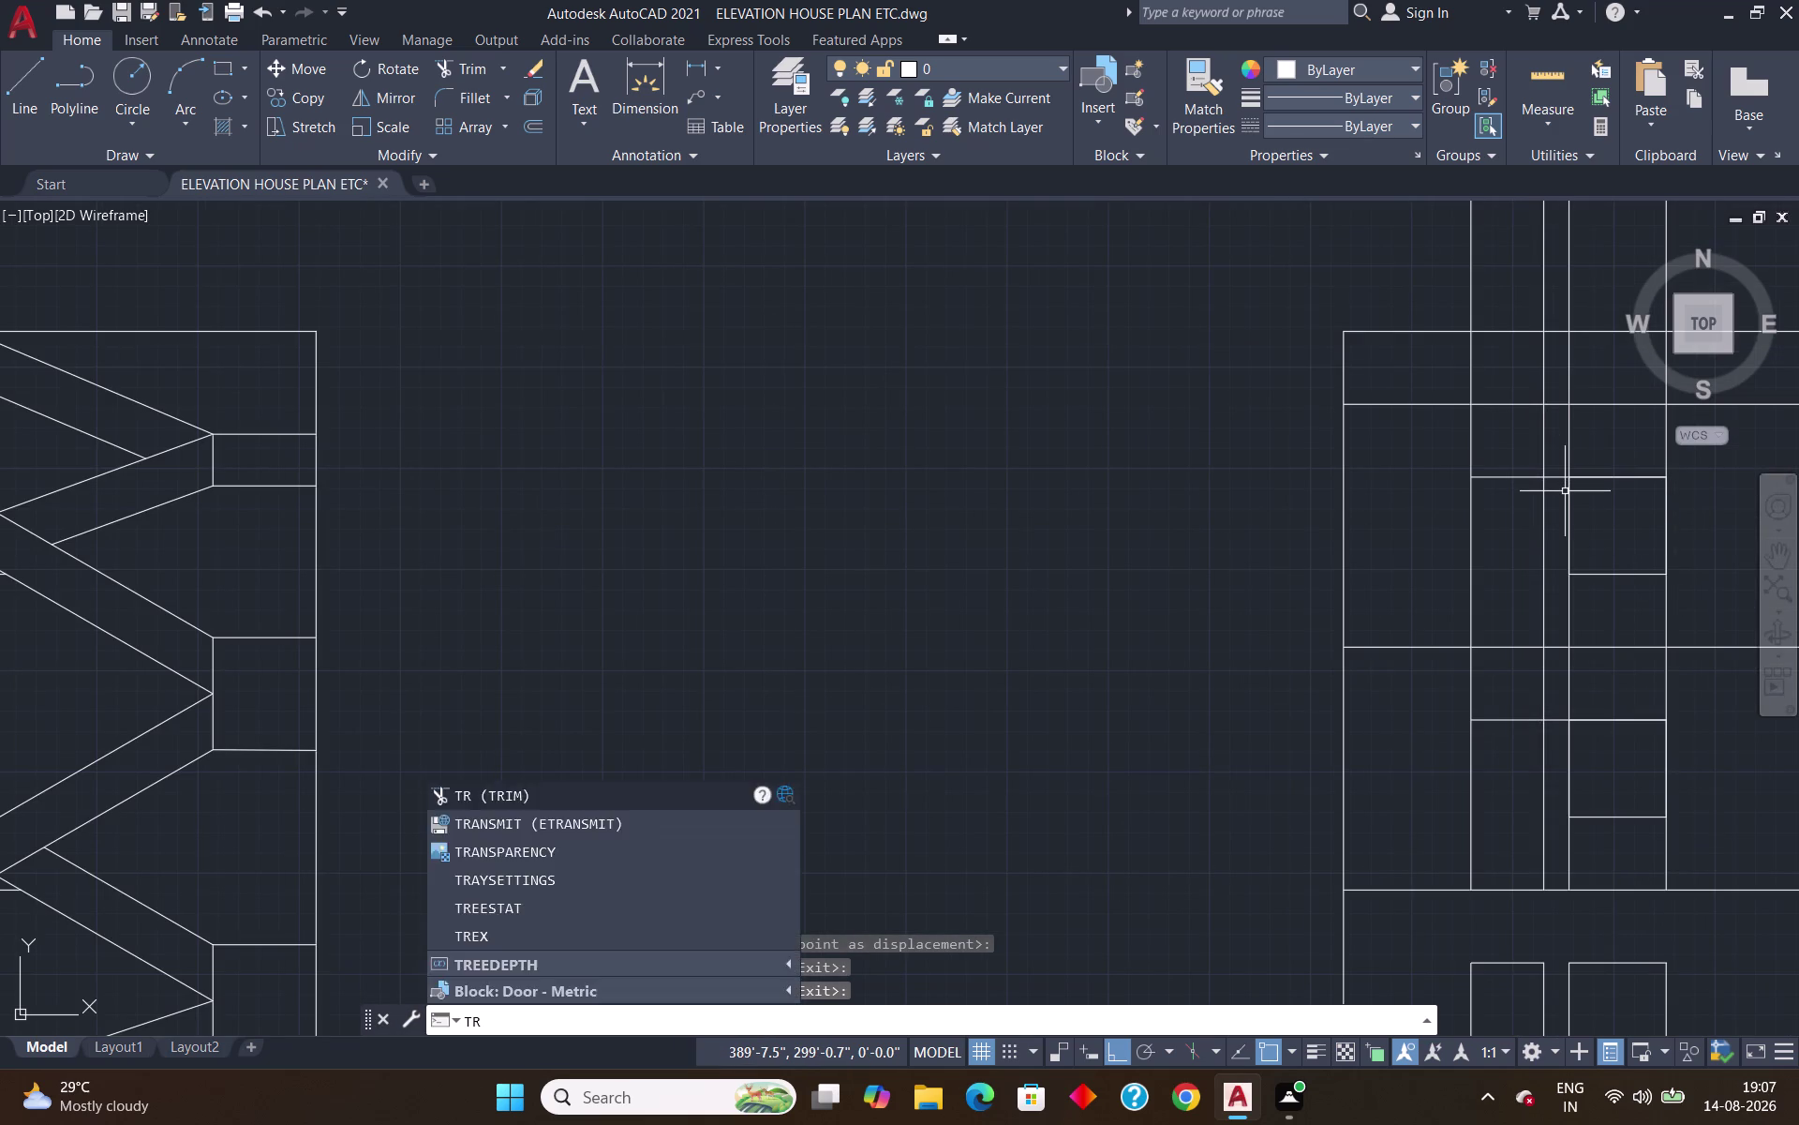
Trim the wall lines crossing the top and middle windows.
click(1563, 480)
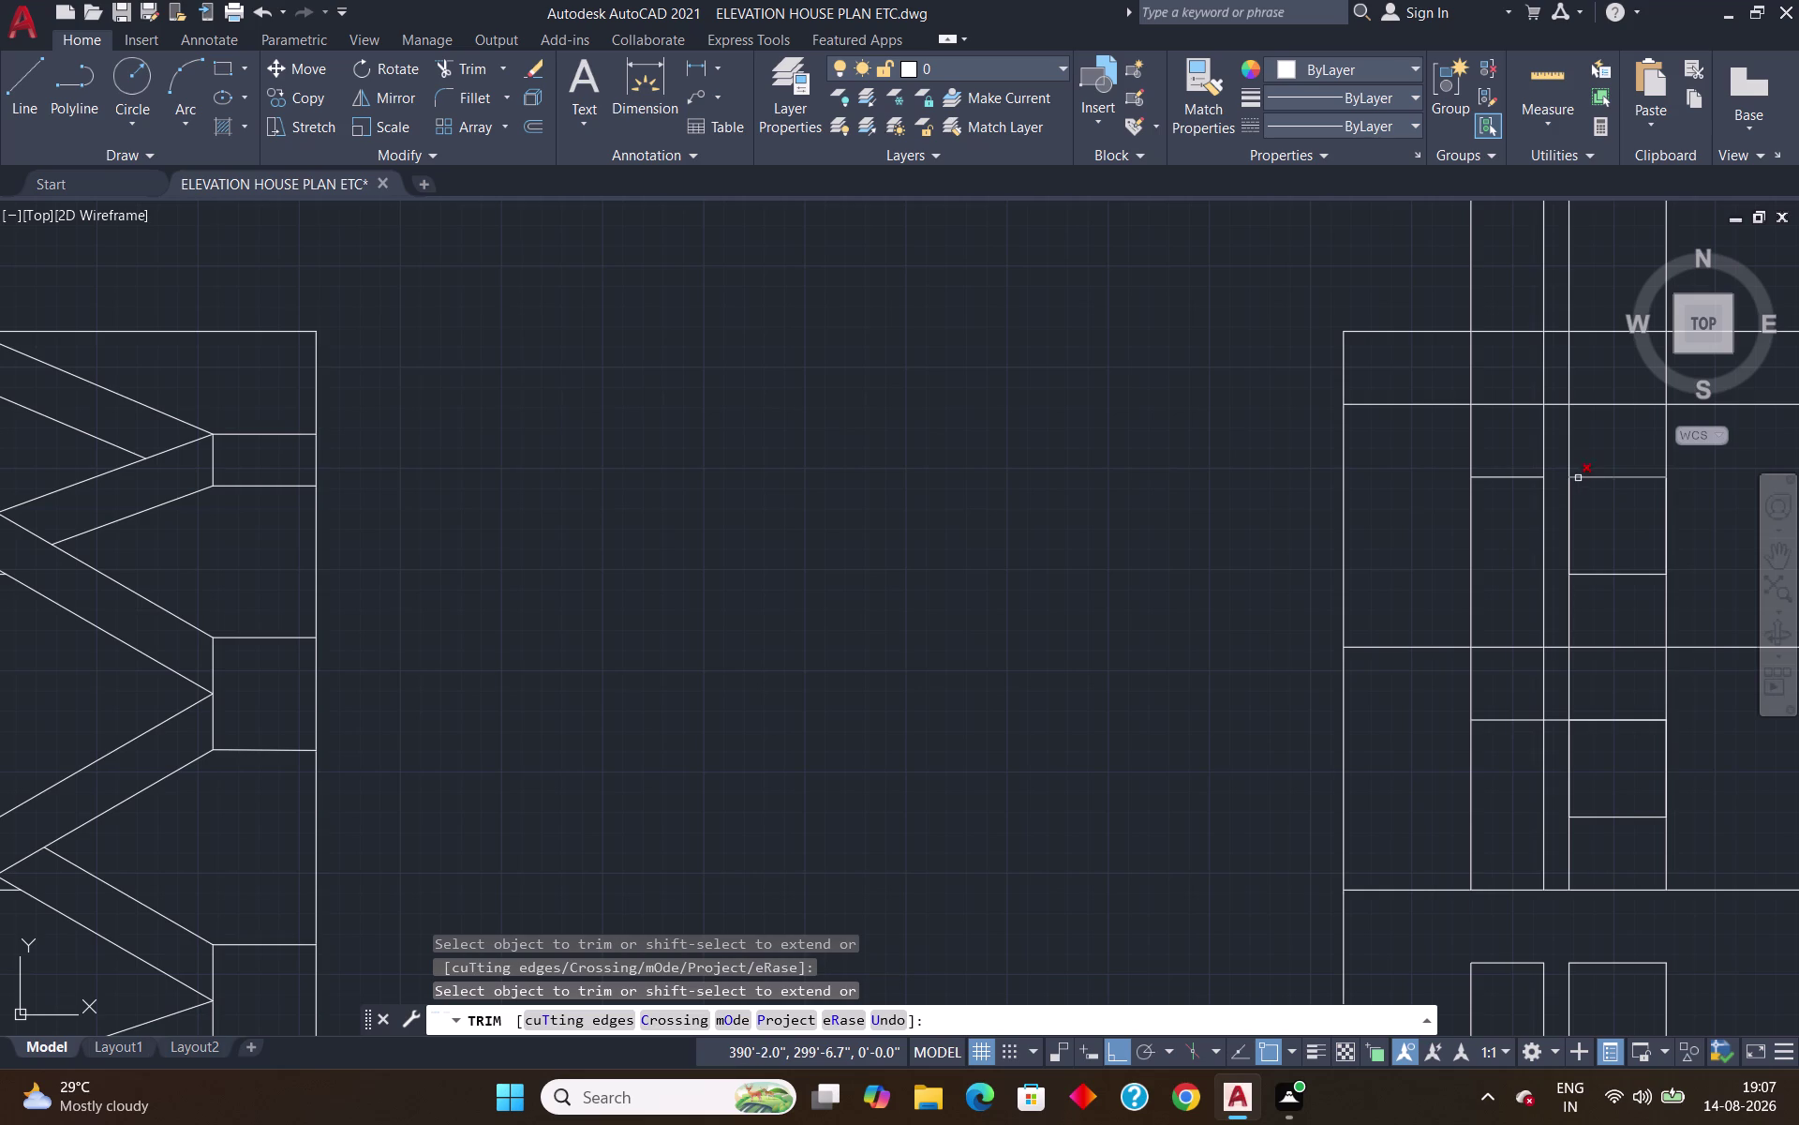
click(1580, 478)
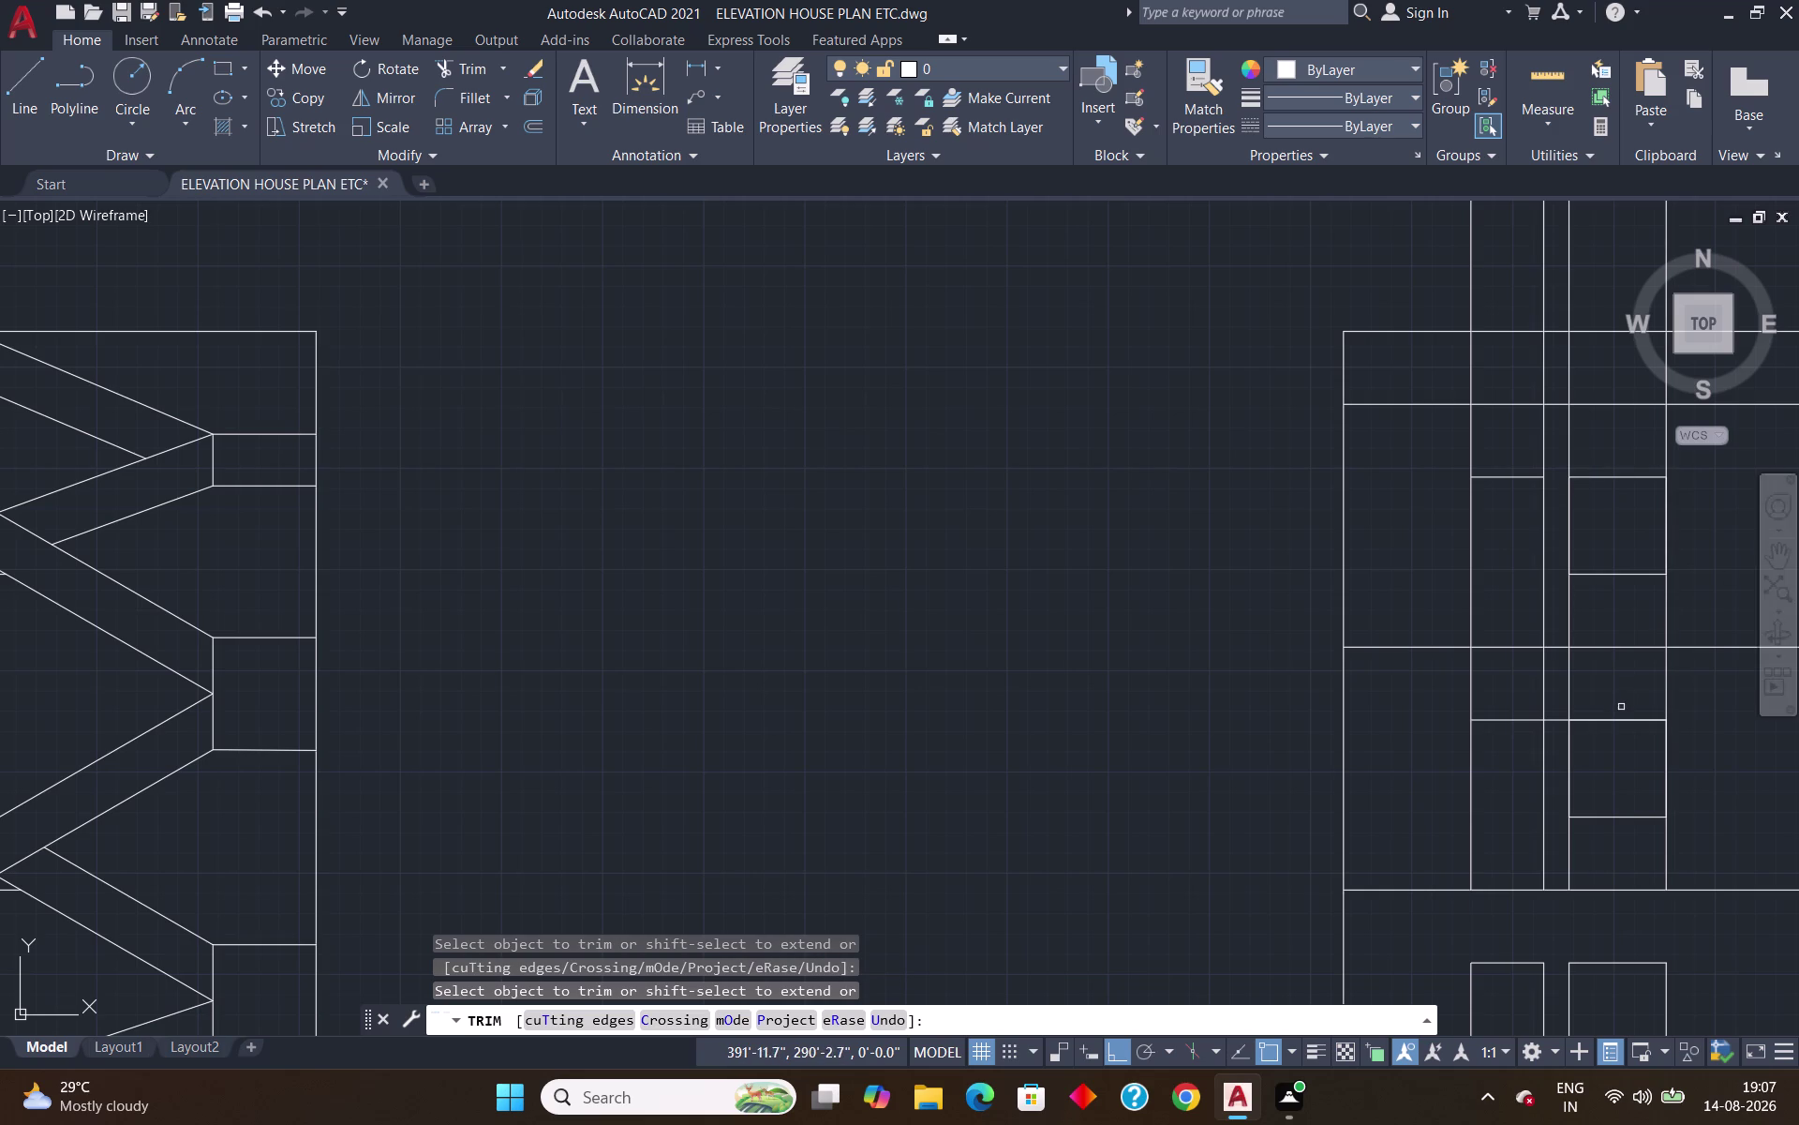
scroll(down, 3)
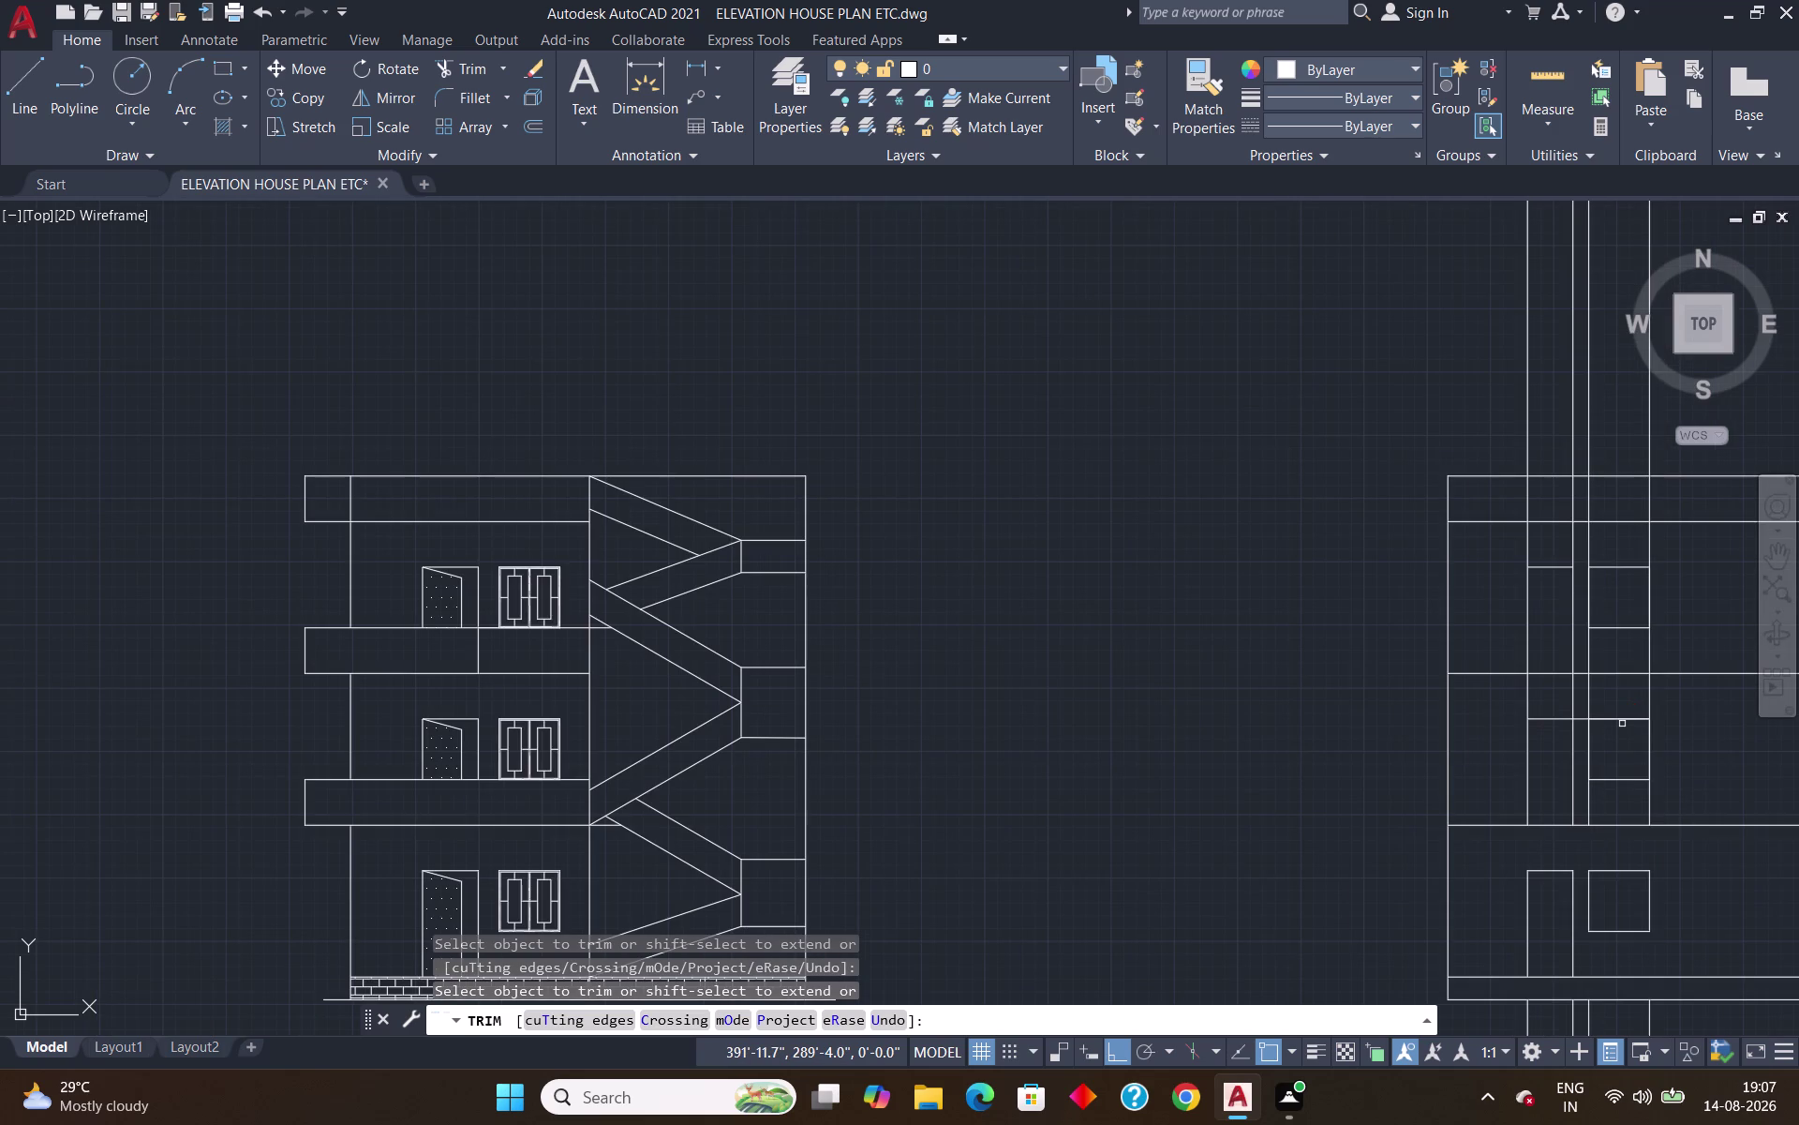
click(1613, 718)
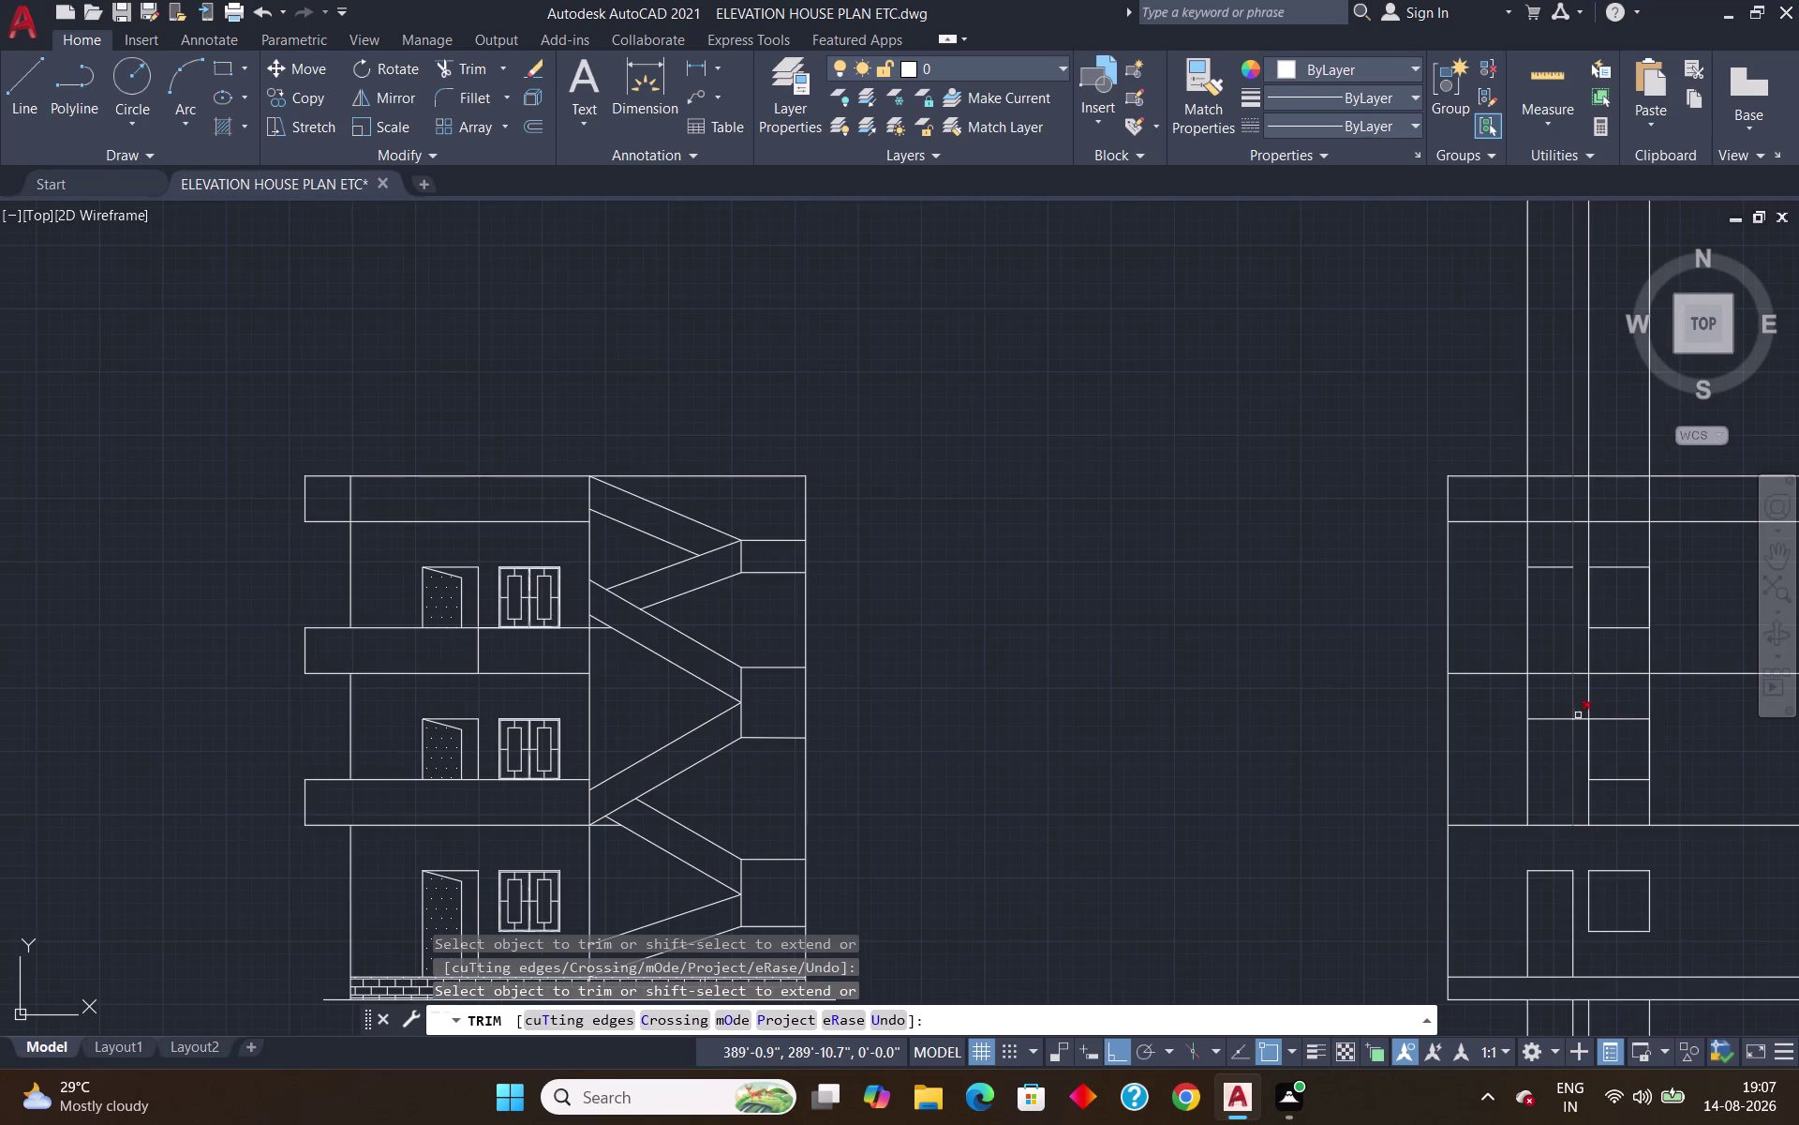
click(1582, 718)
click(1575, 709)
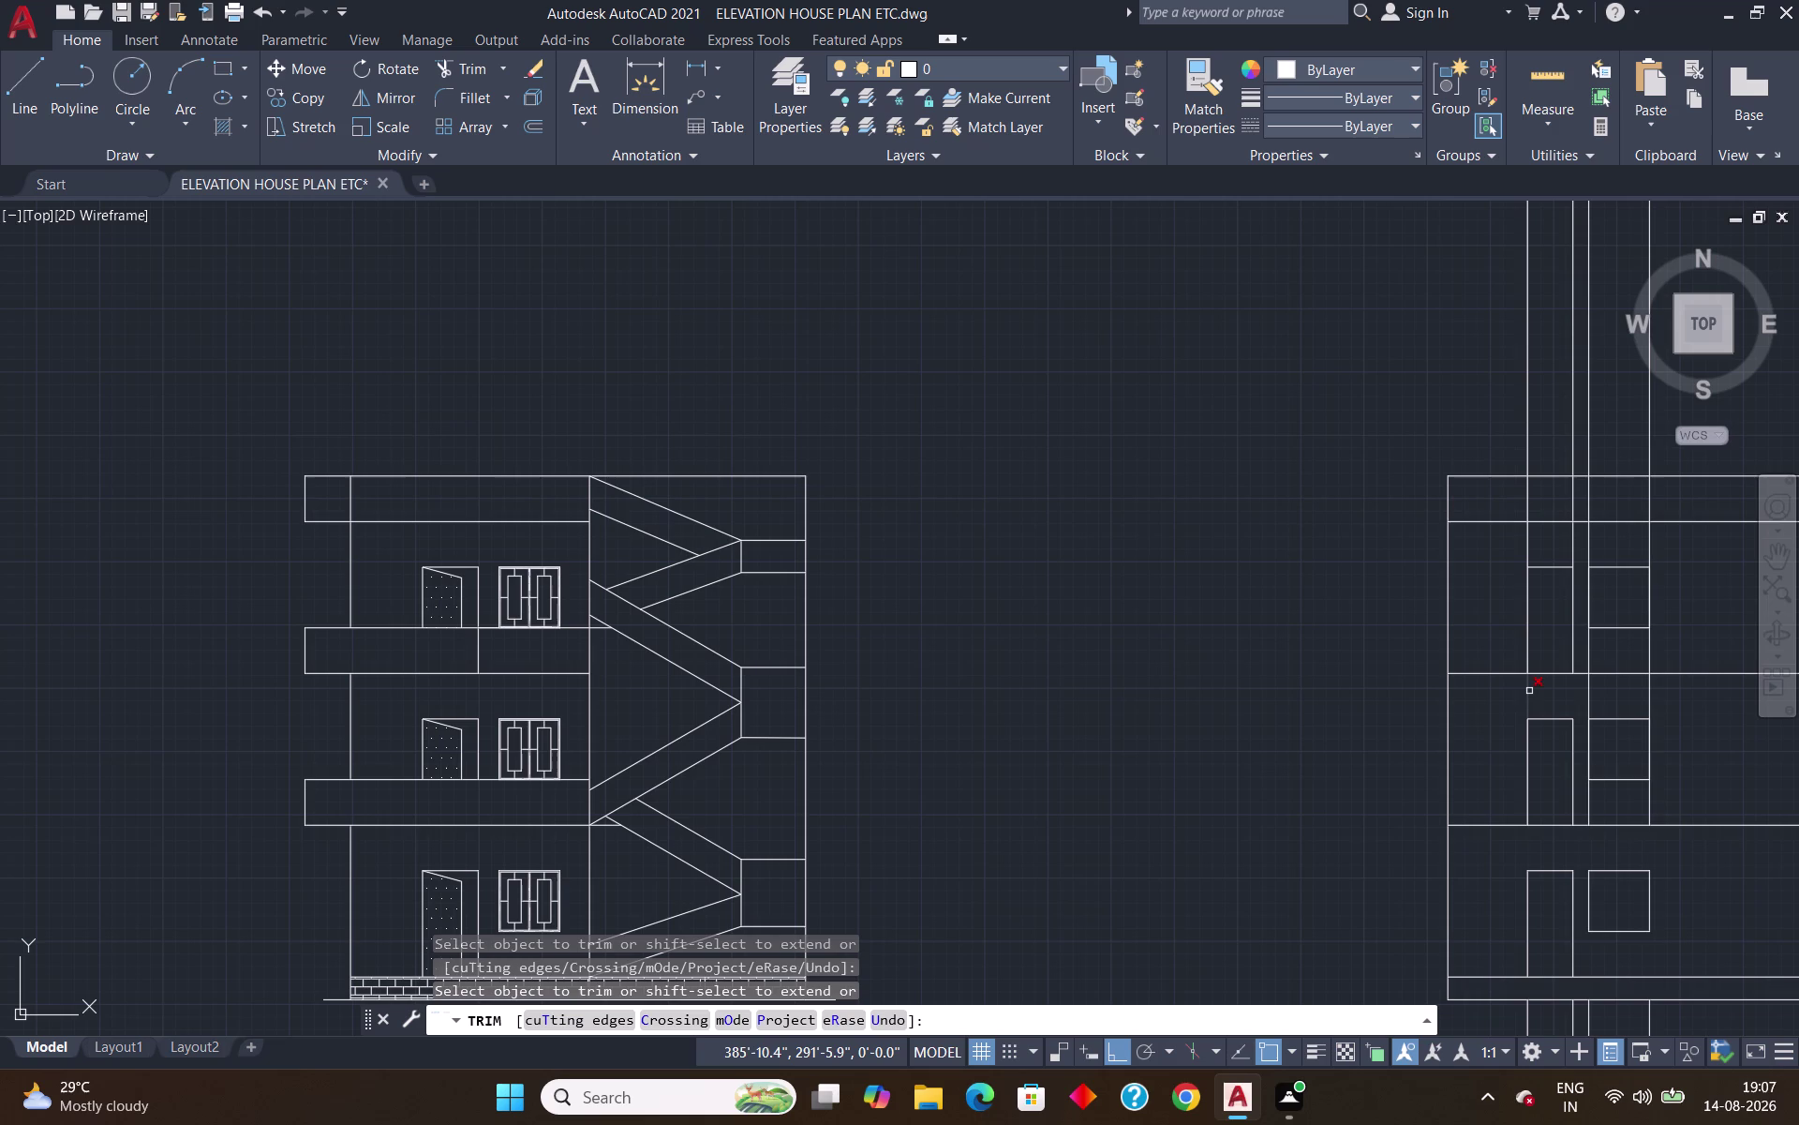
click(1529, 691)
click(1592, 693)
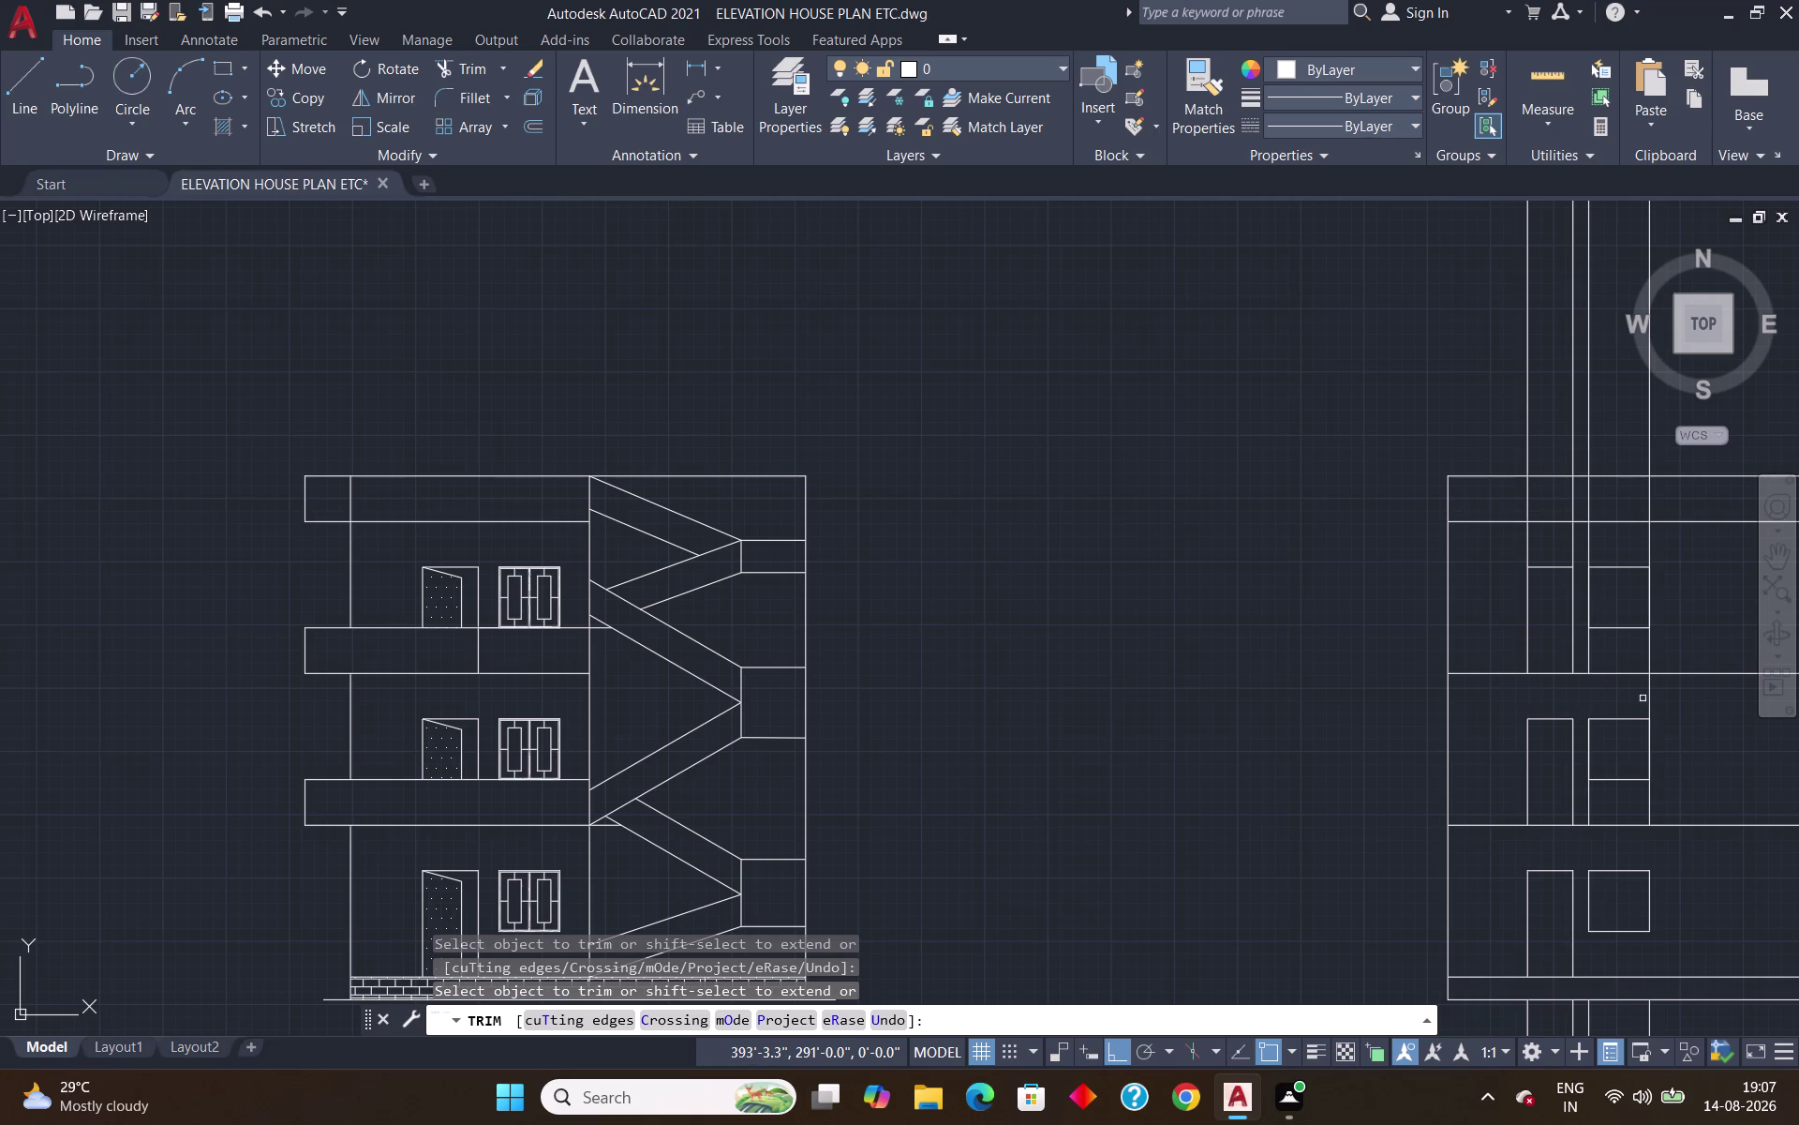
click(1651, 699)
click(1651, 806)
click(1591, 800)
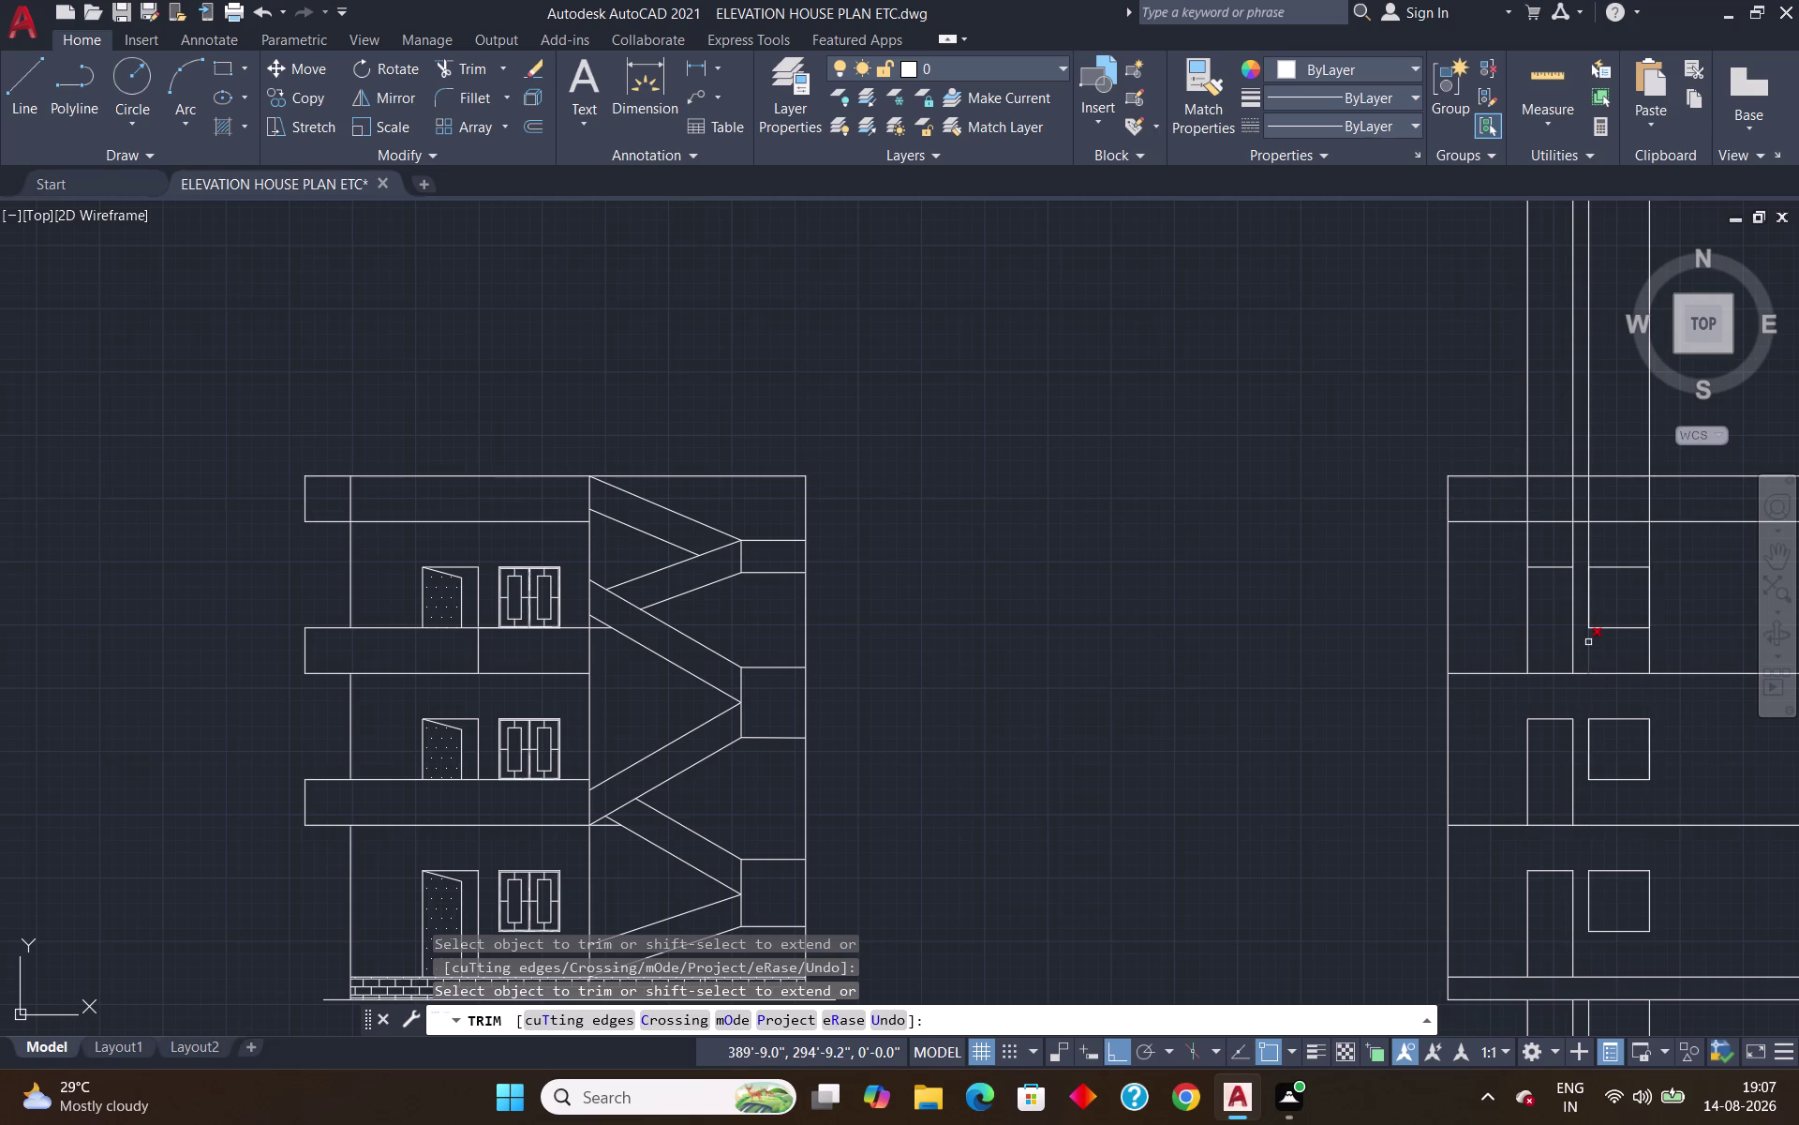
Trim the leftover wall segments inside and beside the top-floor window.
click(1589, 642)
click(1653, 655)
click(1590, 555)
click(1575, 553)
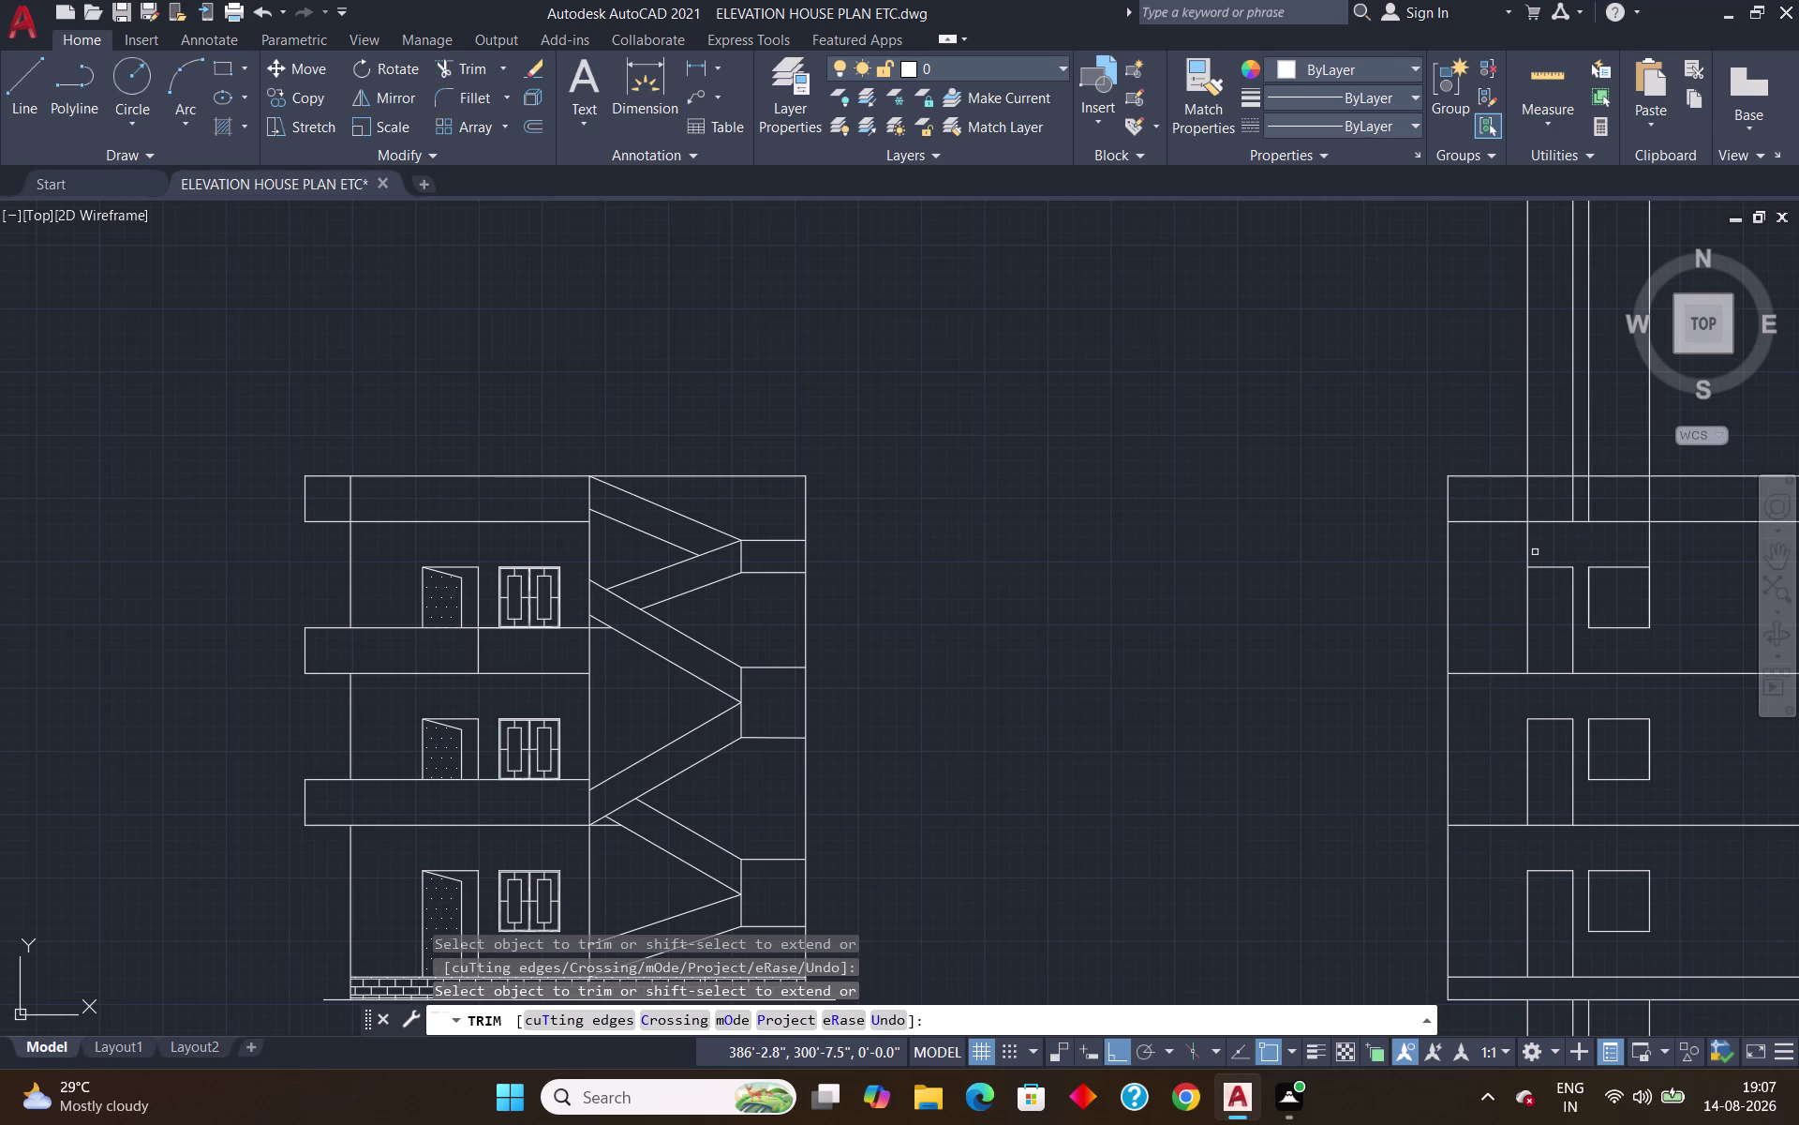
click(1529, 551)
click(1652, 547)
Fence-trim the projection lines sticking up above the roof.
drag(1487, 412, 1656, 425)
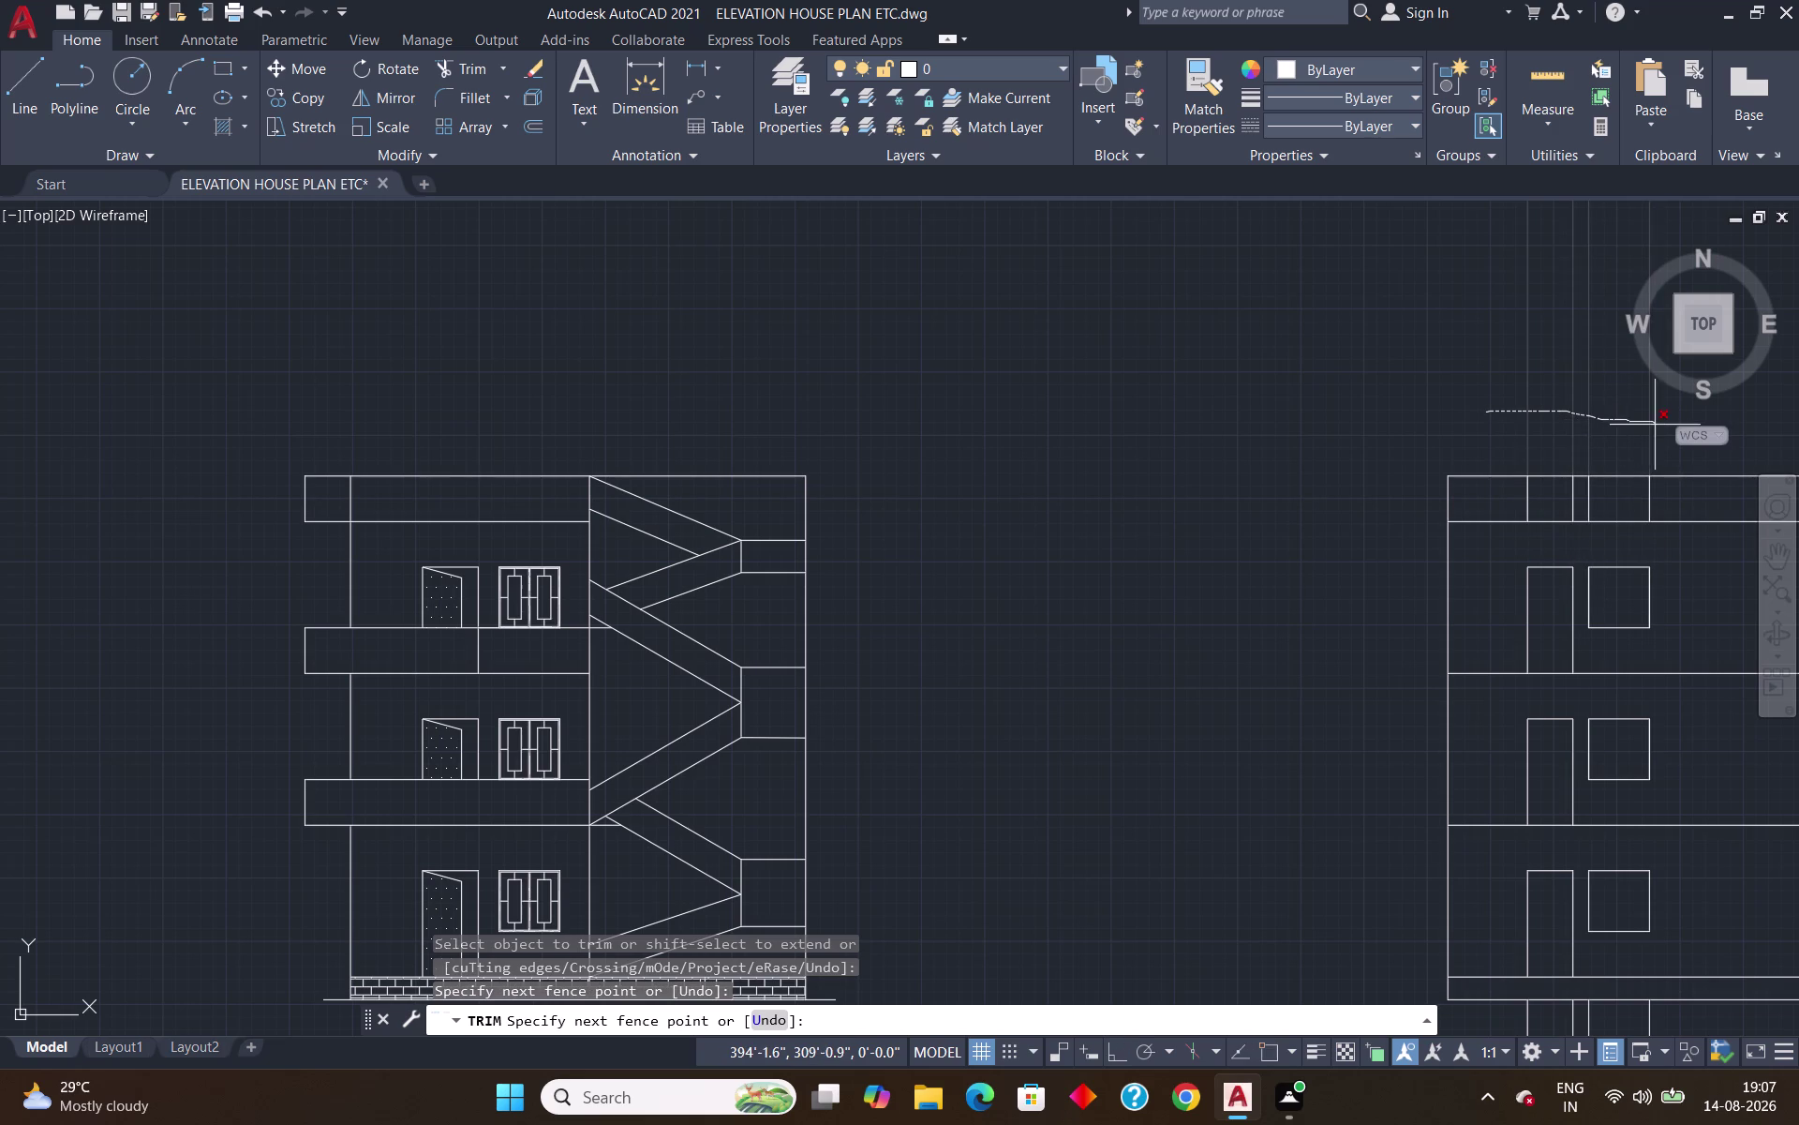
drag(1656, 426, 1657, 426)
scroll(down, 3)
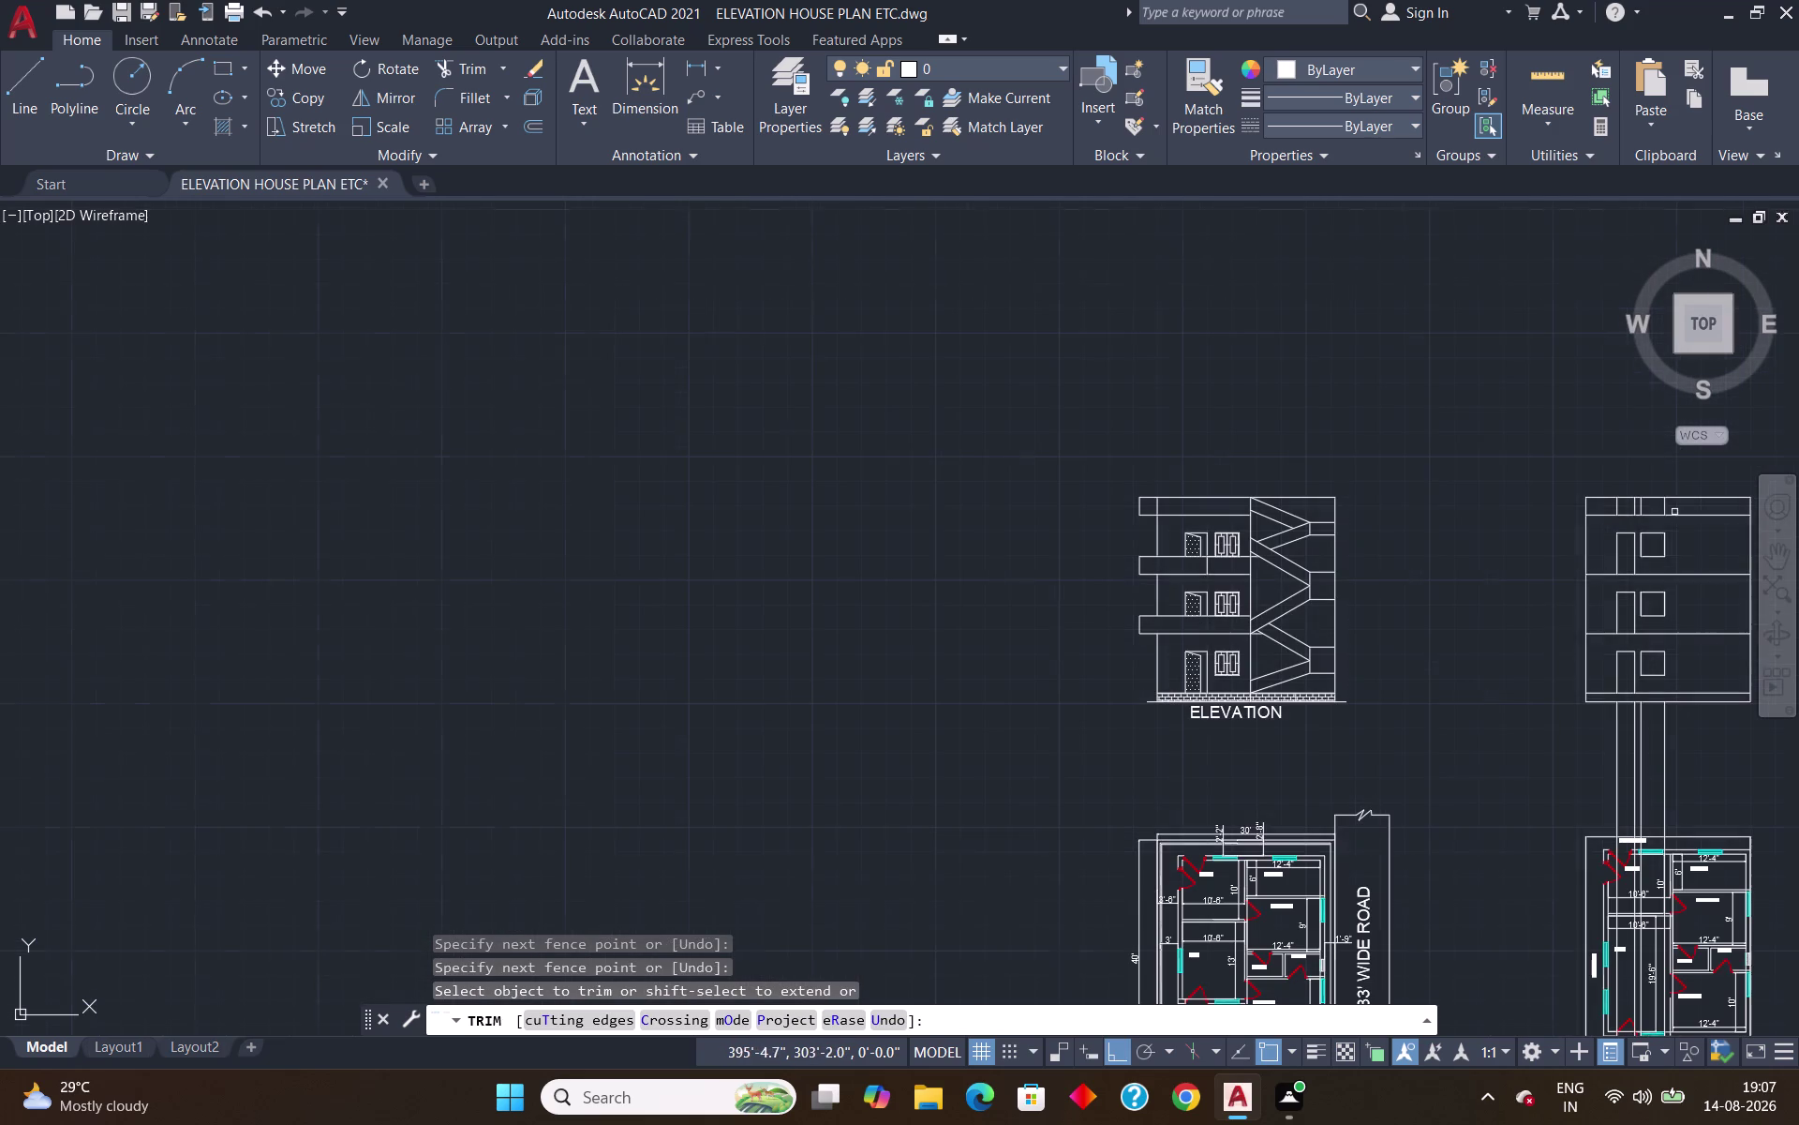
key(Escape)
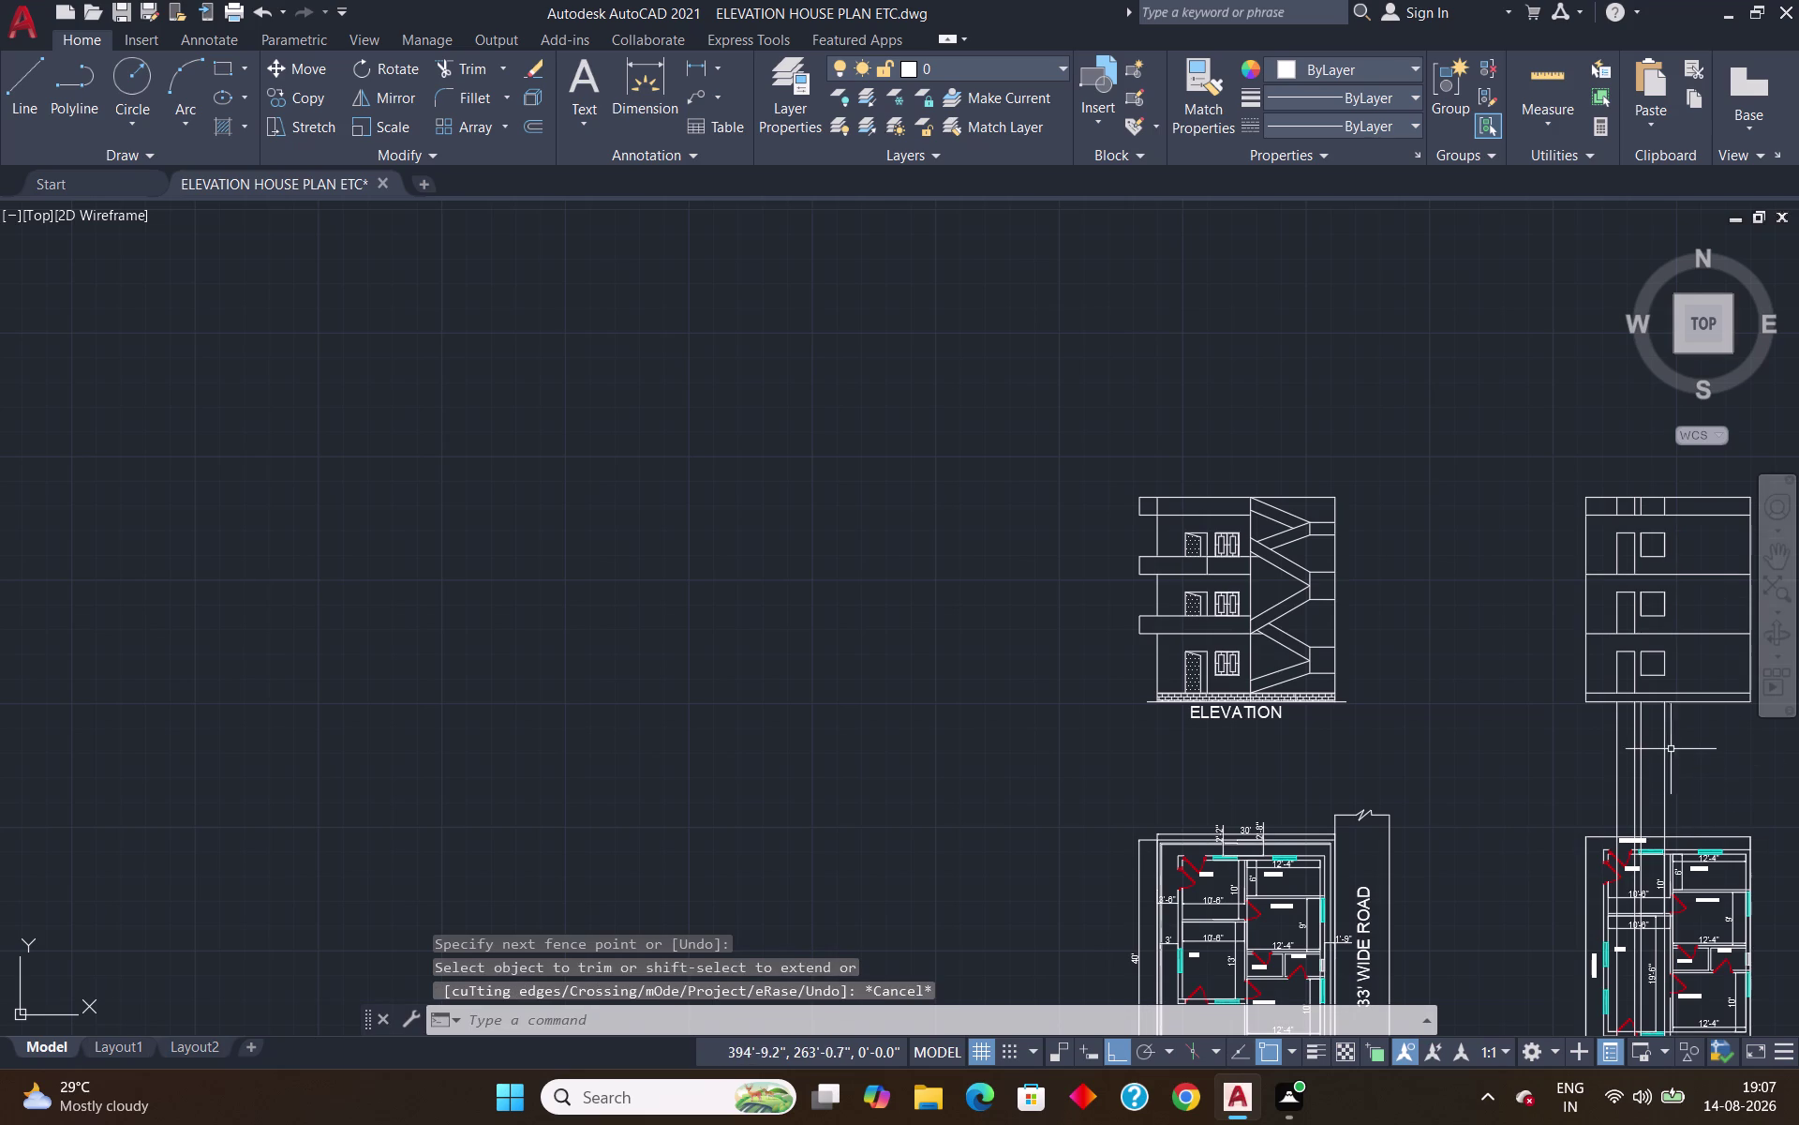
Erase the four leftover projection rays below the elevation.
click(1666, 744)
click(1641, 746)
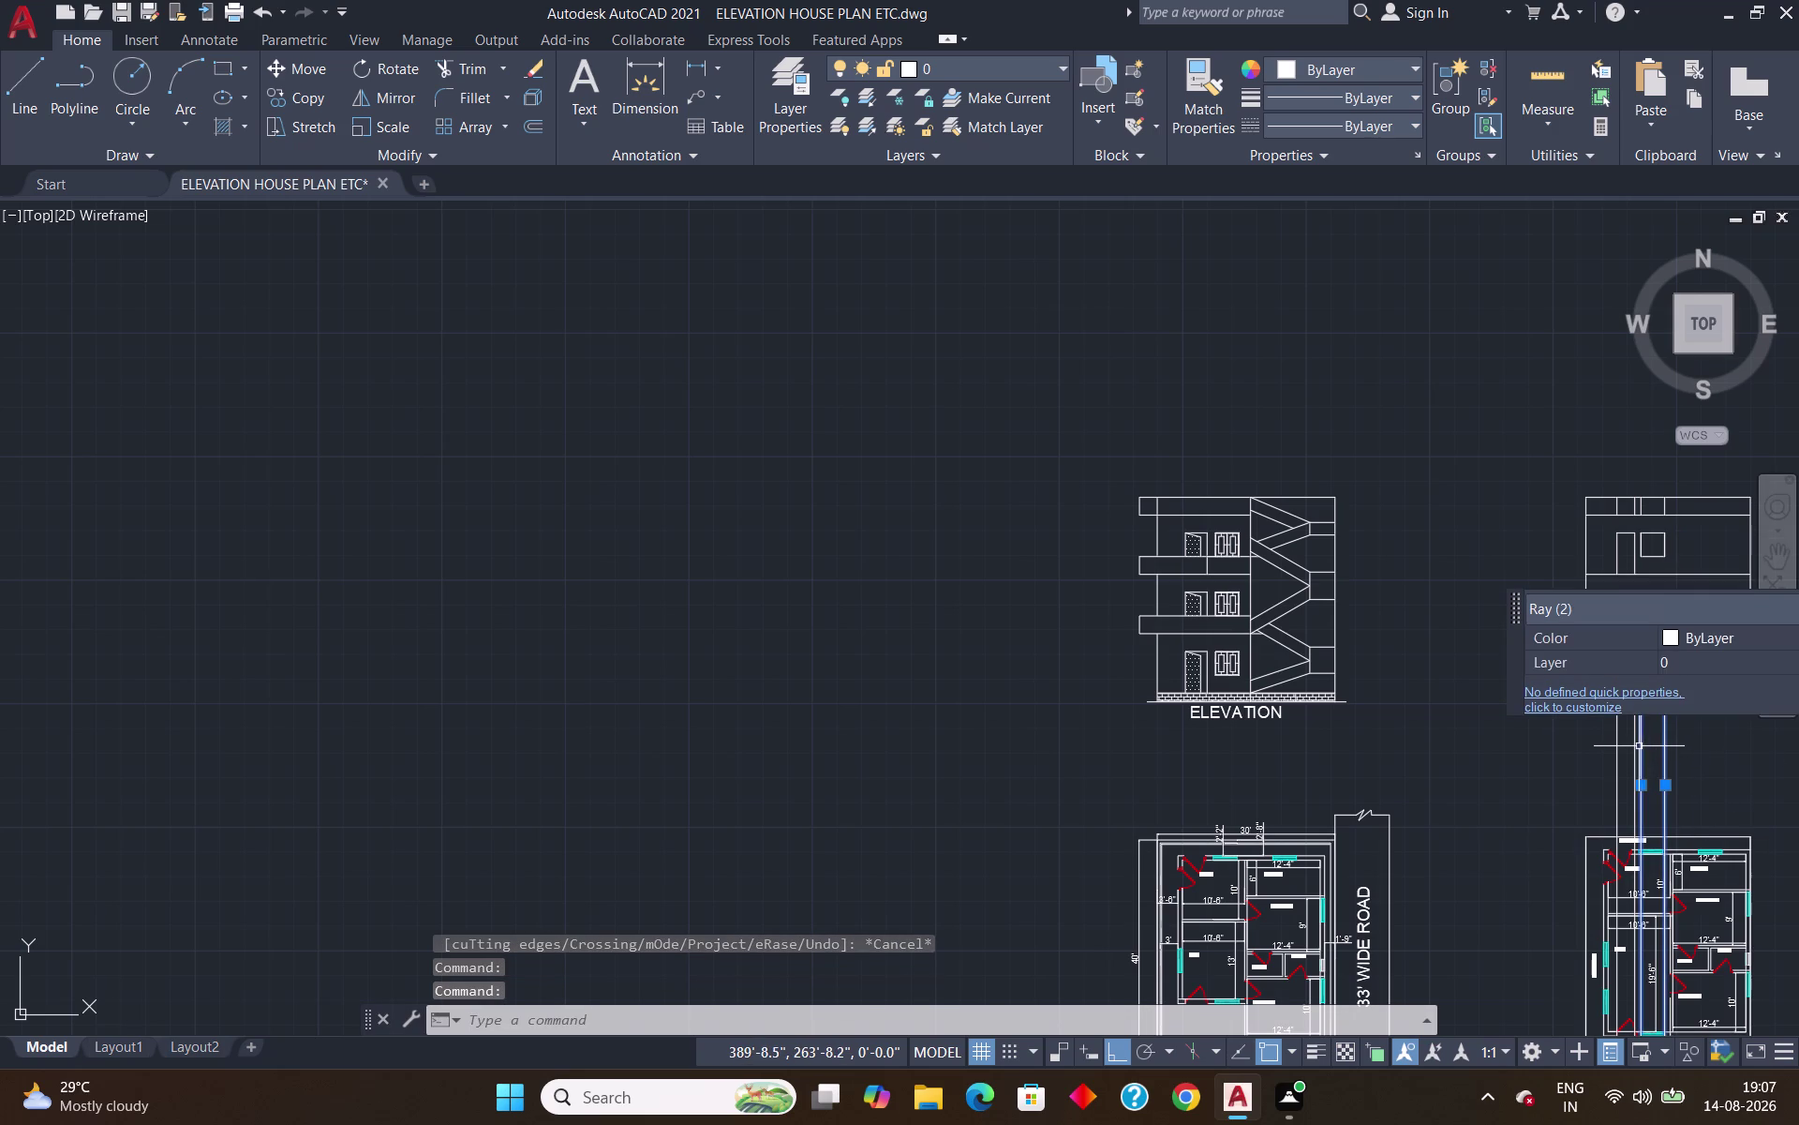
click(1634, 744)
click(1617, 739)
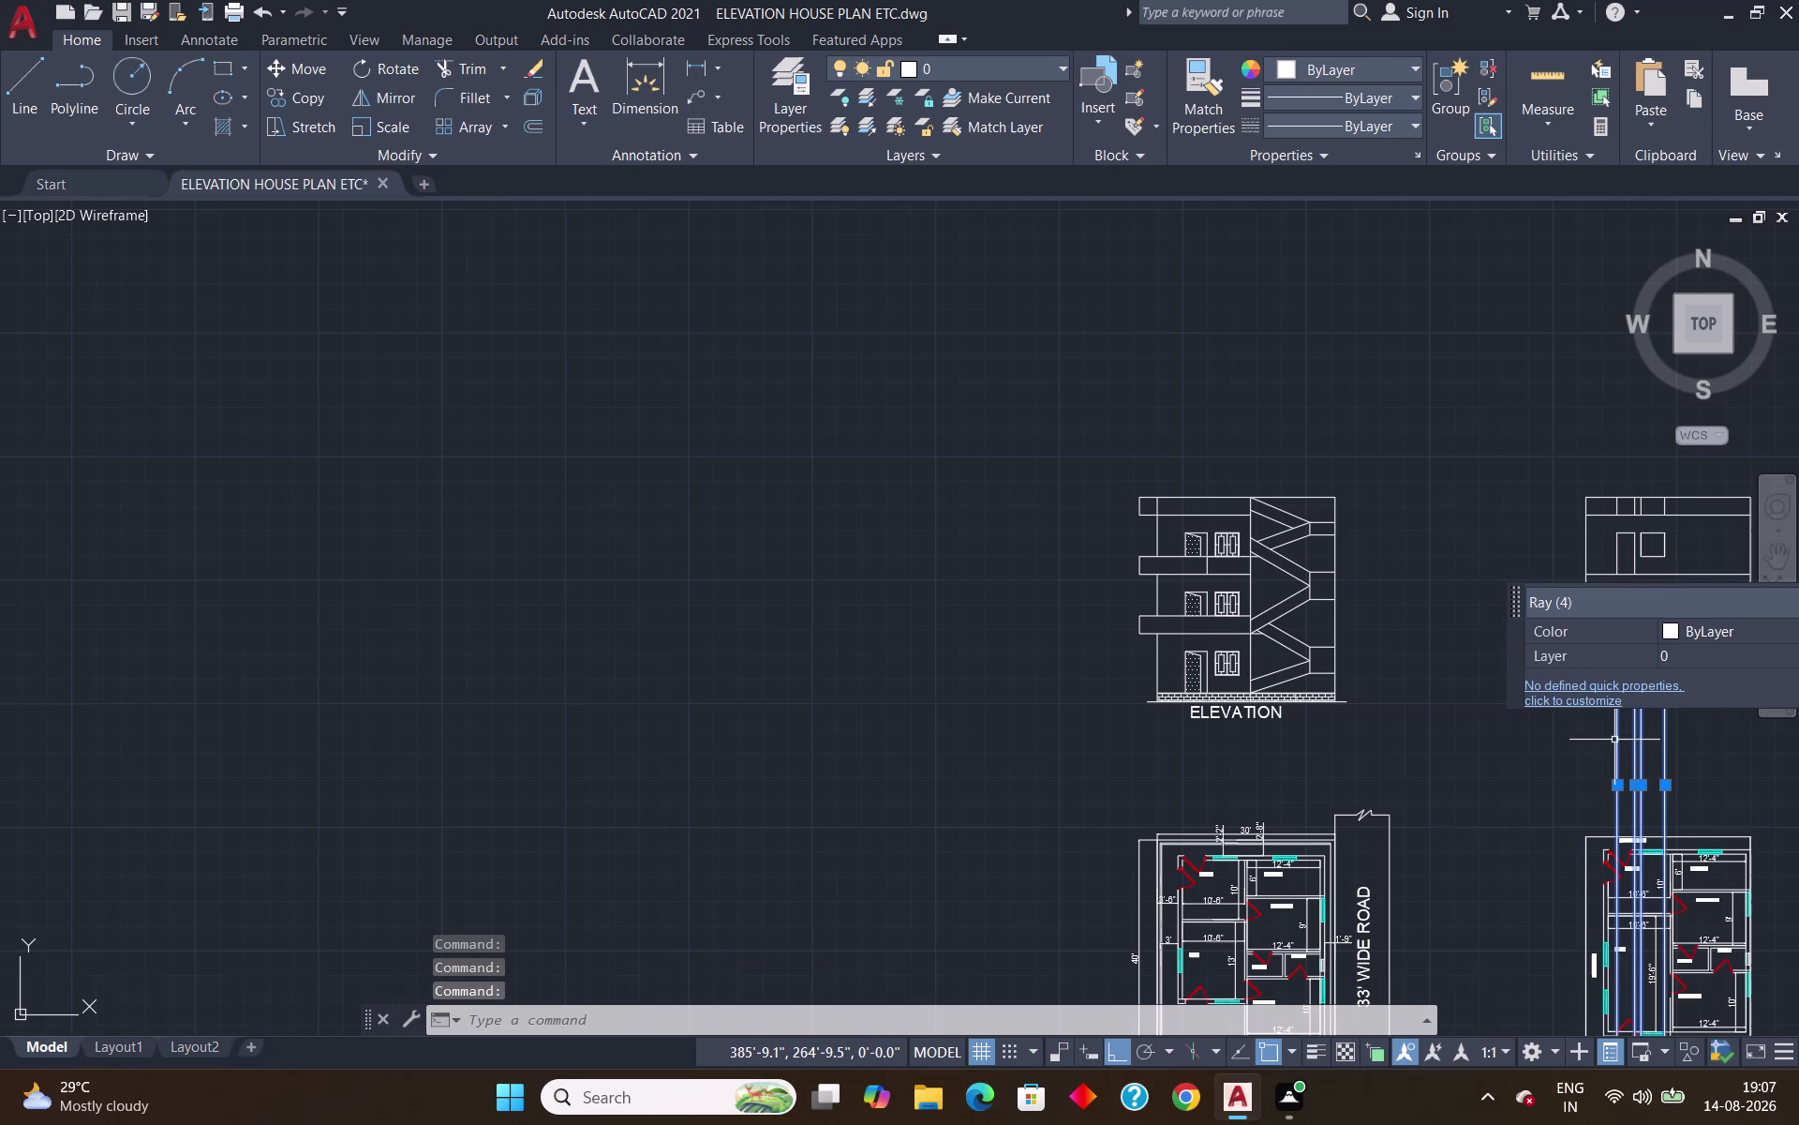
key(Delete)
scroll(down, 3)
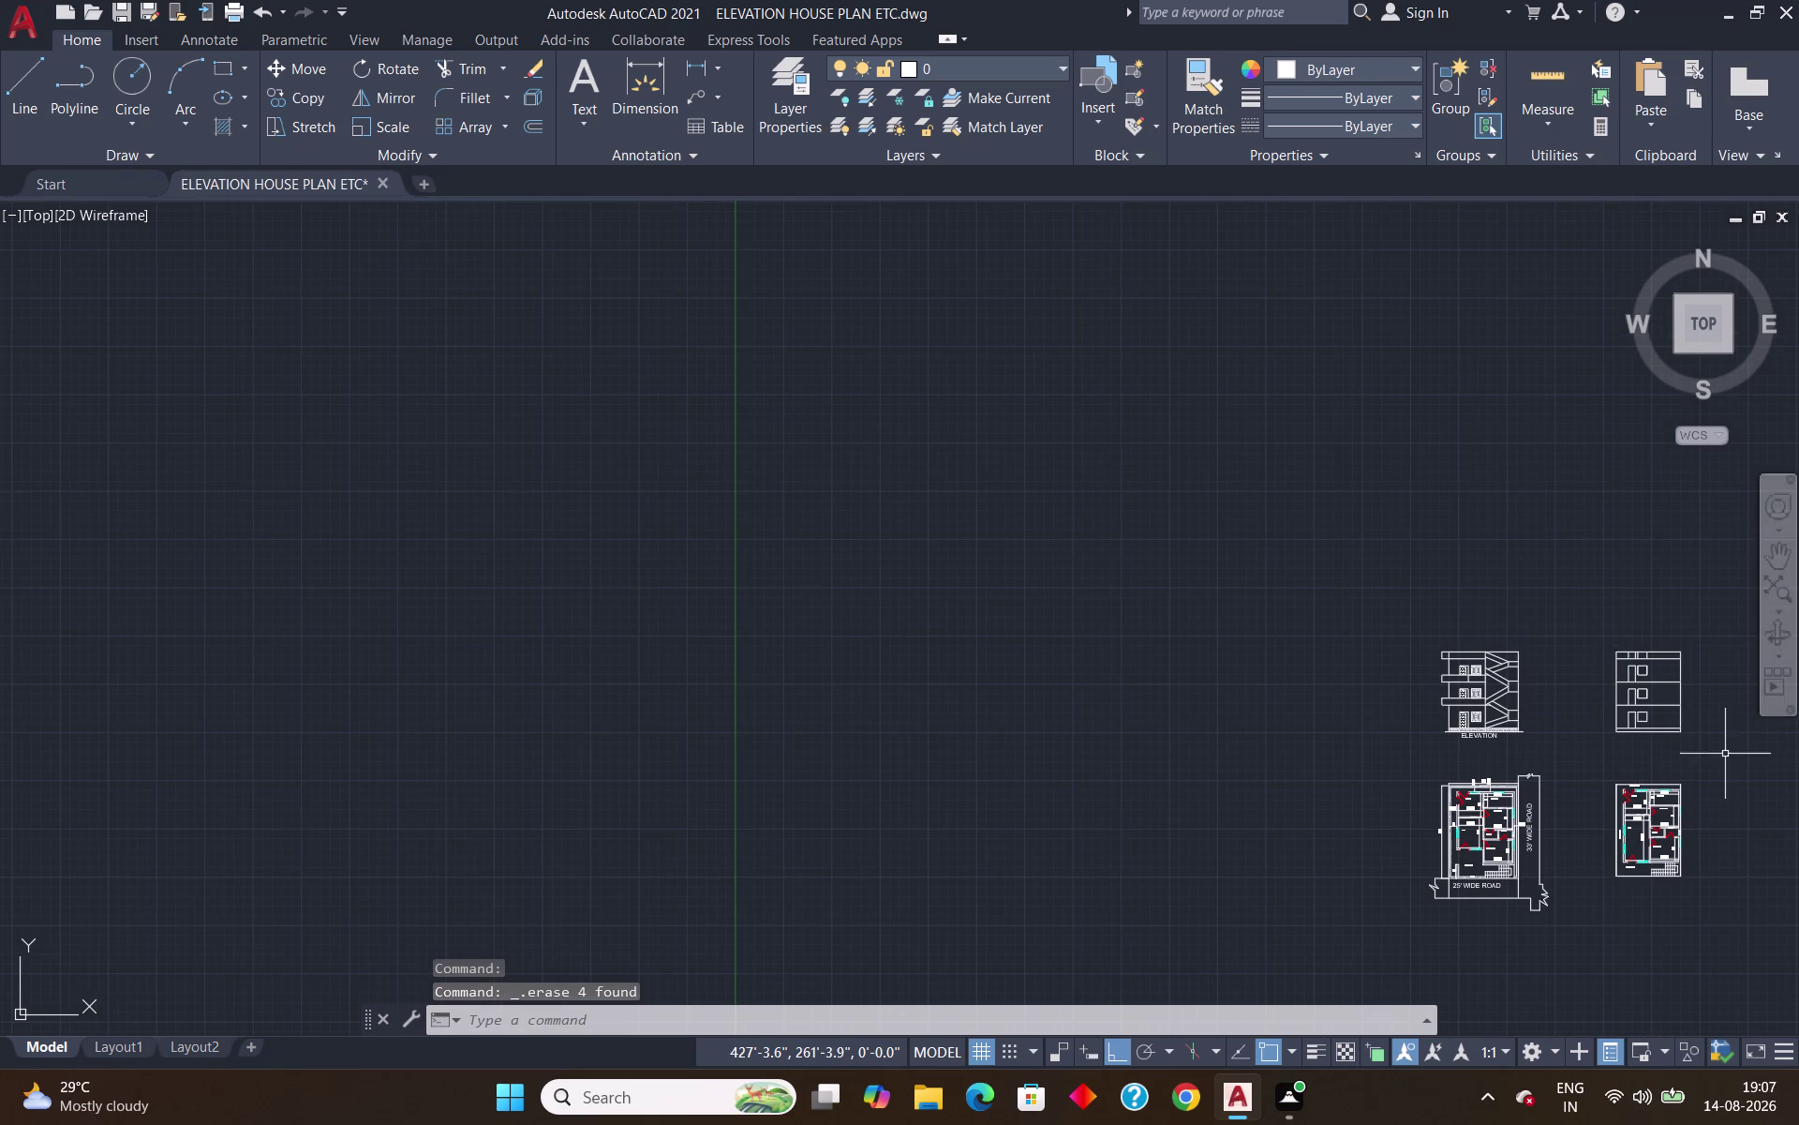
middle_drag(1725, 753, 1375, 674)
scroll(up, 3)
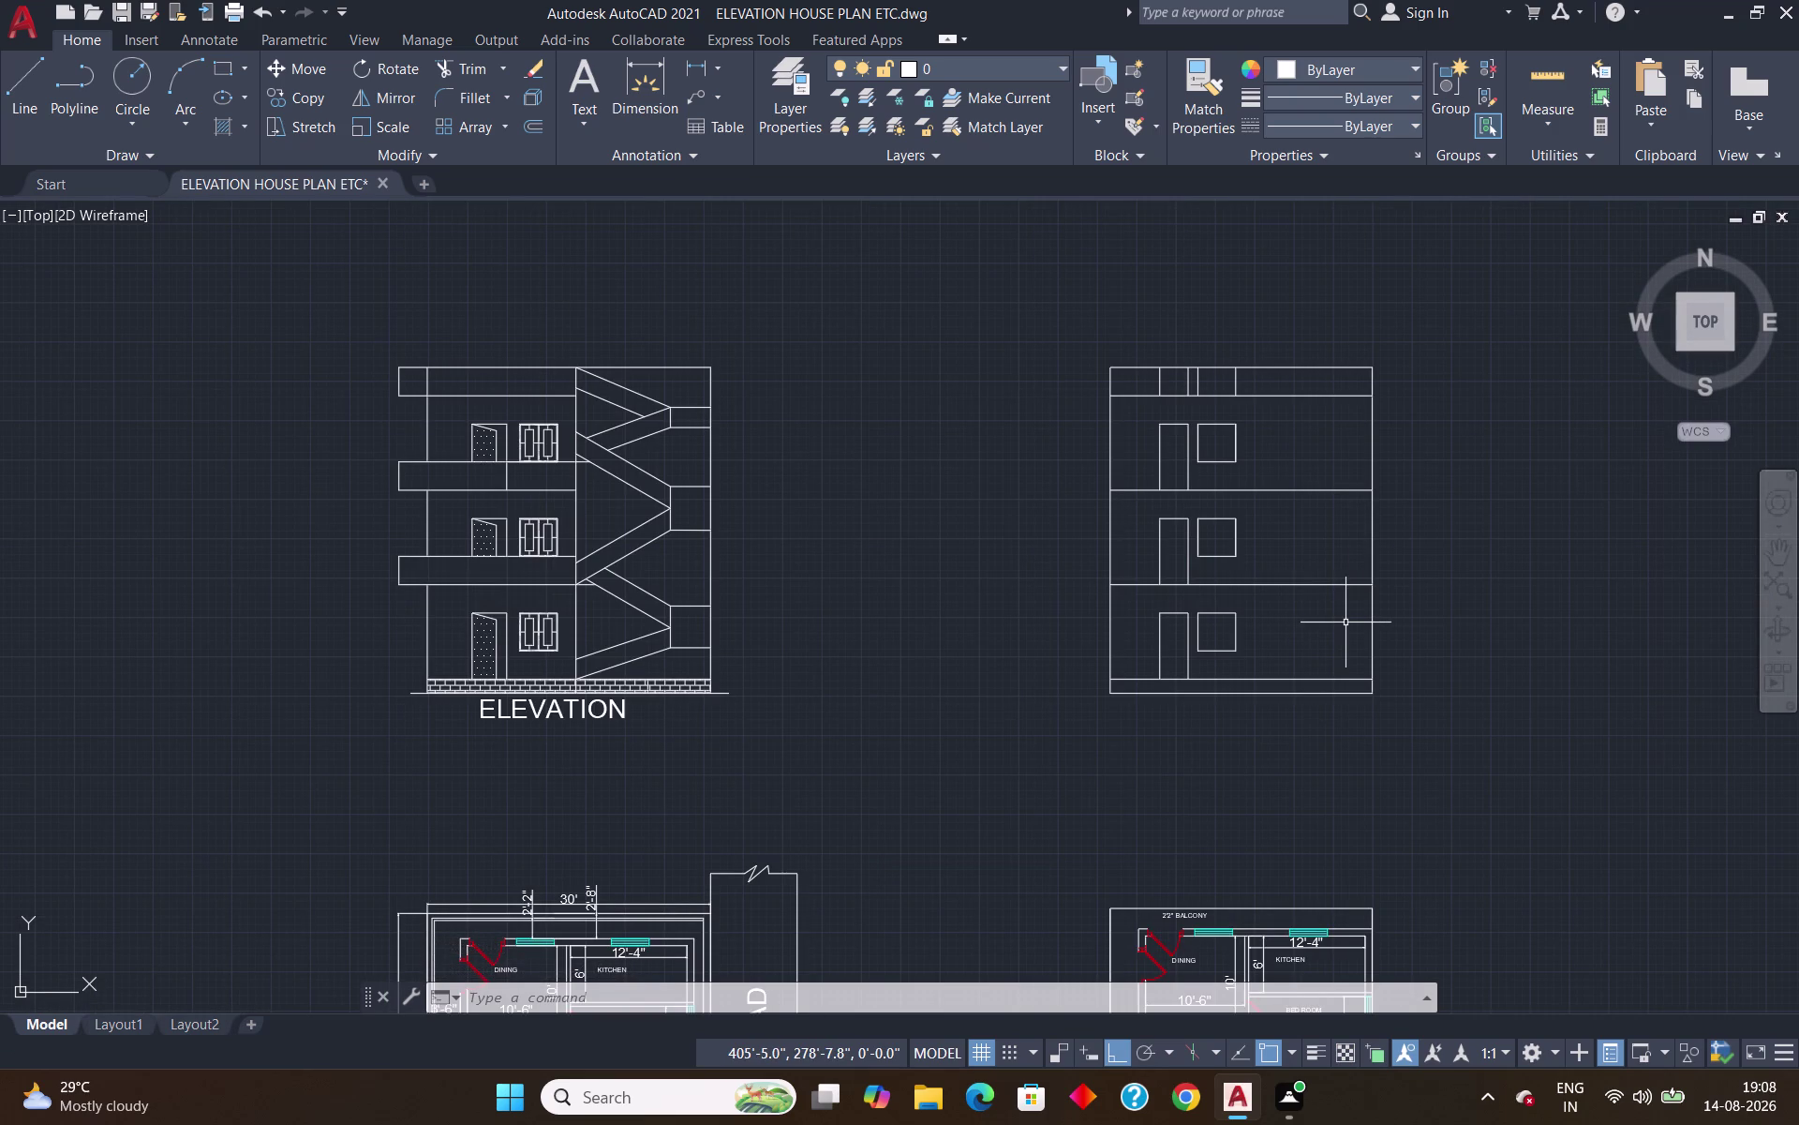
scroll(down, 3)
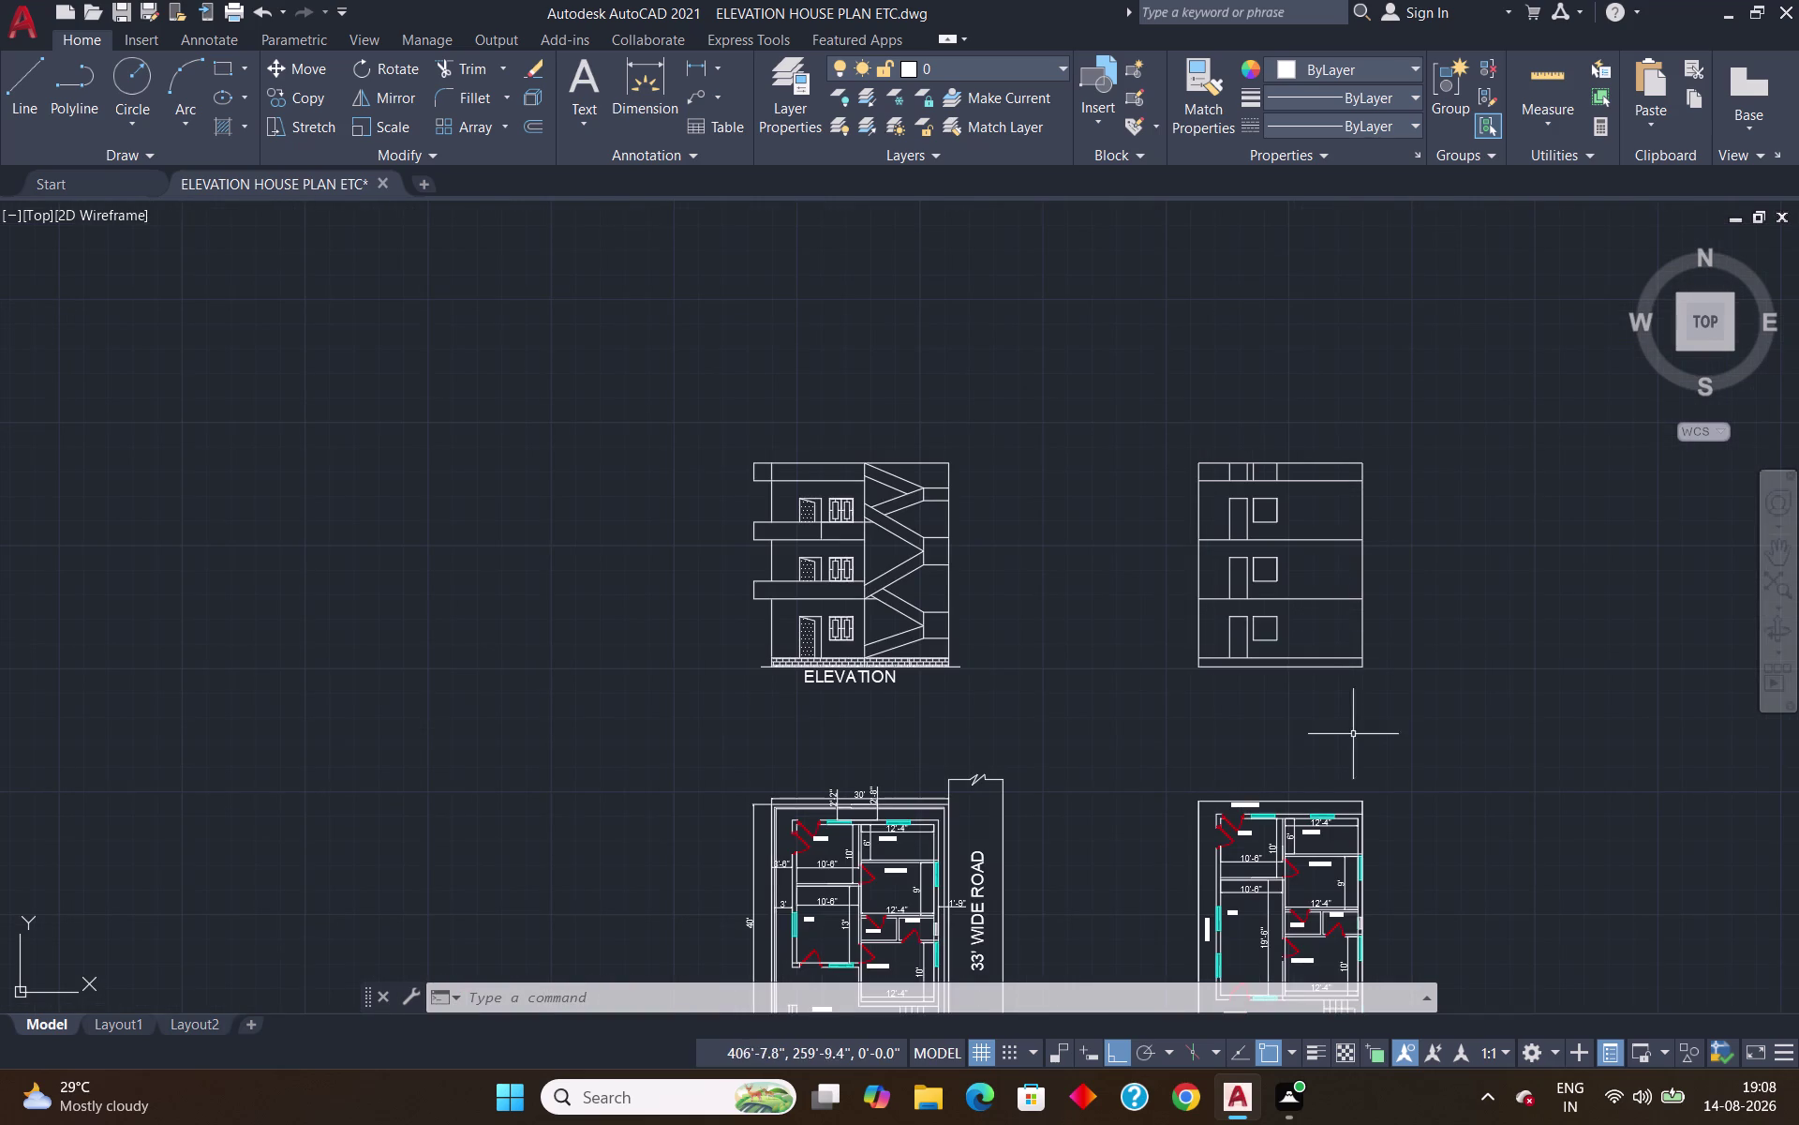
scroll(up, 3)
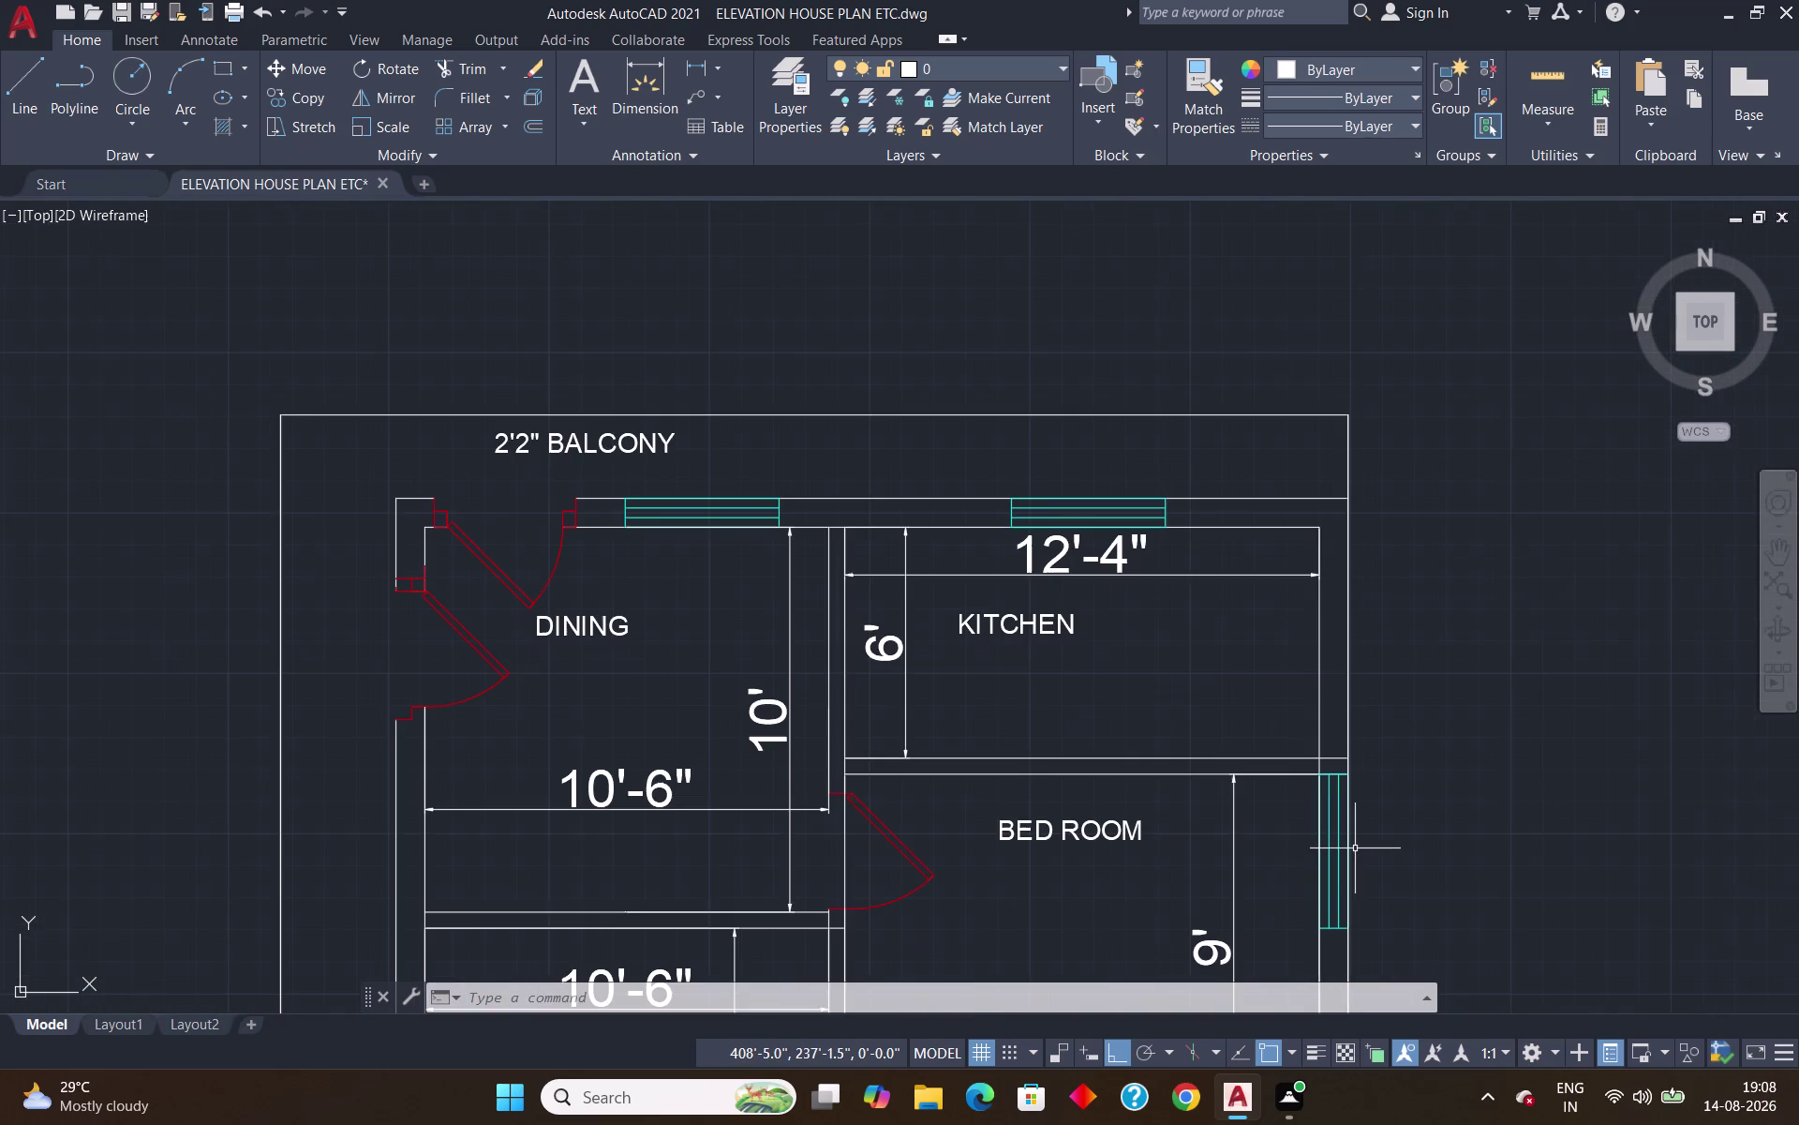
Project vertical xlines from the plan's right outer edge and inner right wall corner.
text(XL)
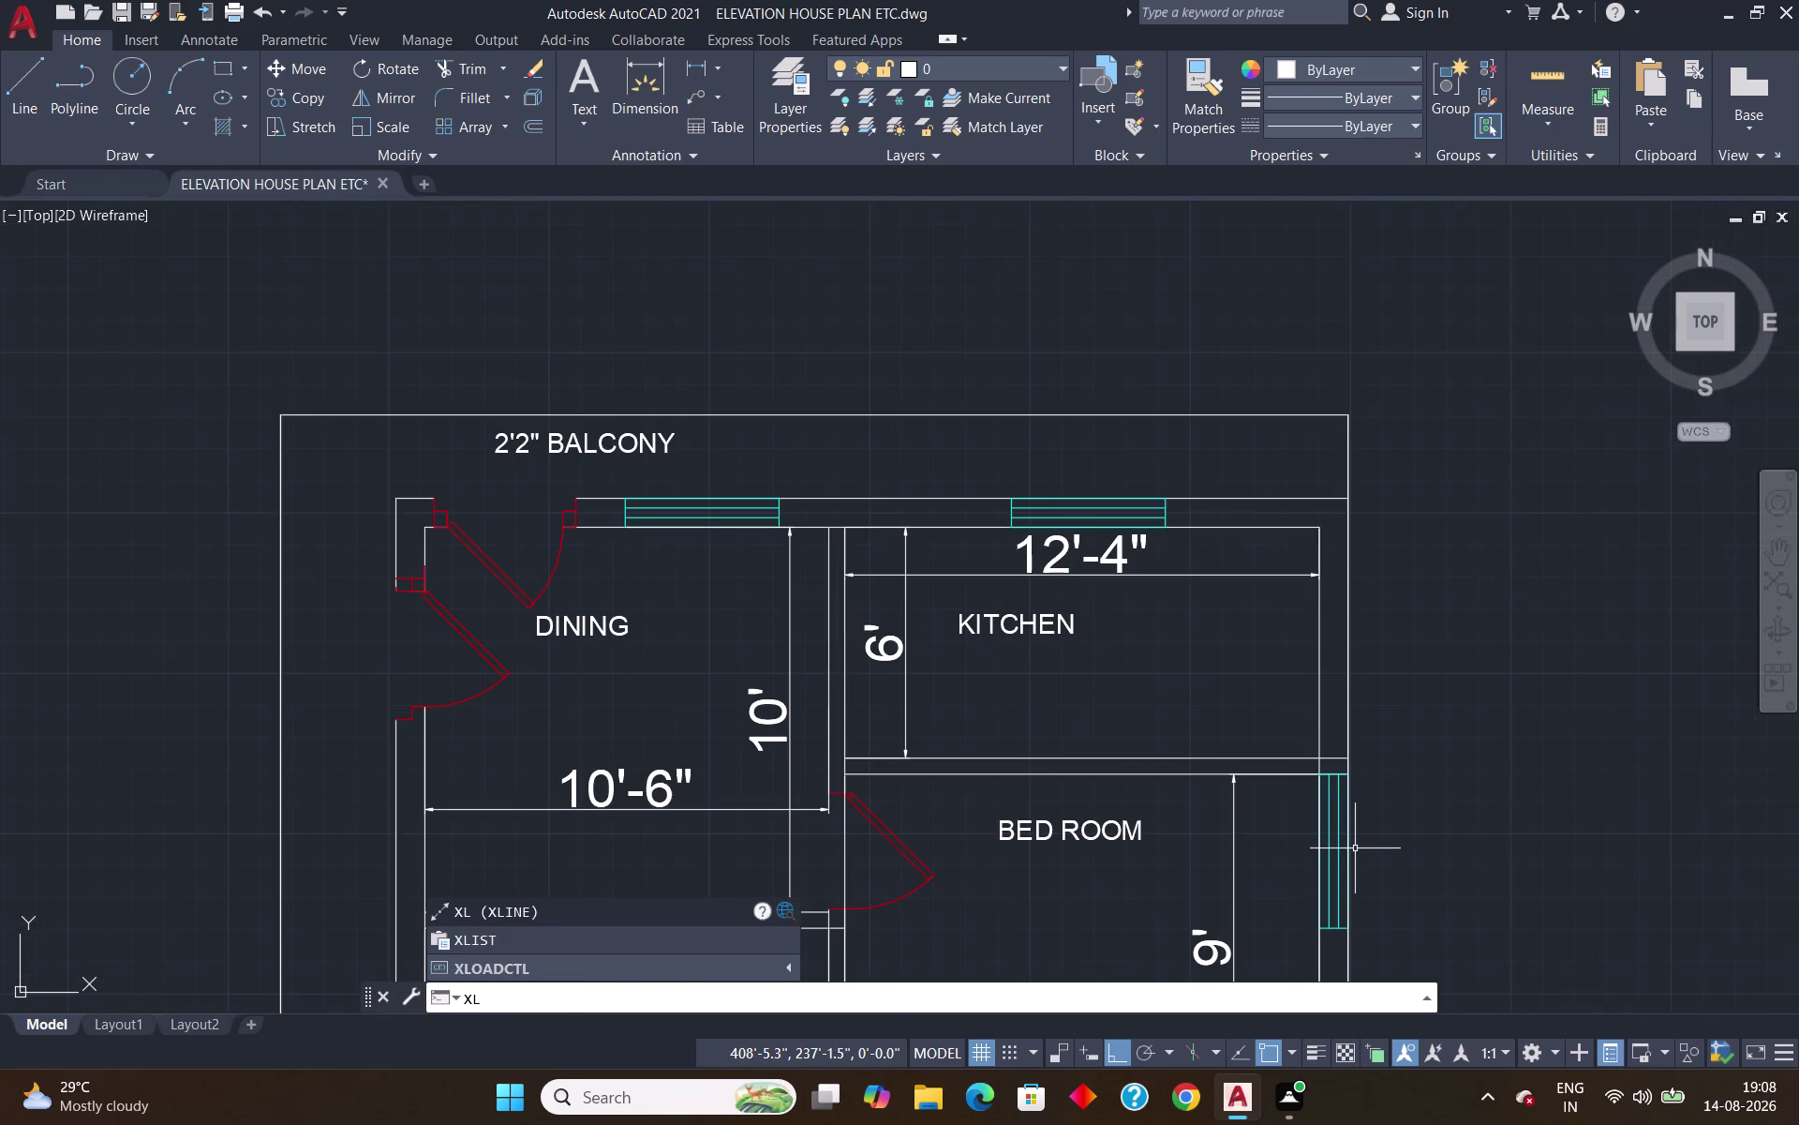
key(Return)
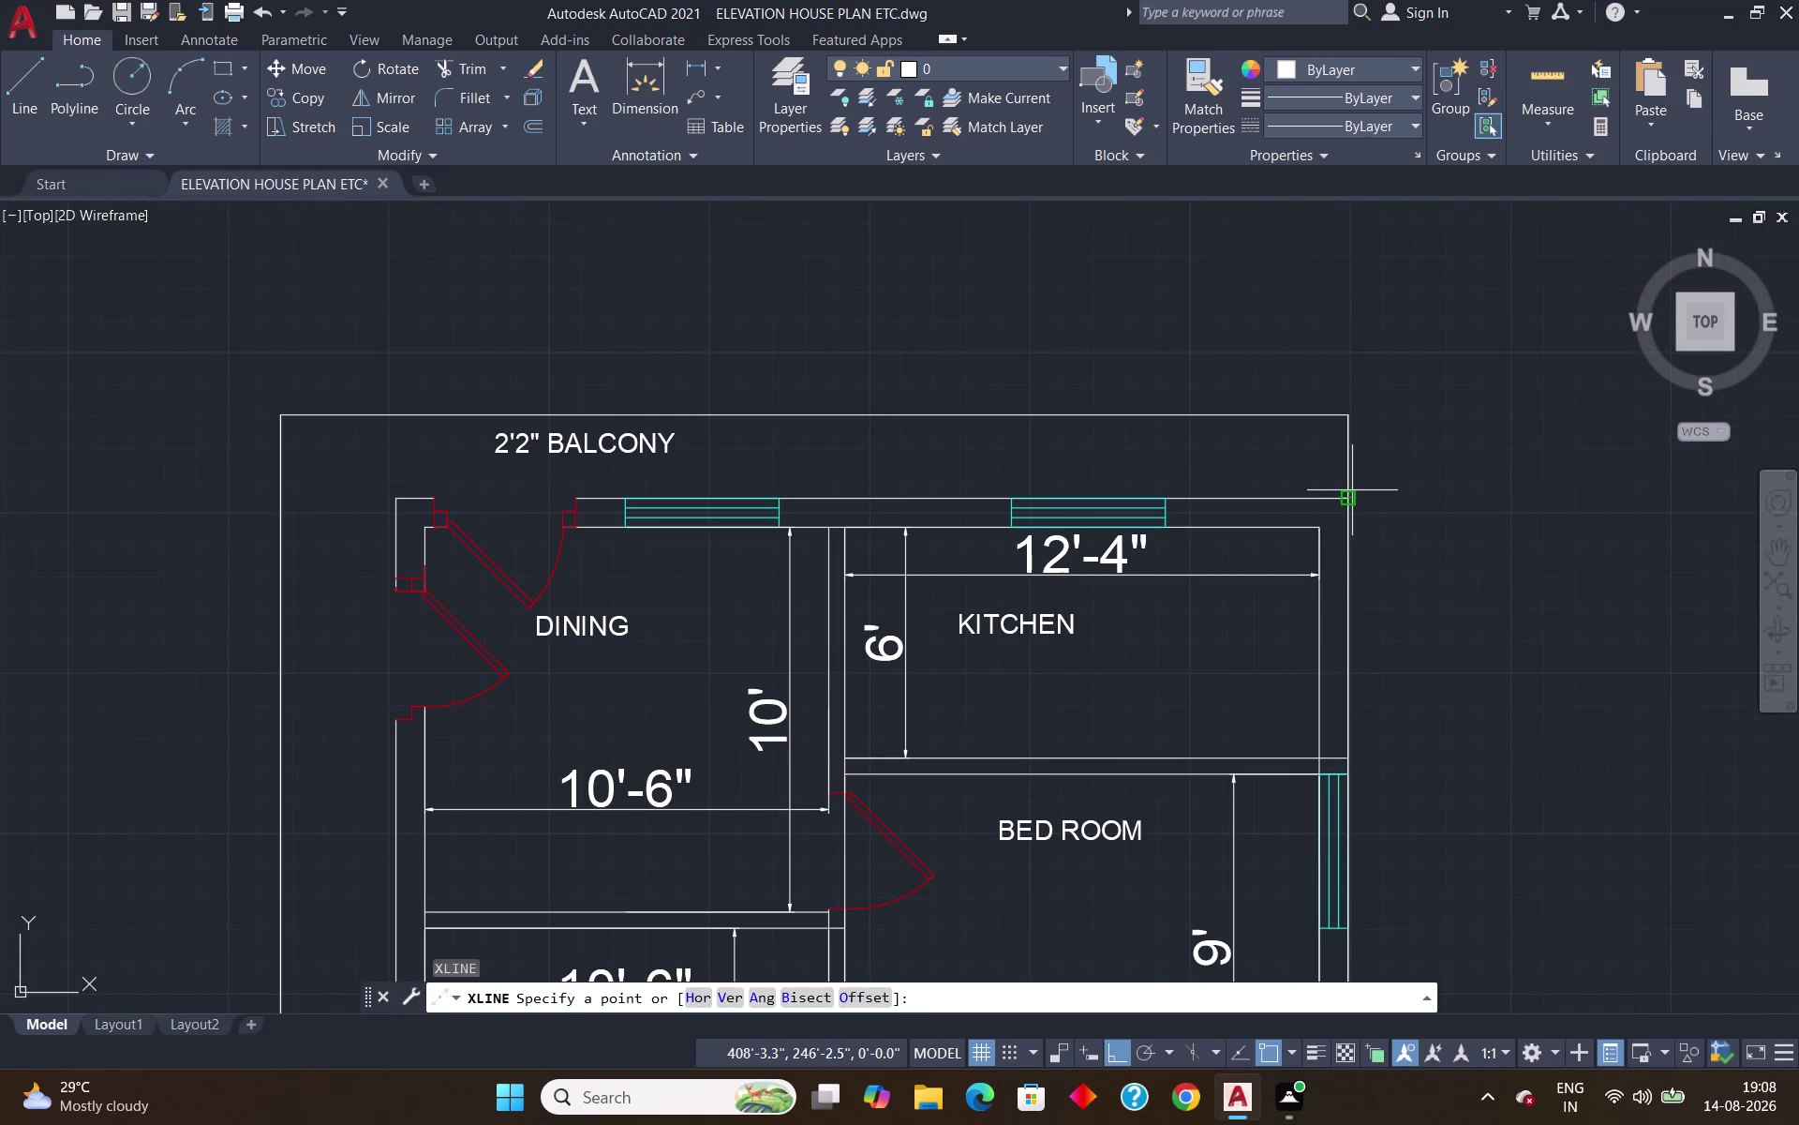
key(v)
key(Return)
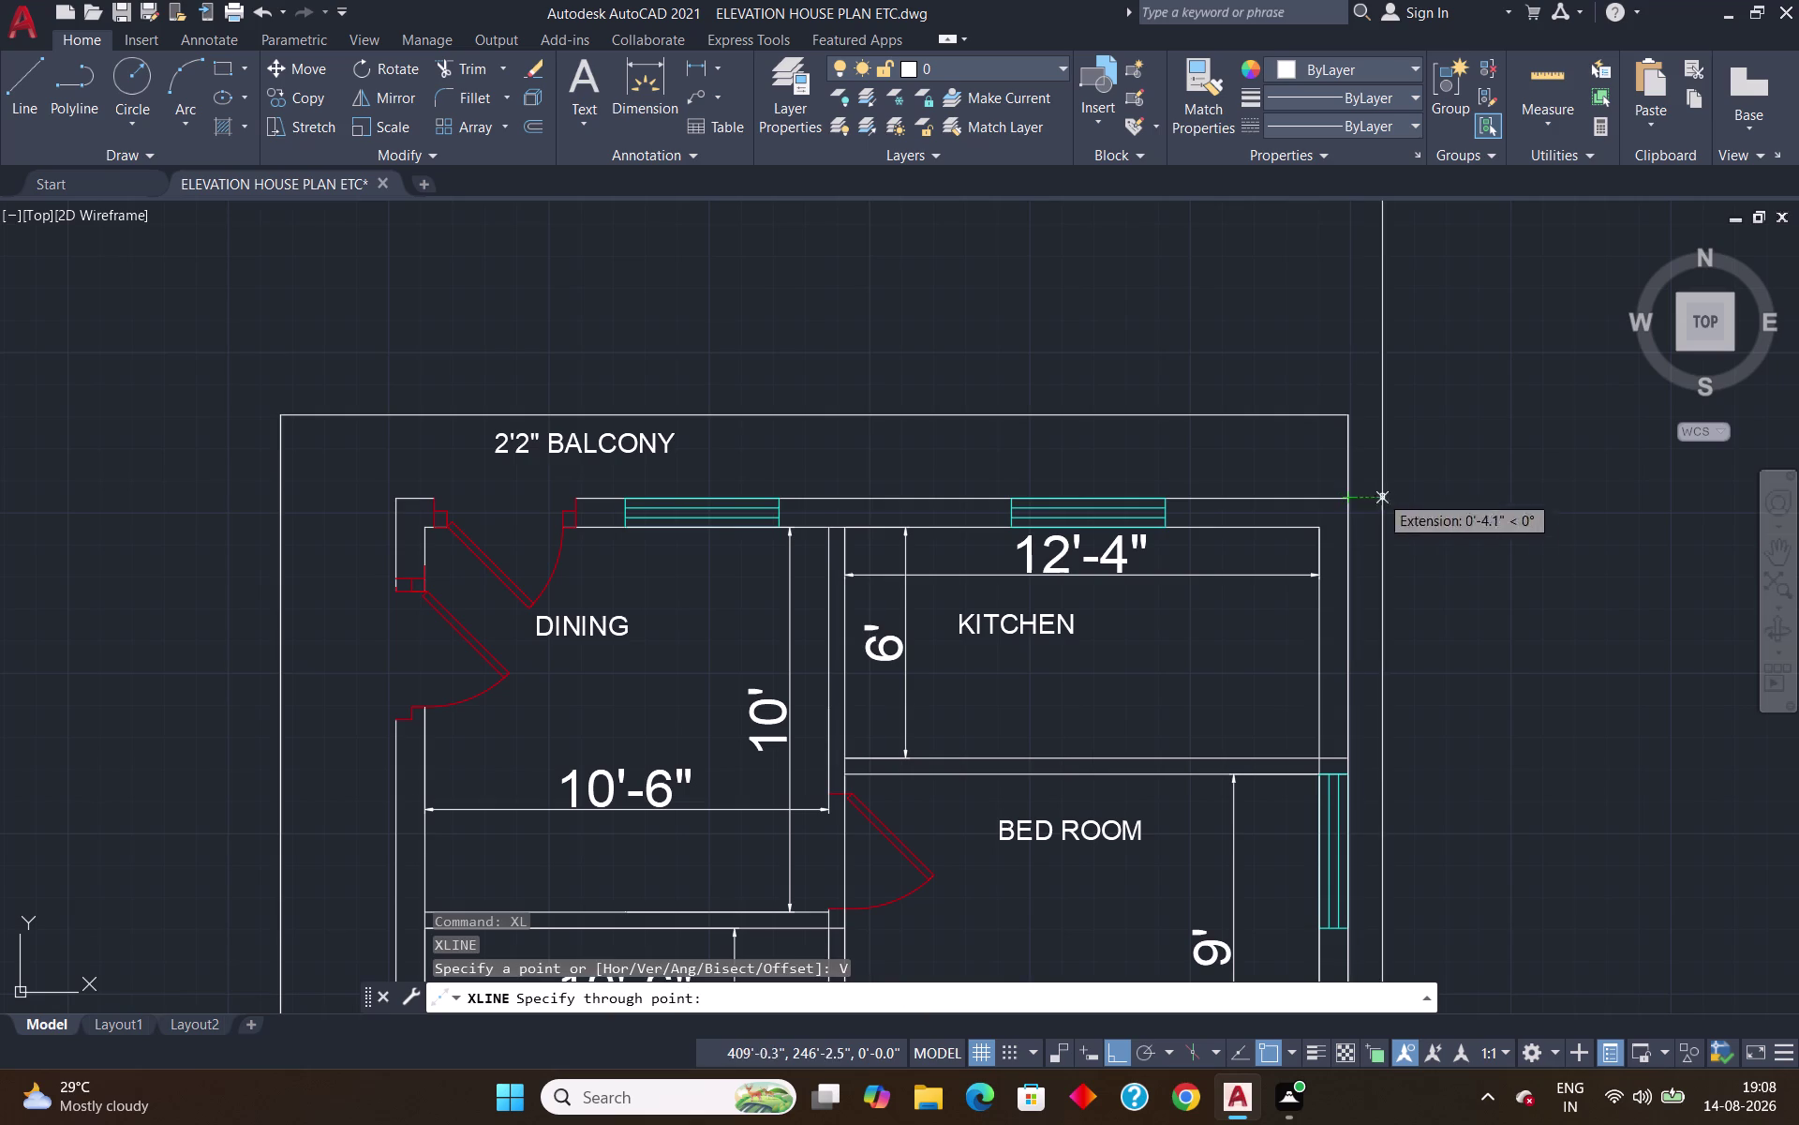
click(1346, 496)
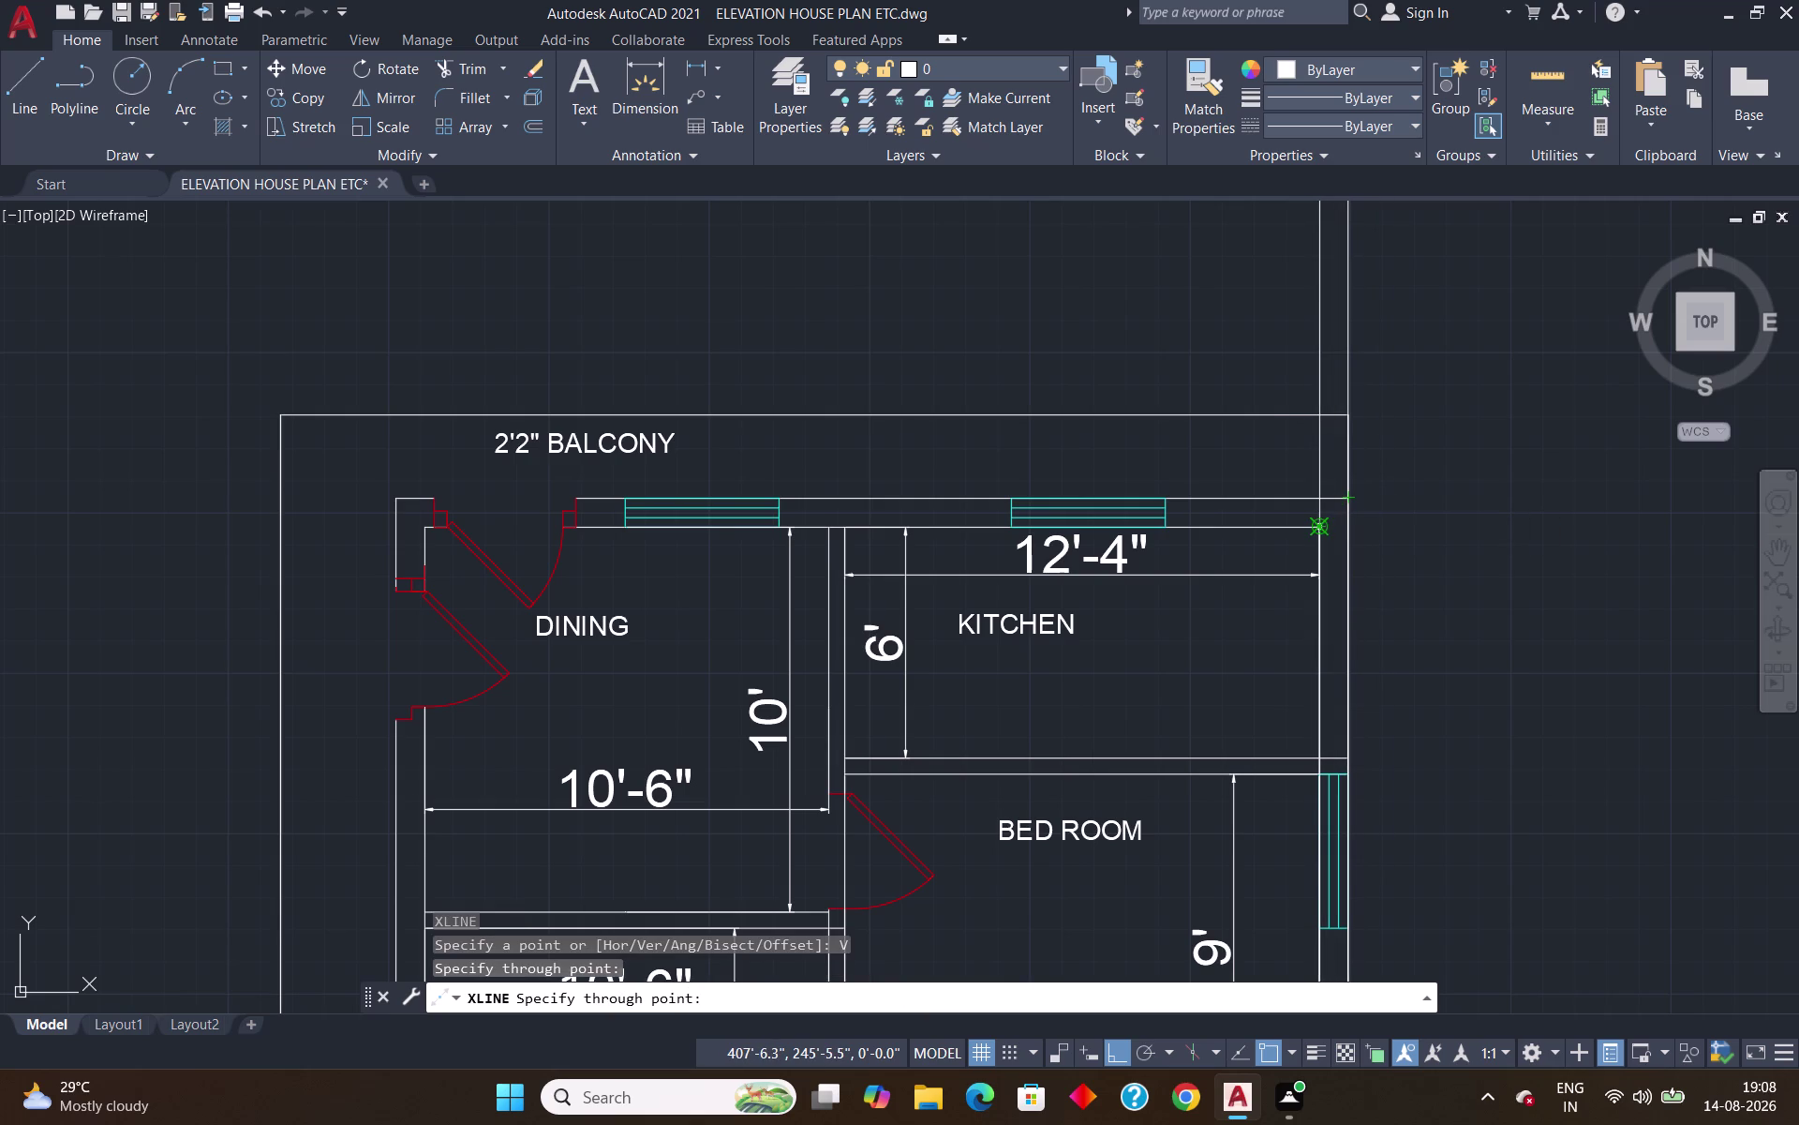
click(1315, 526)
Add vertical xlines from the plan's two left wall corners.
scroll(down, 3)
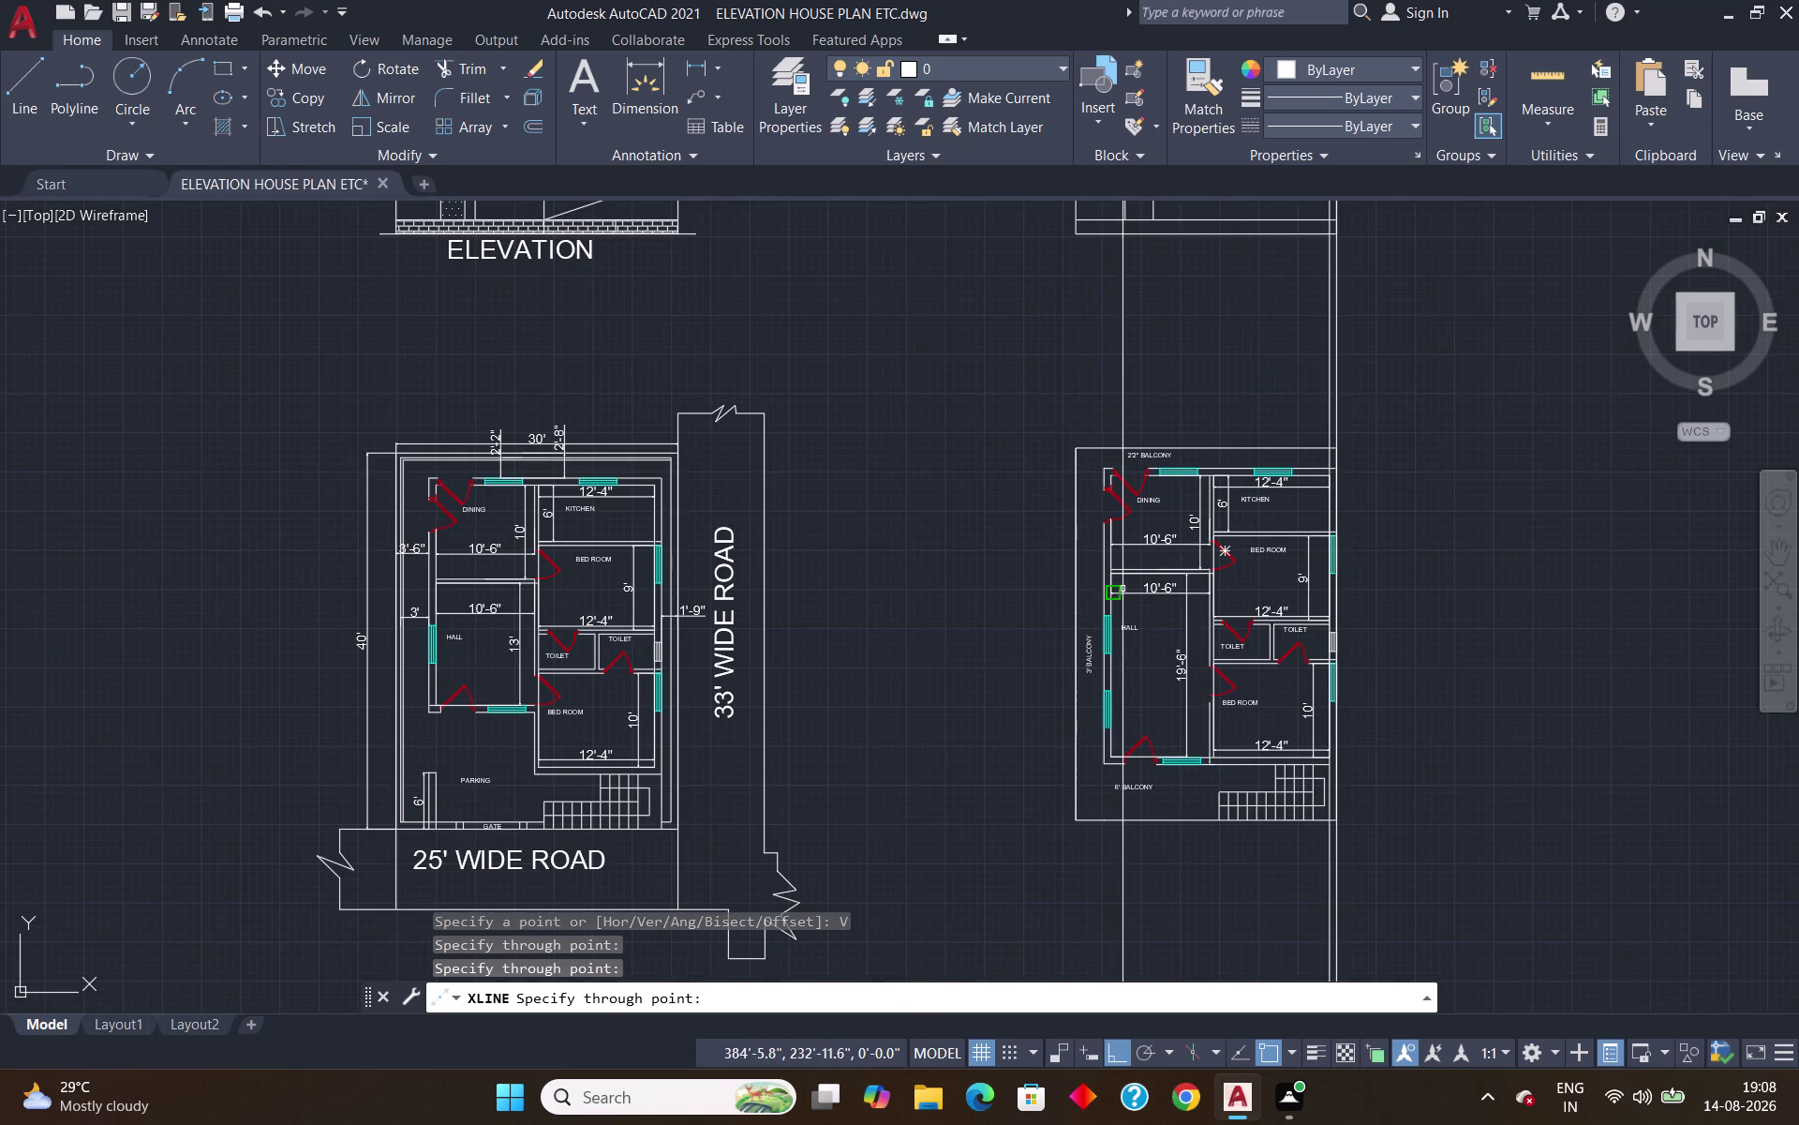
scroll(up, 3)
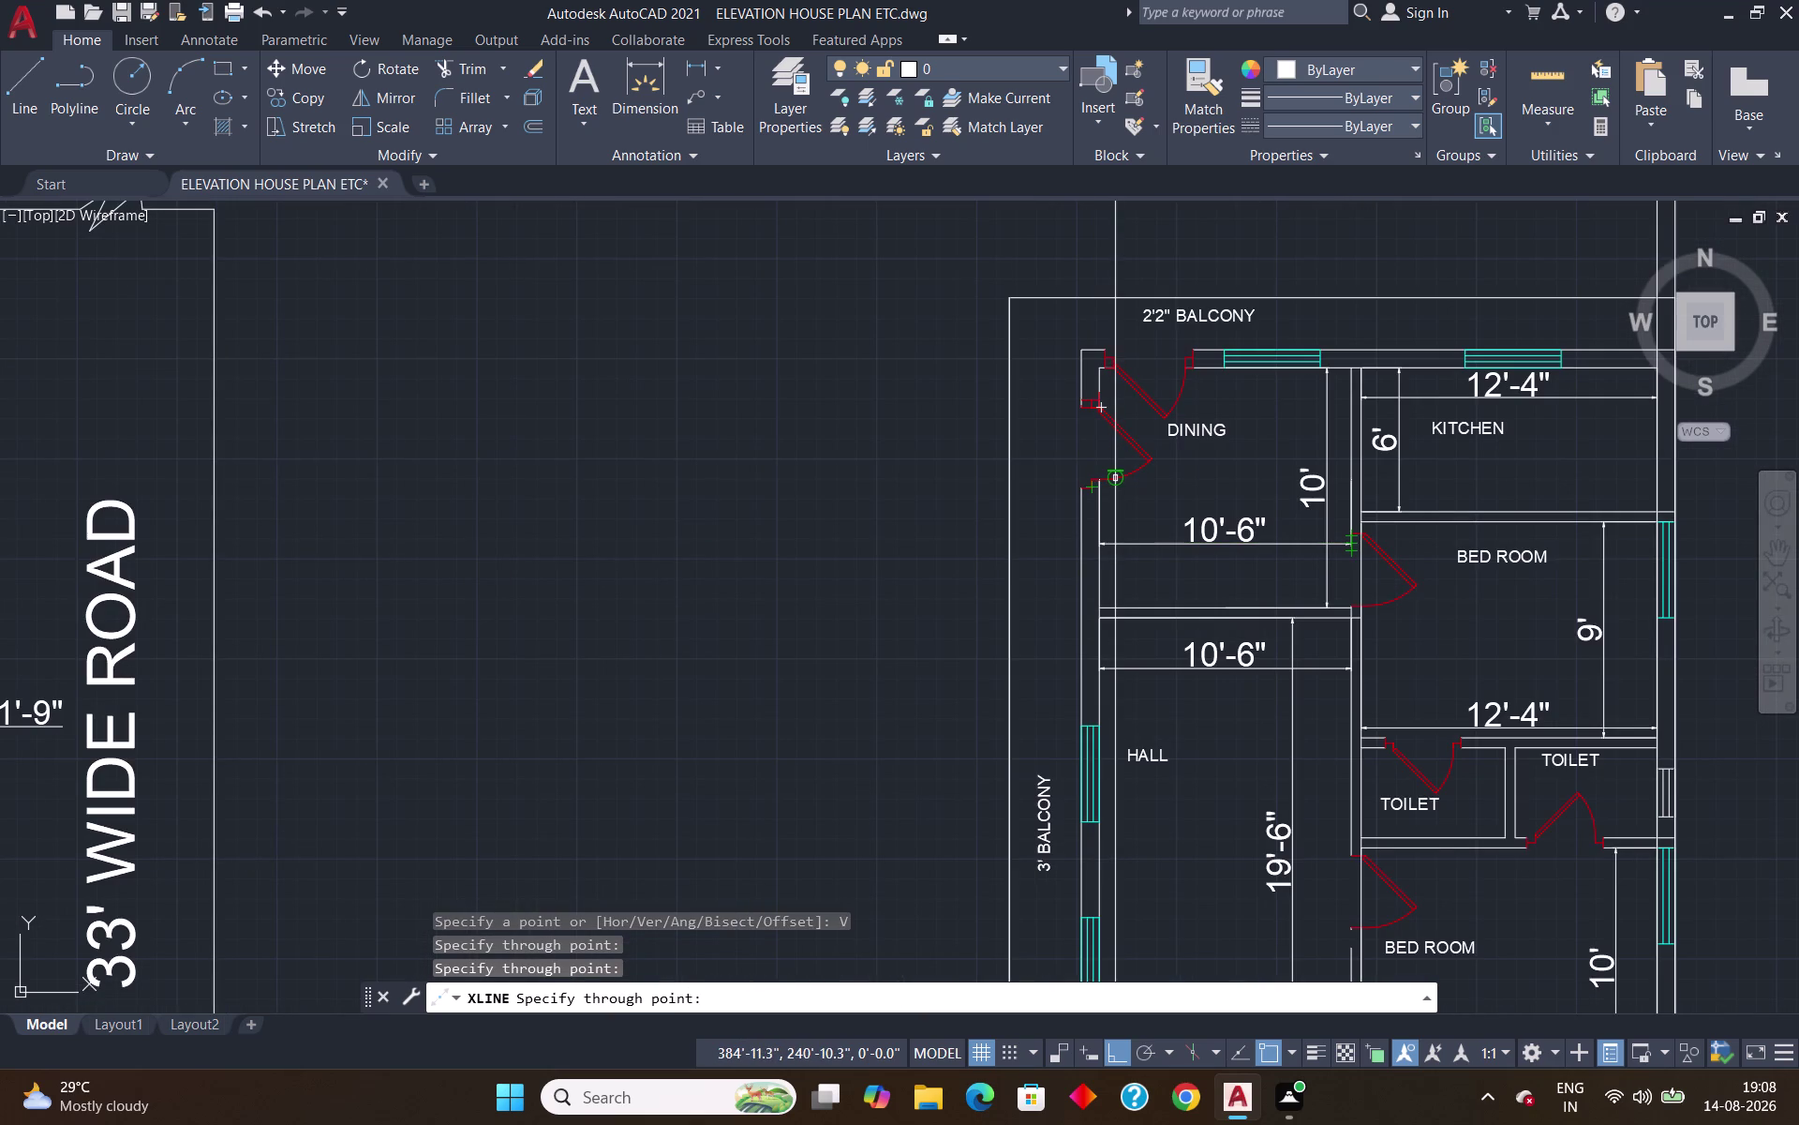
scroll(up, 3)
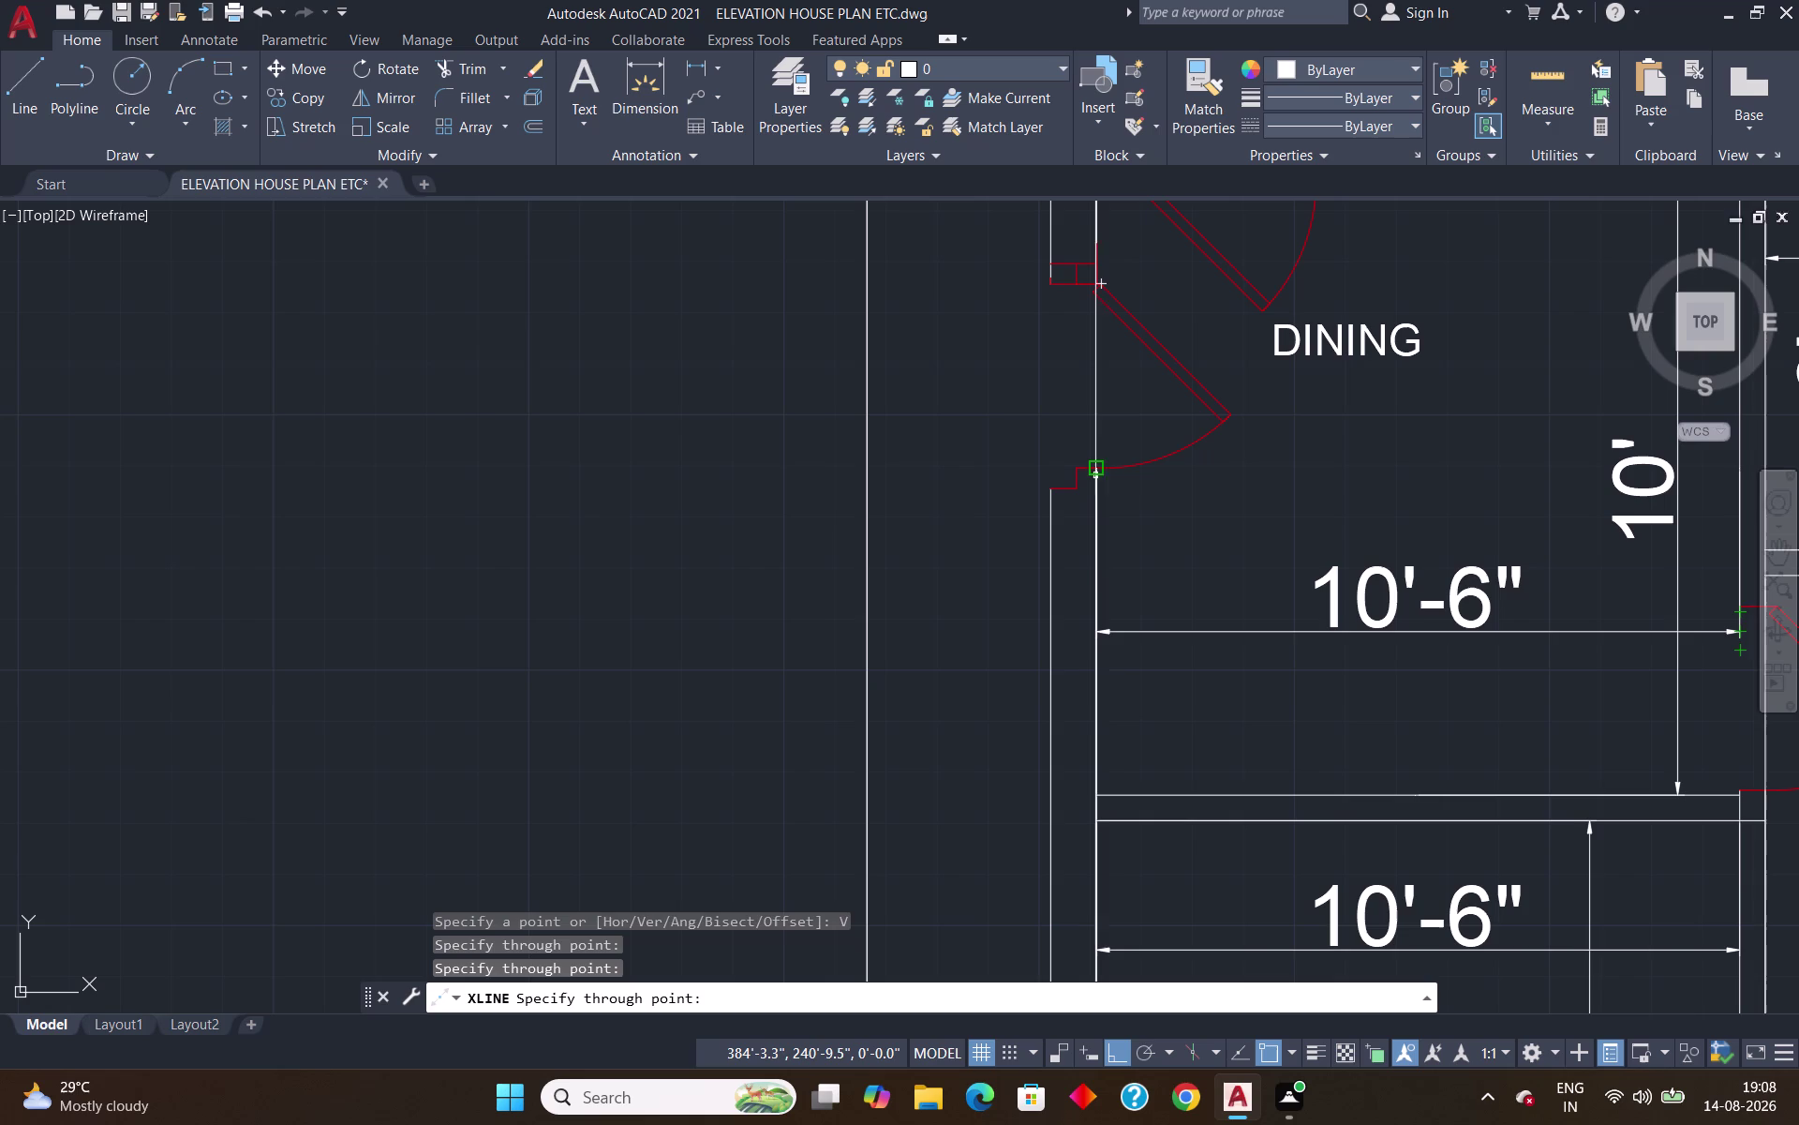
click(1094, 471)
click(1054, 489)
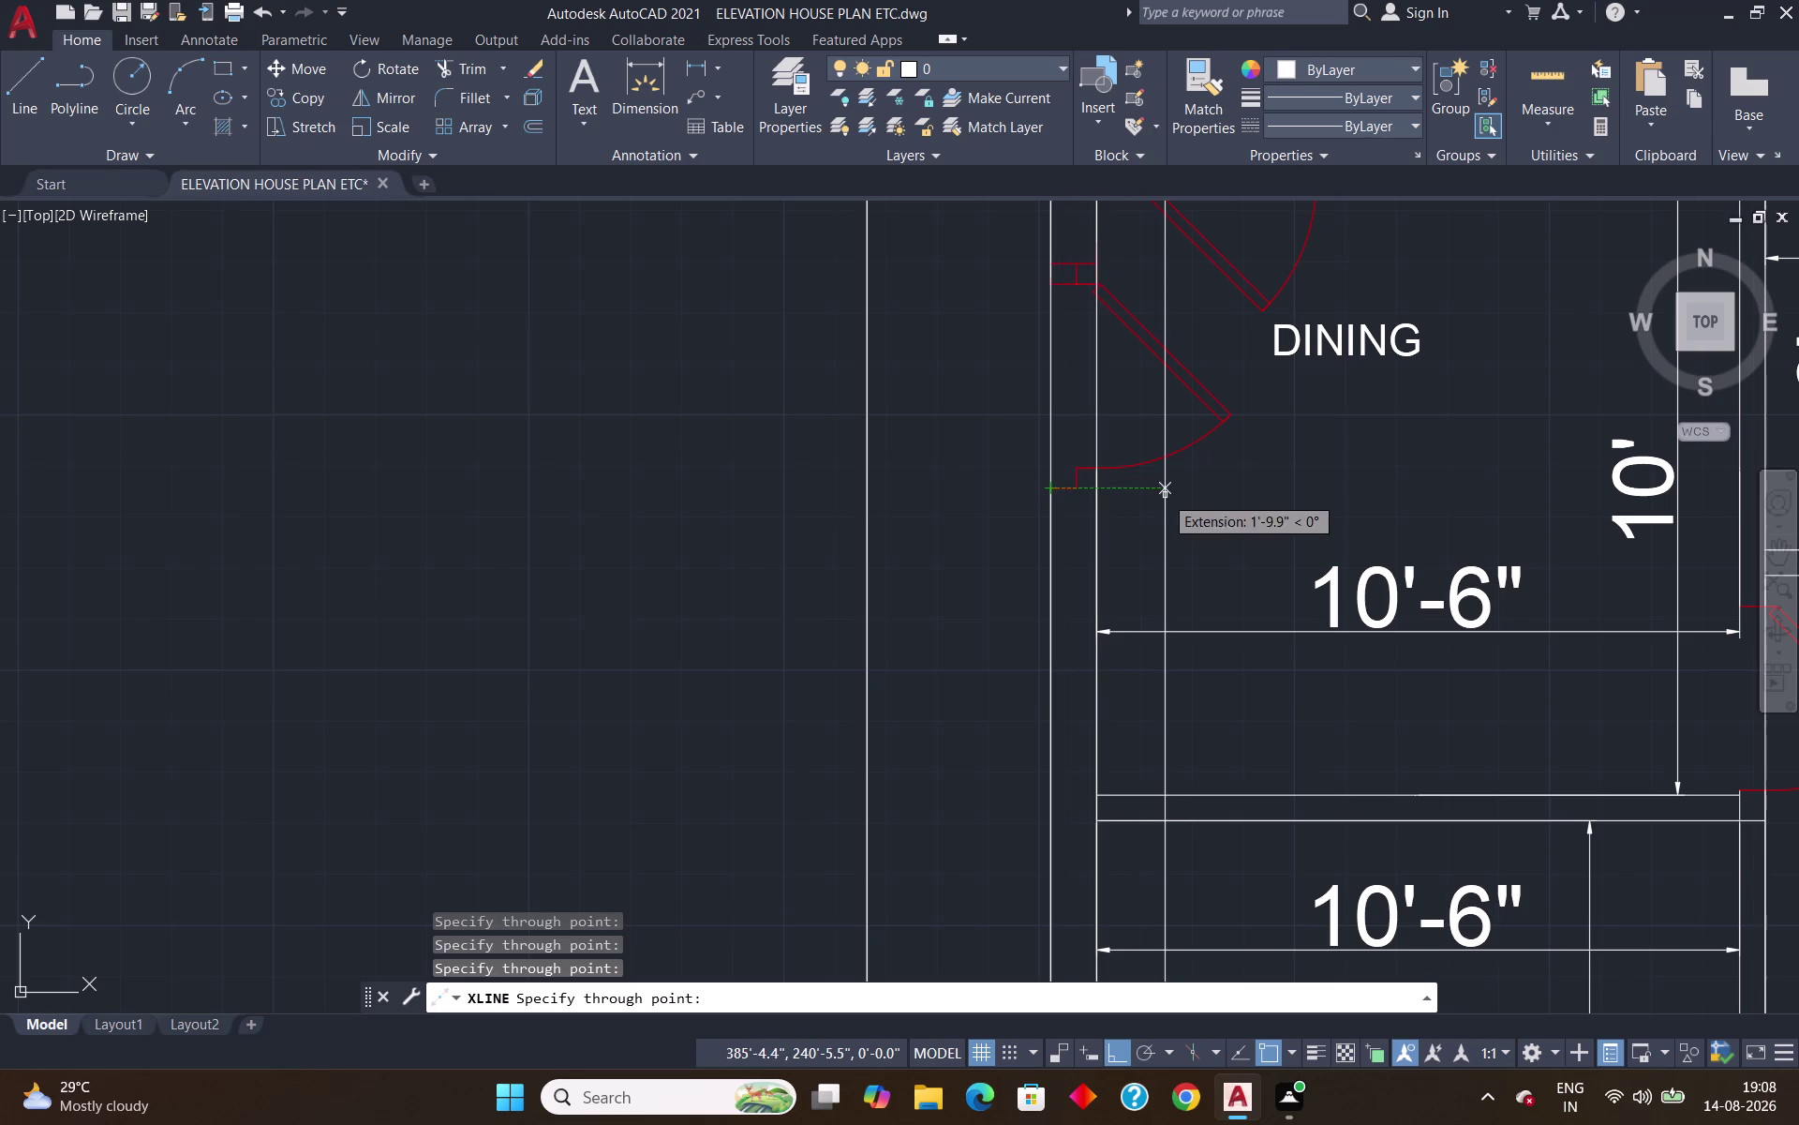
key(Return)
scroll(down, 3)
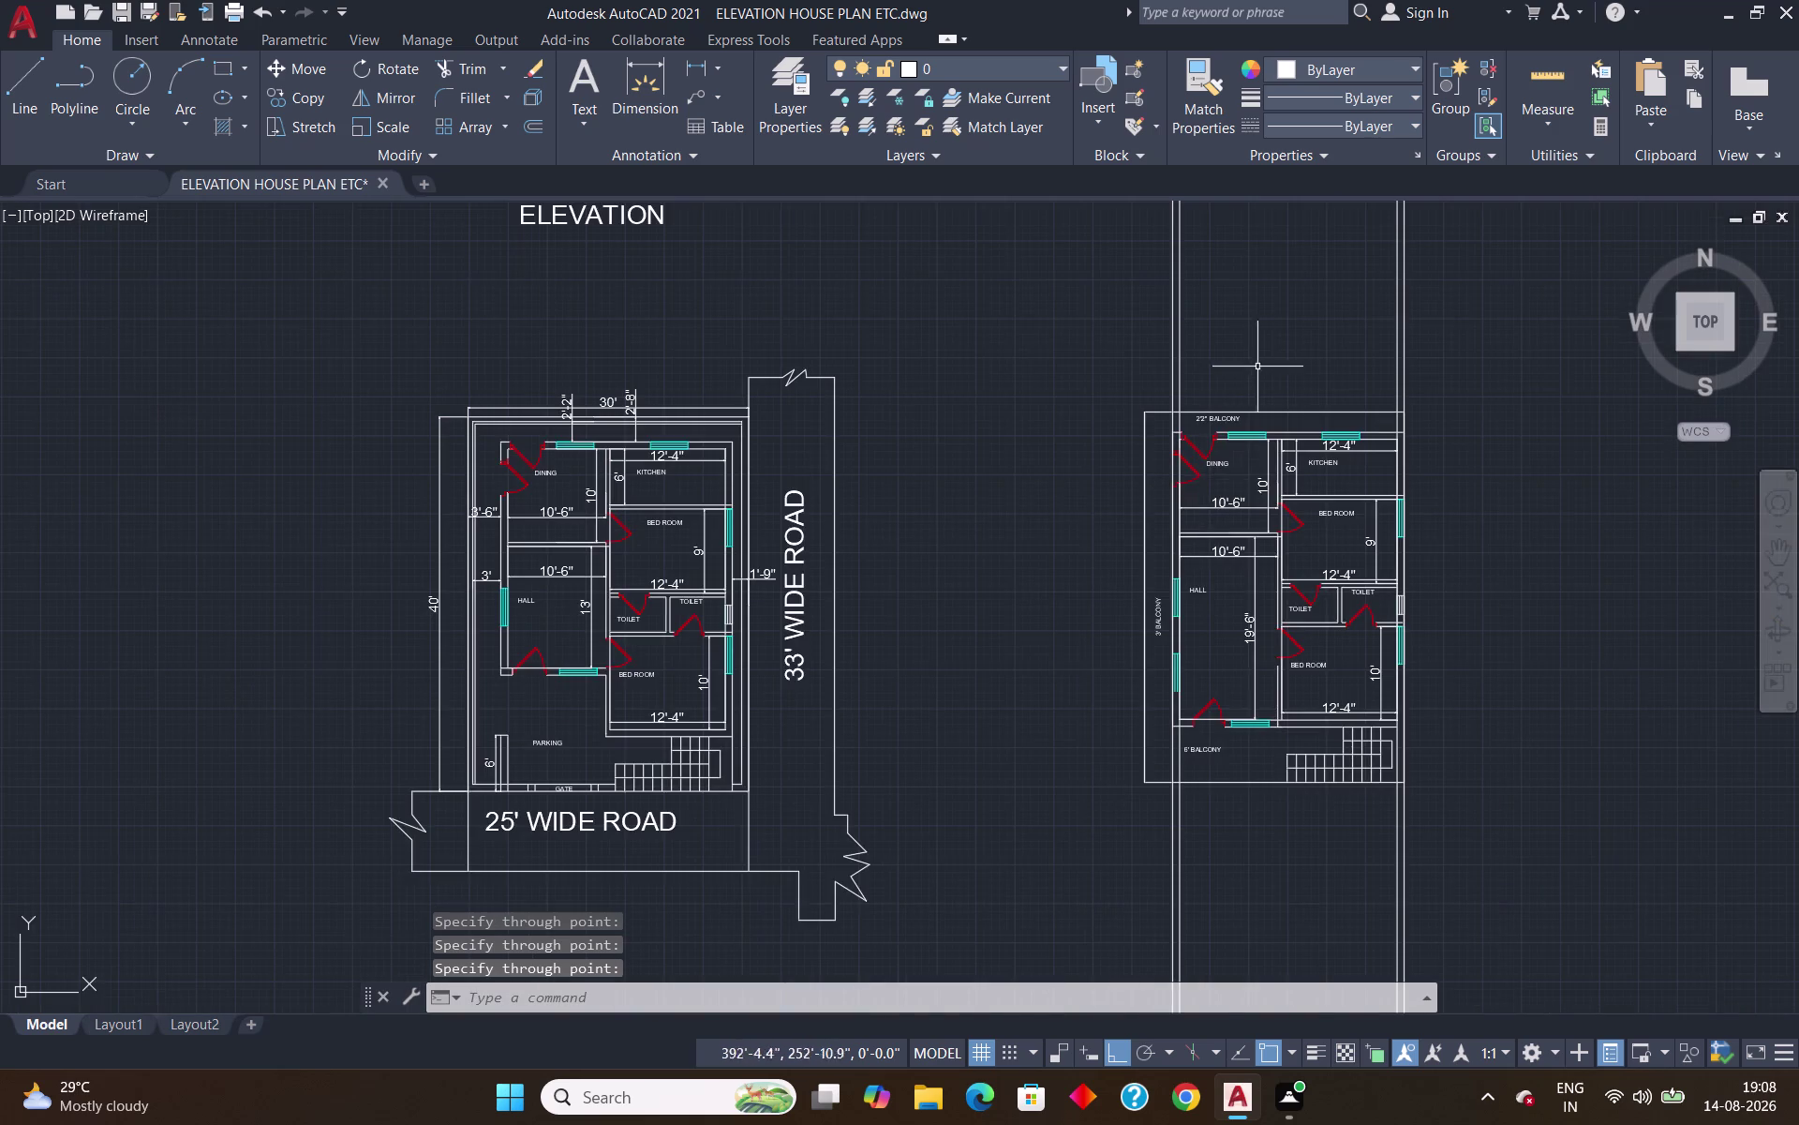
scroll(down, 3)
scroll(up, 3)
scroll(up, 3)
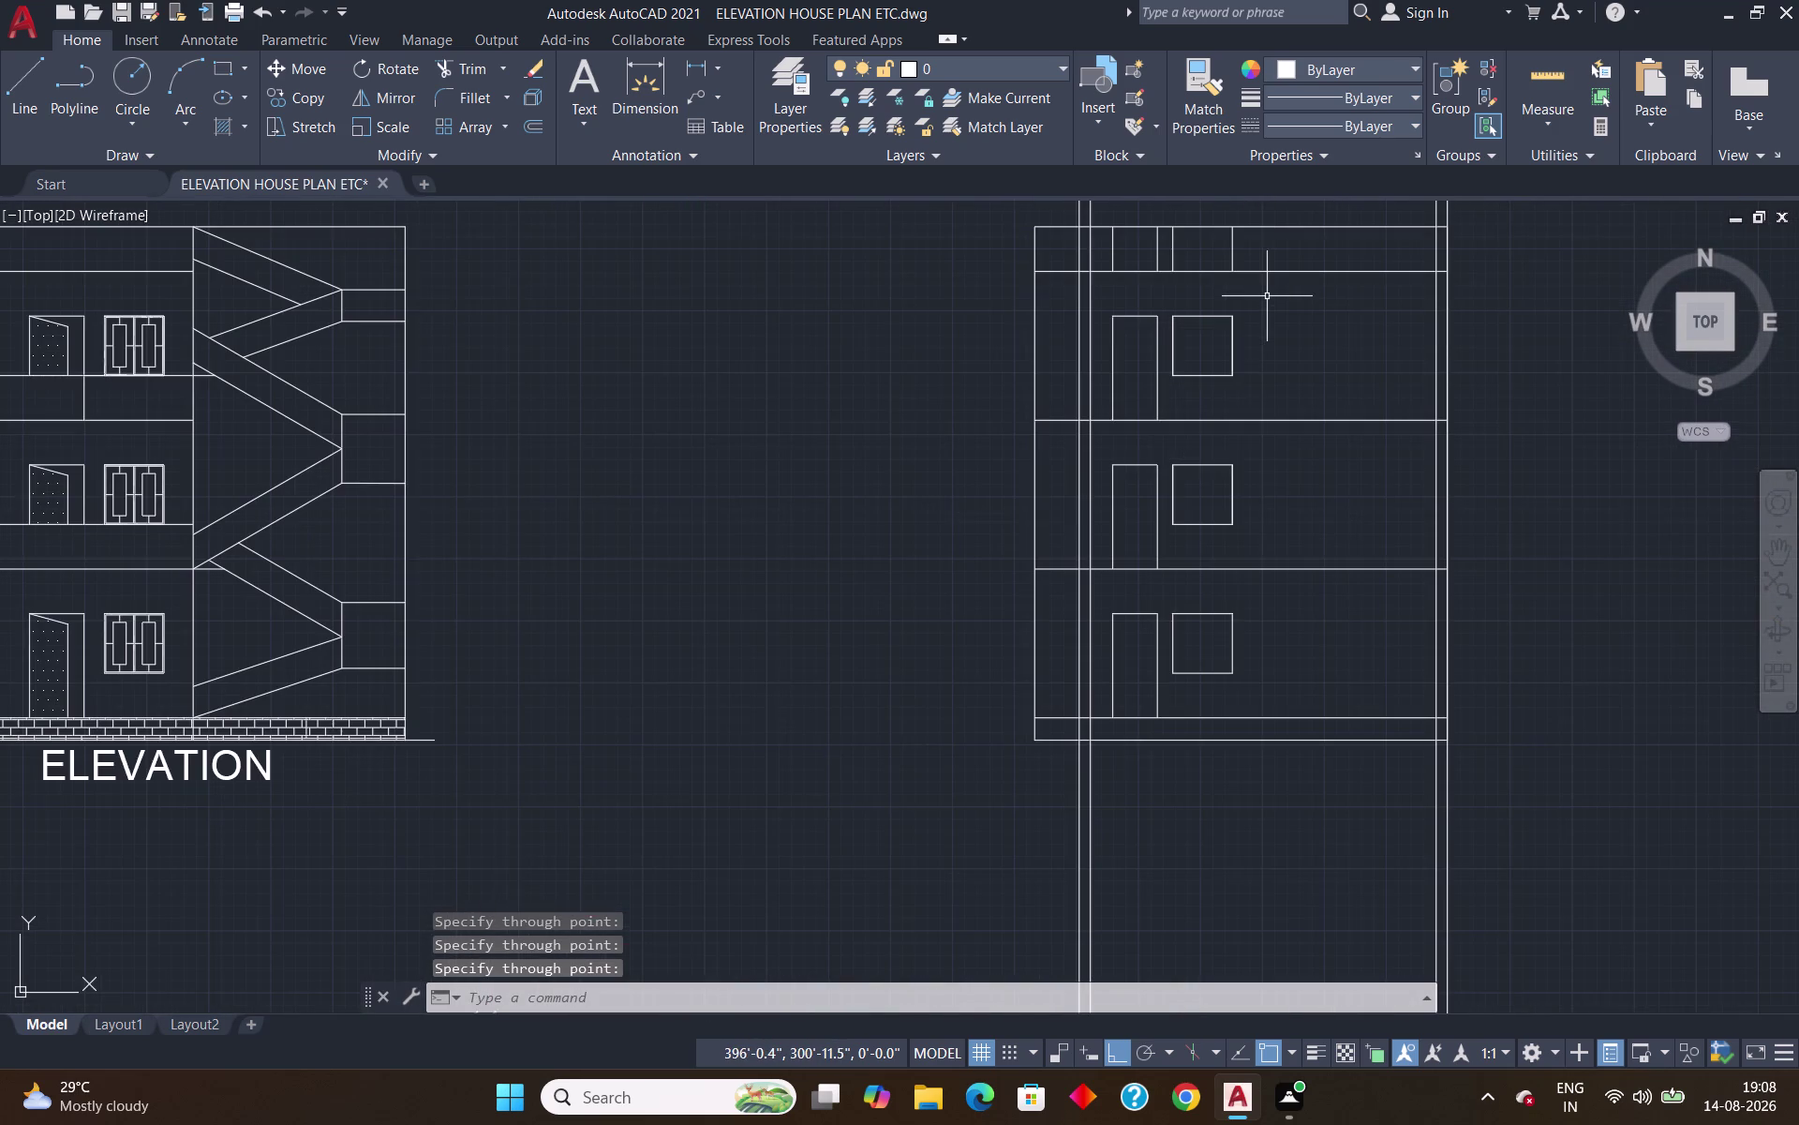
click(1553, 63)
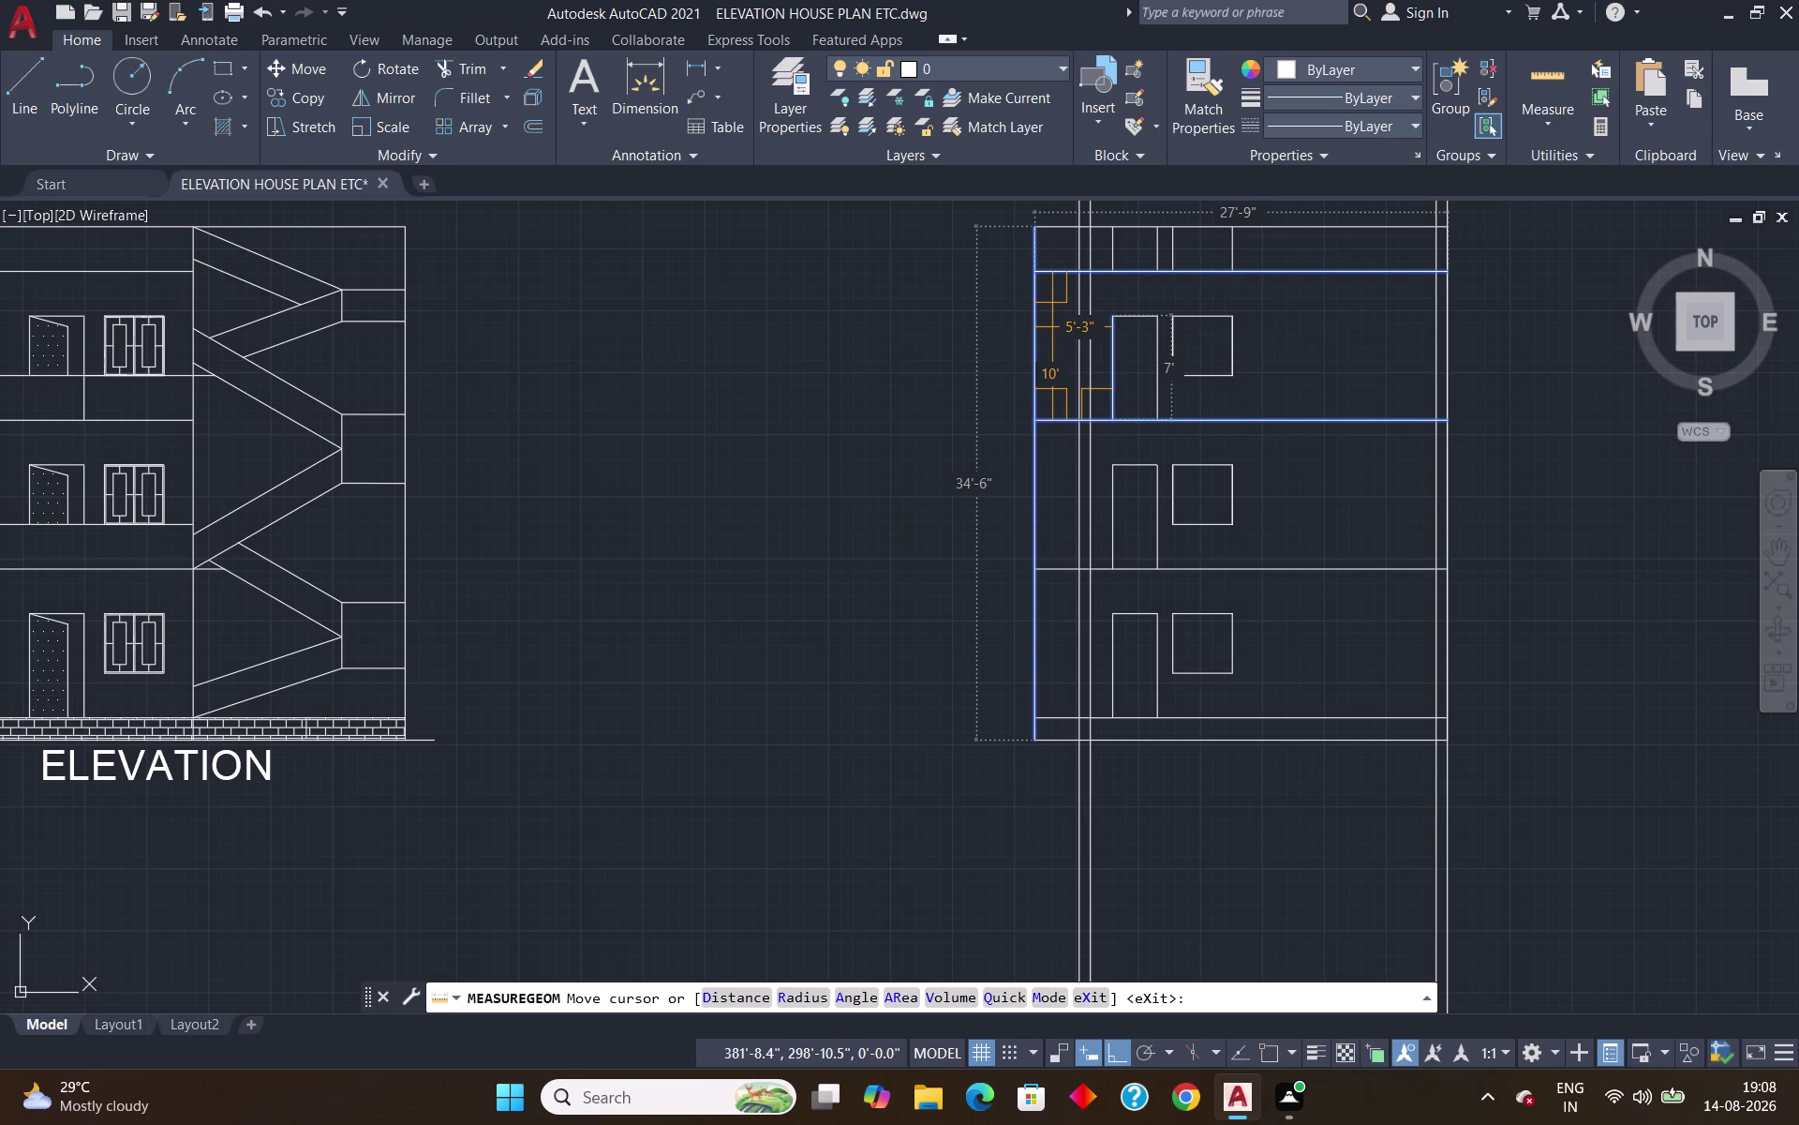
Fence-trim the overshooting construction lines left of the side elevation.
key(Escape)
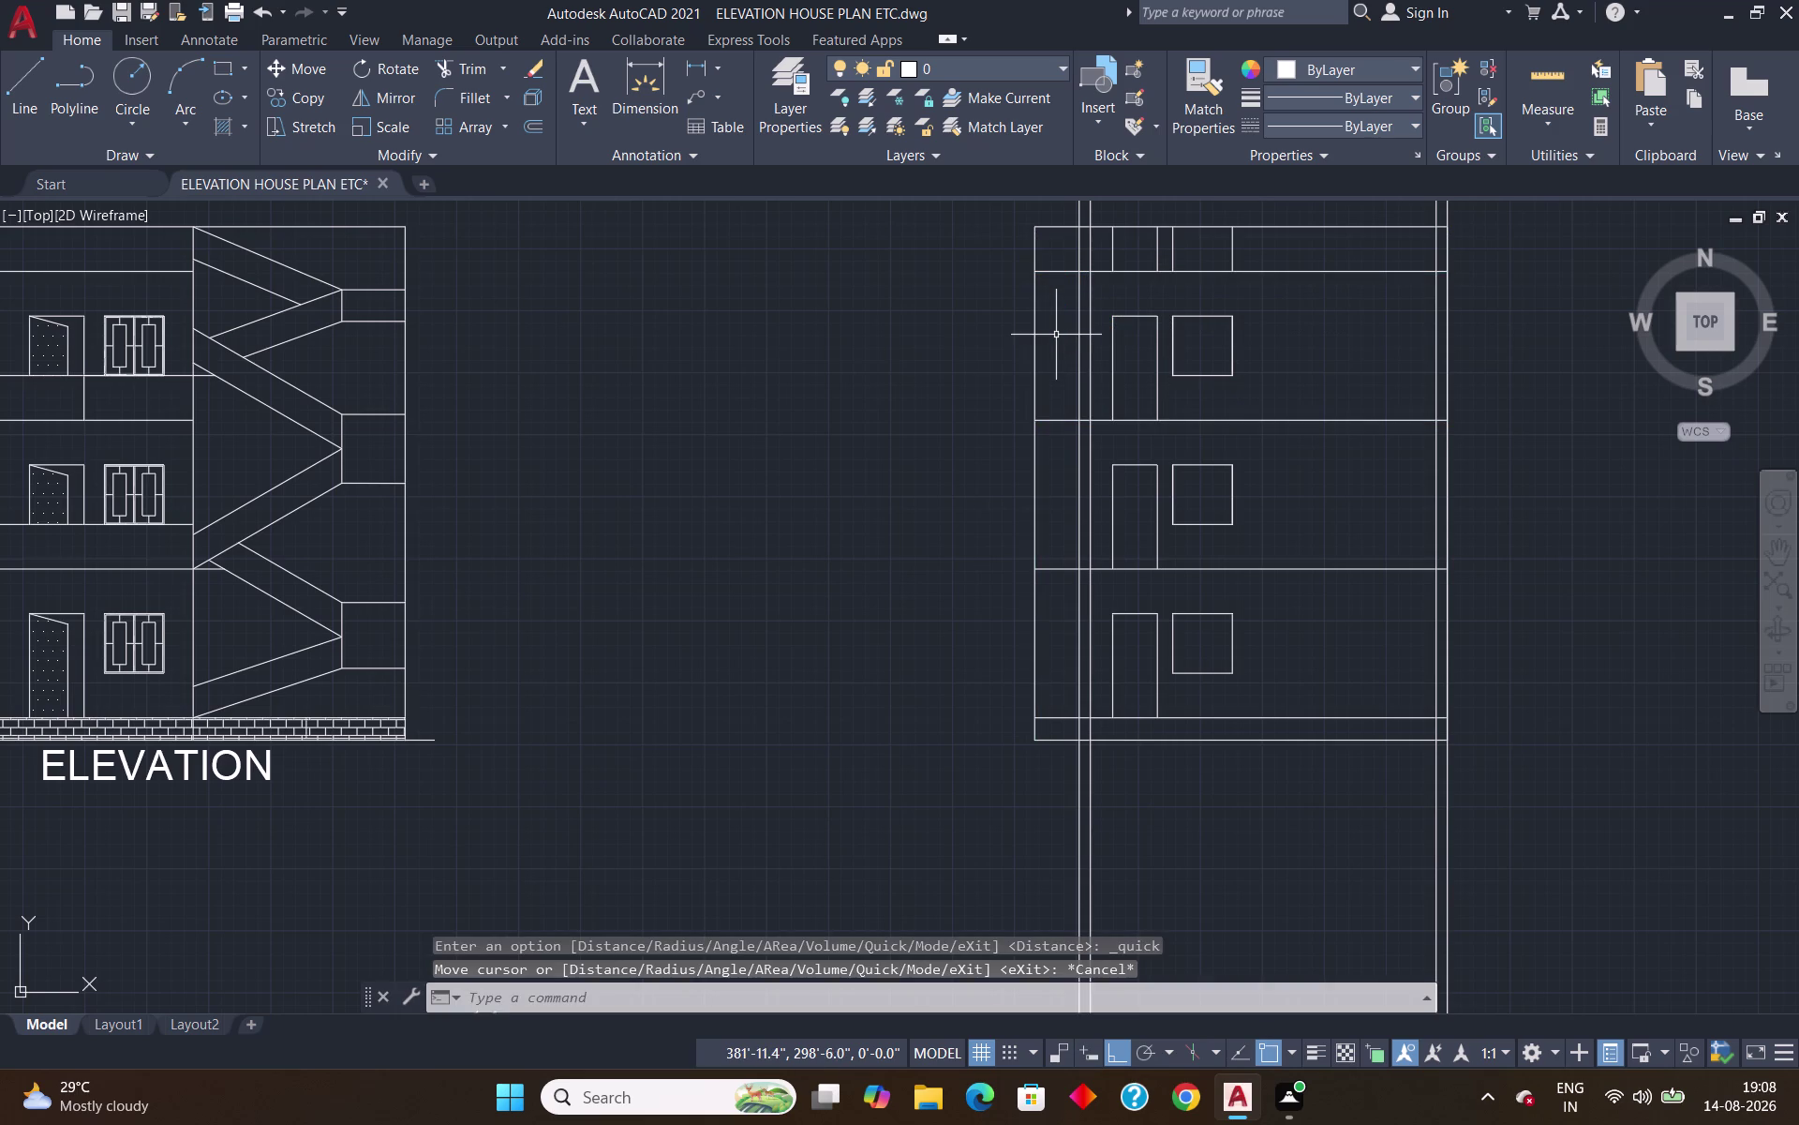
text(TR)
key(Return)
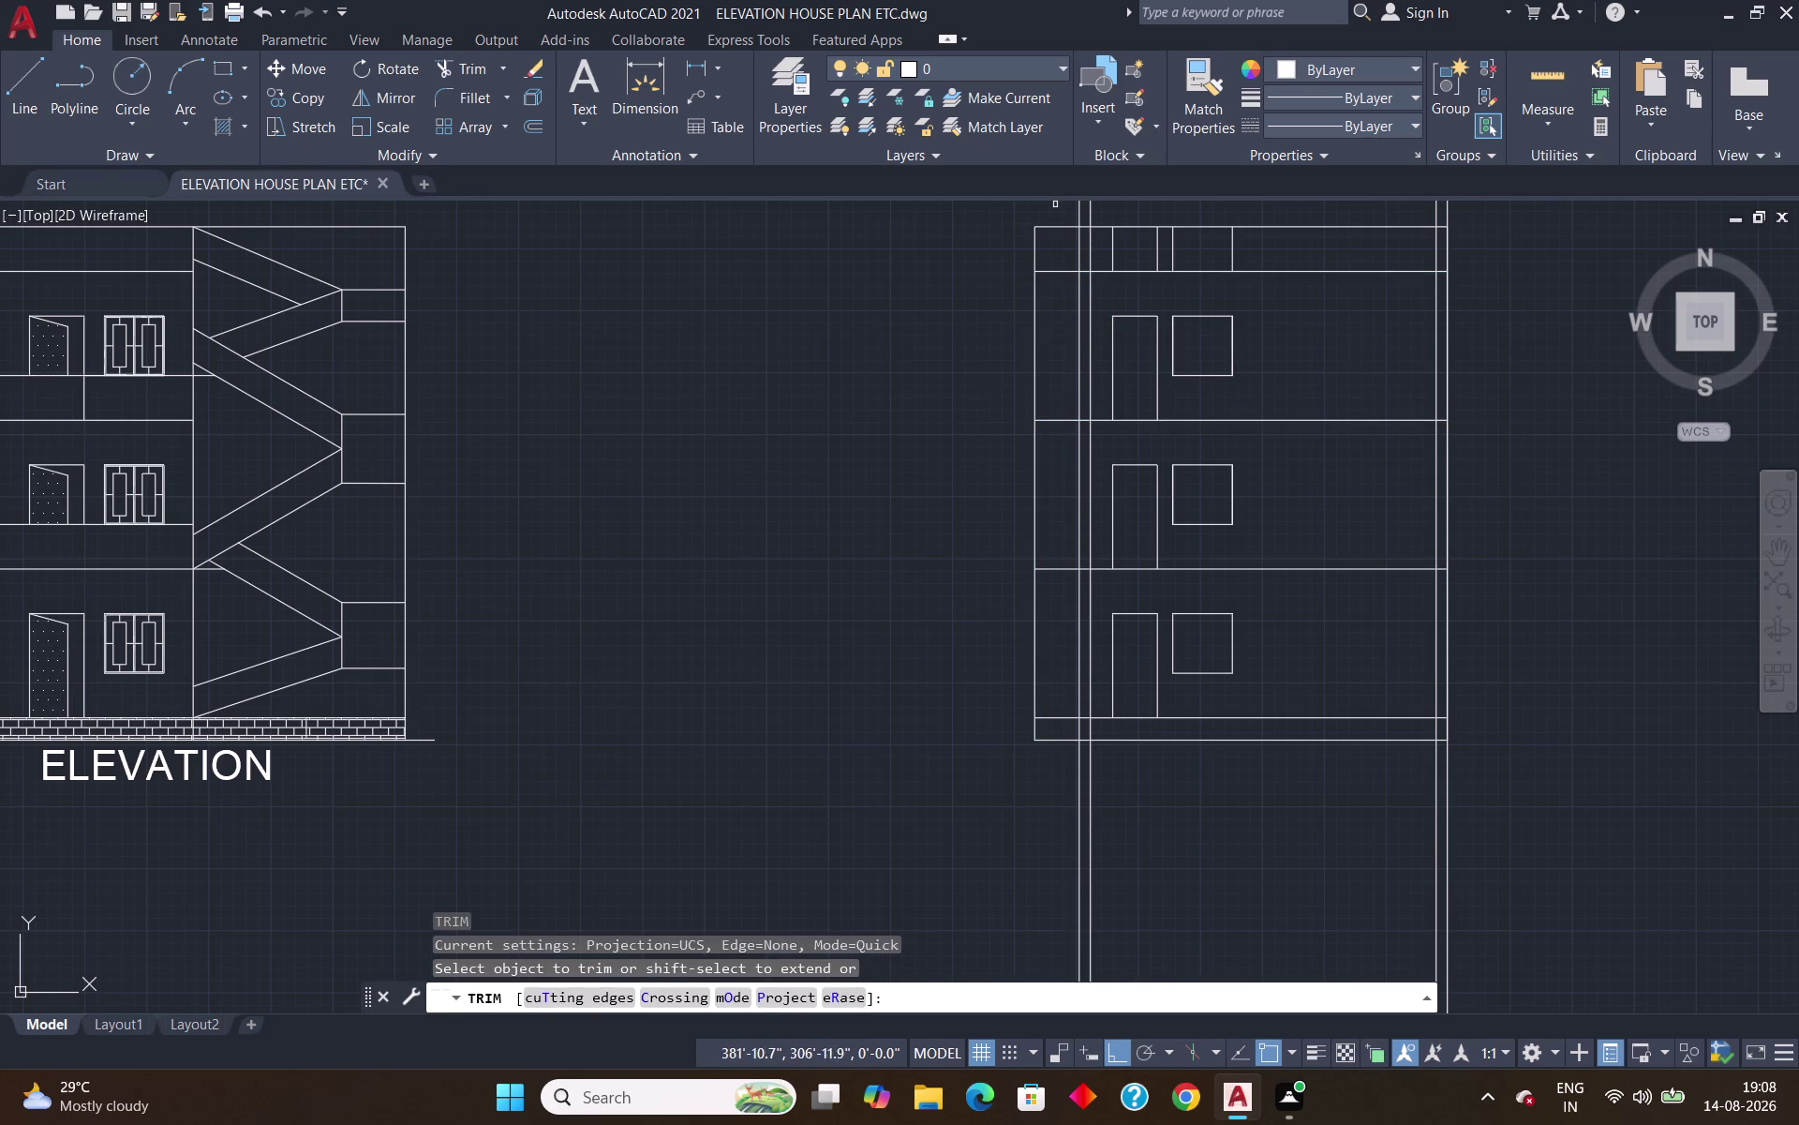
drag(1056, 203, 1053, 732)
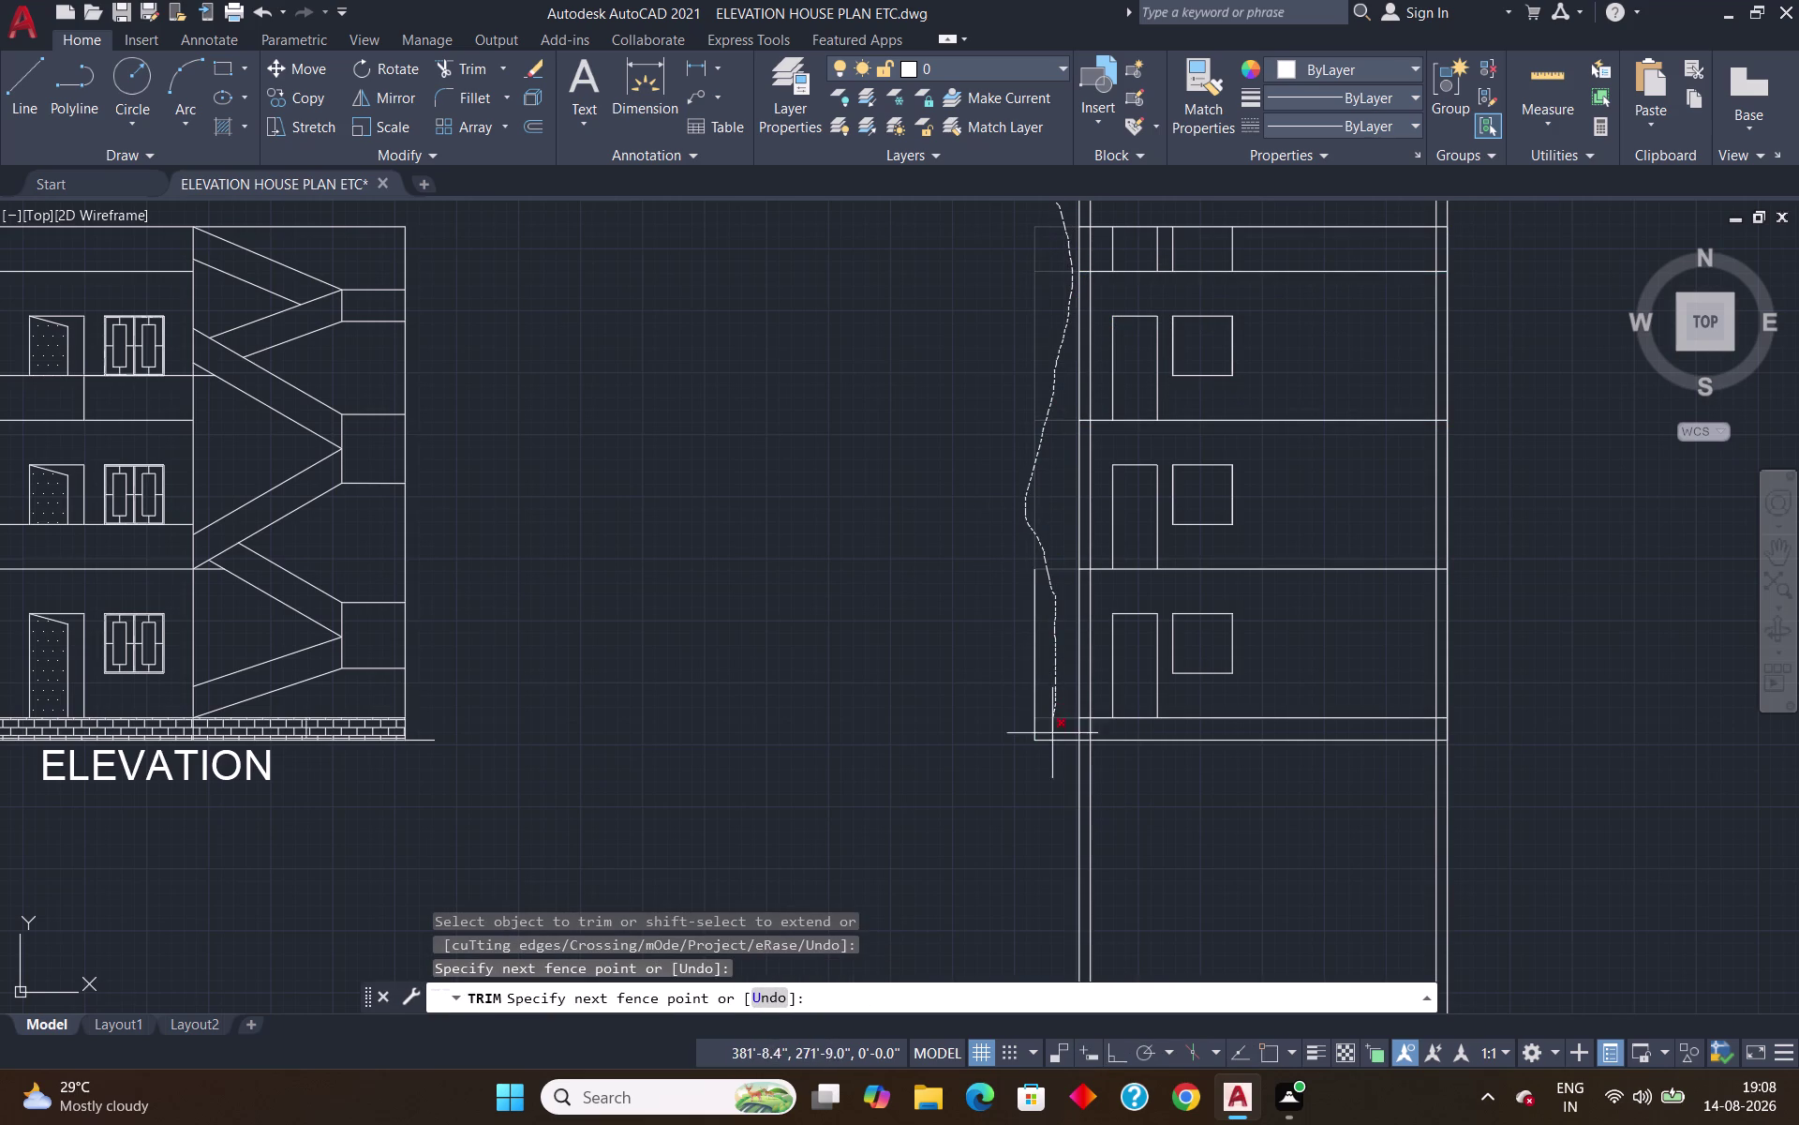
drag(1053, 732, 1052, 768)
drag(1052, 604, 986, 699)
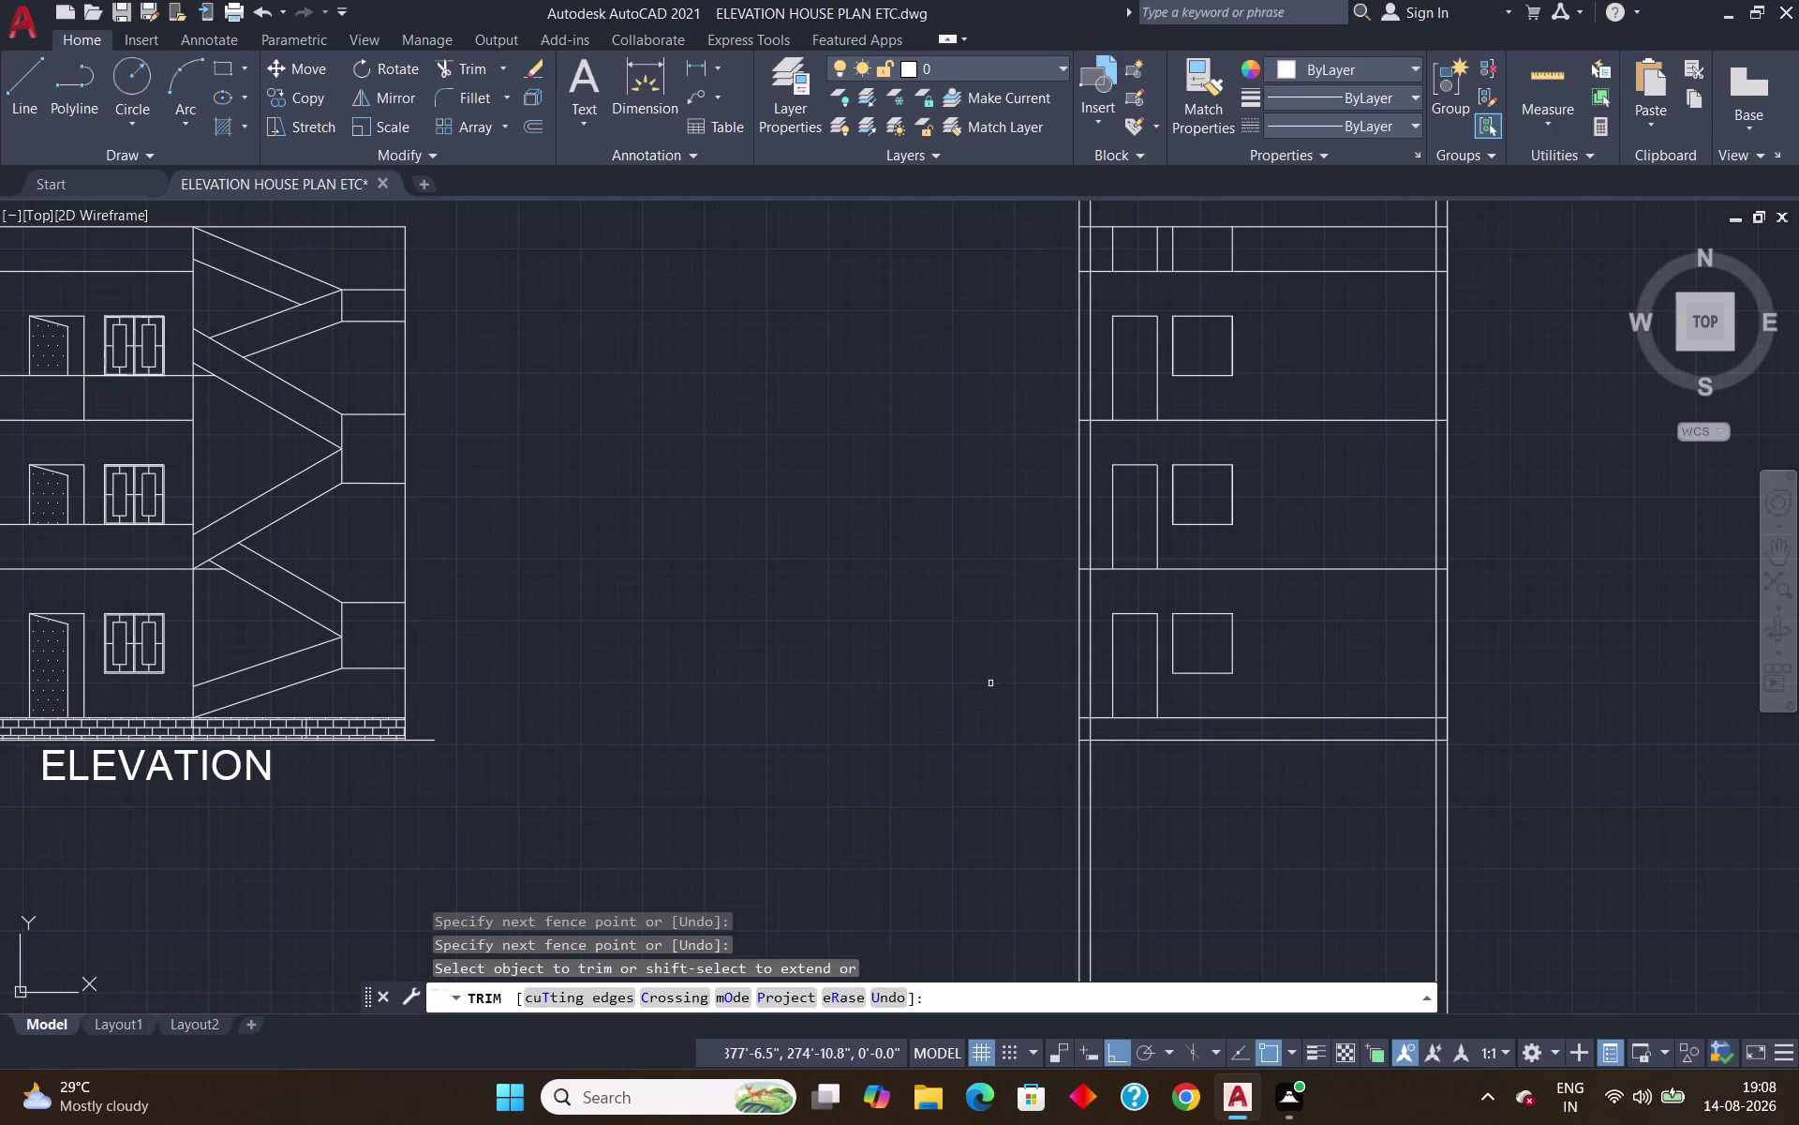
key(Escape)
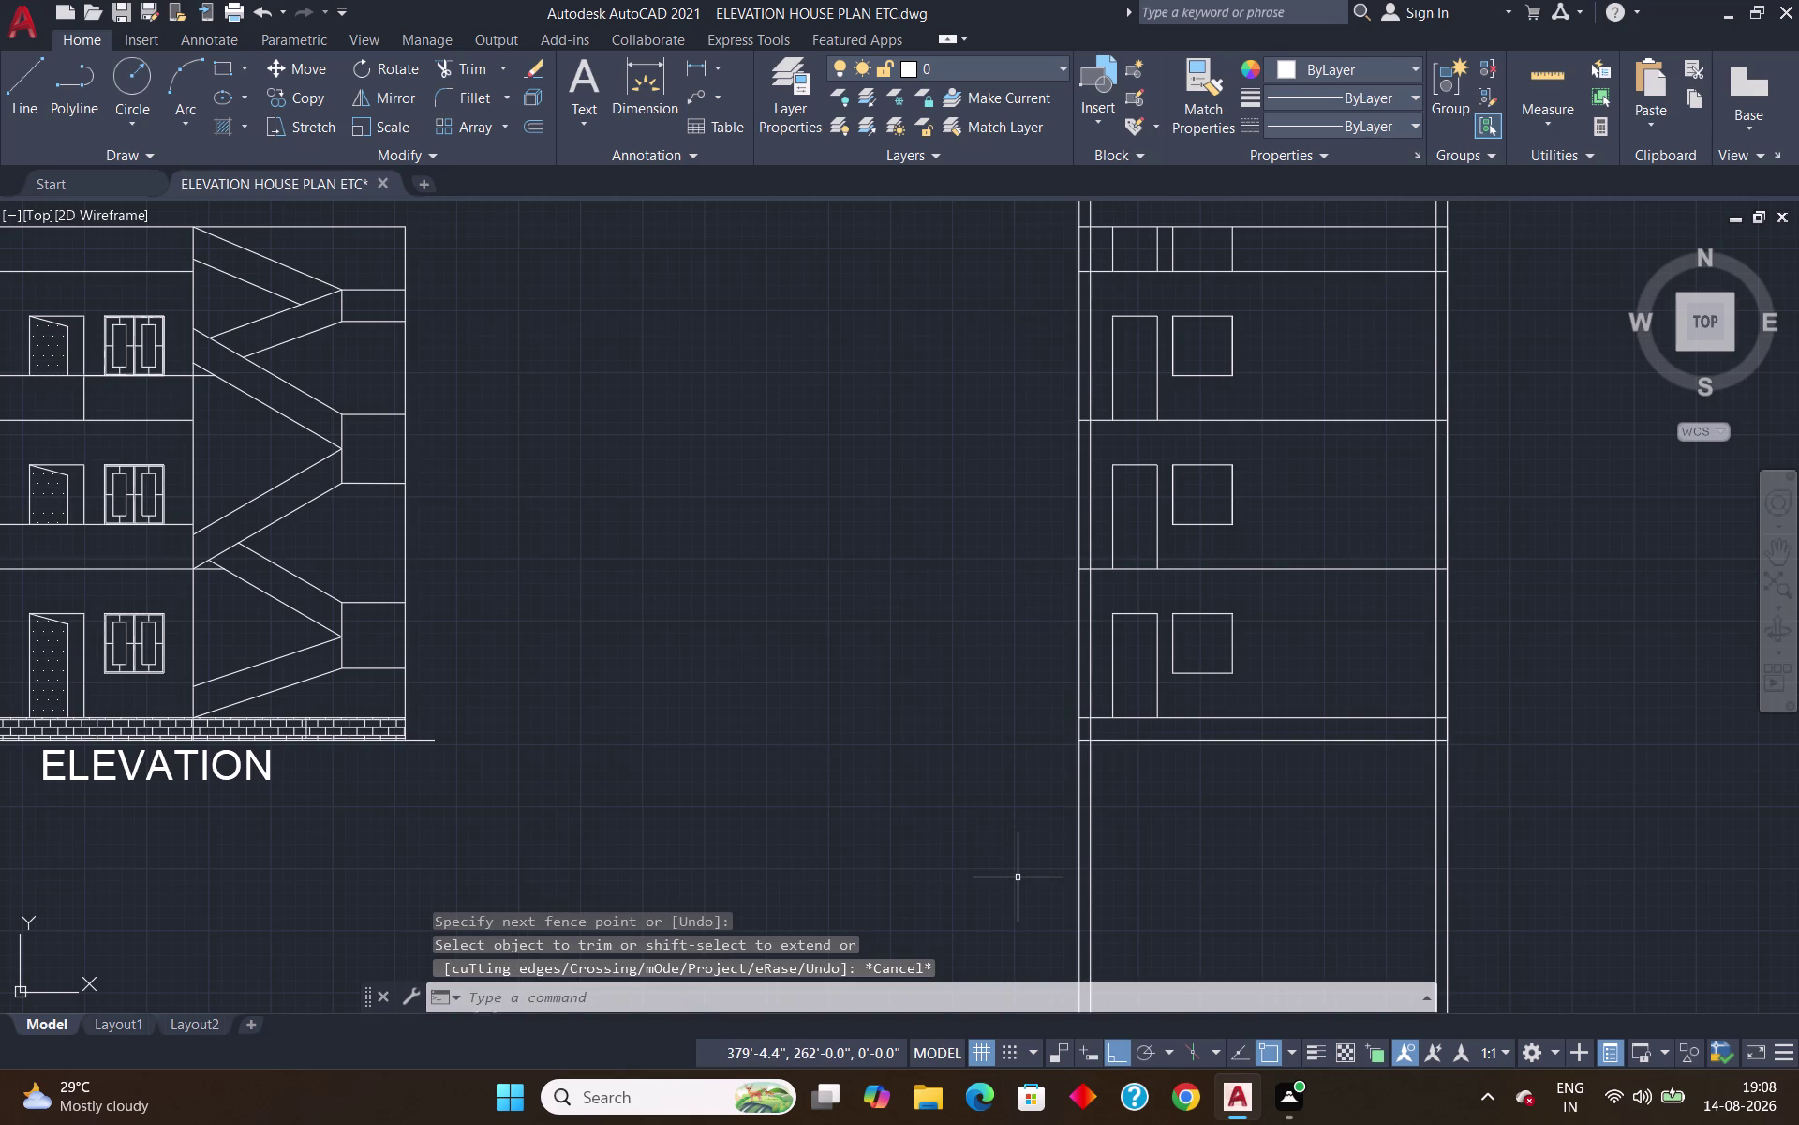
Trim the construction lines overshooting below and above the side elevation.
key(t)
key(r)
key(Return)
drag(951, 813, 1621, 873)
scroll(down, 3)
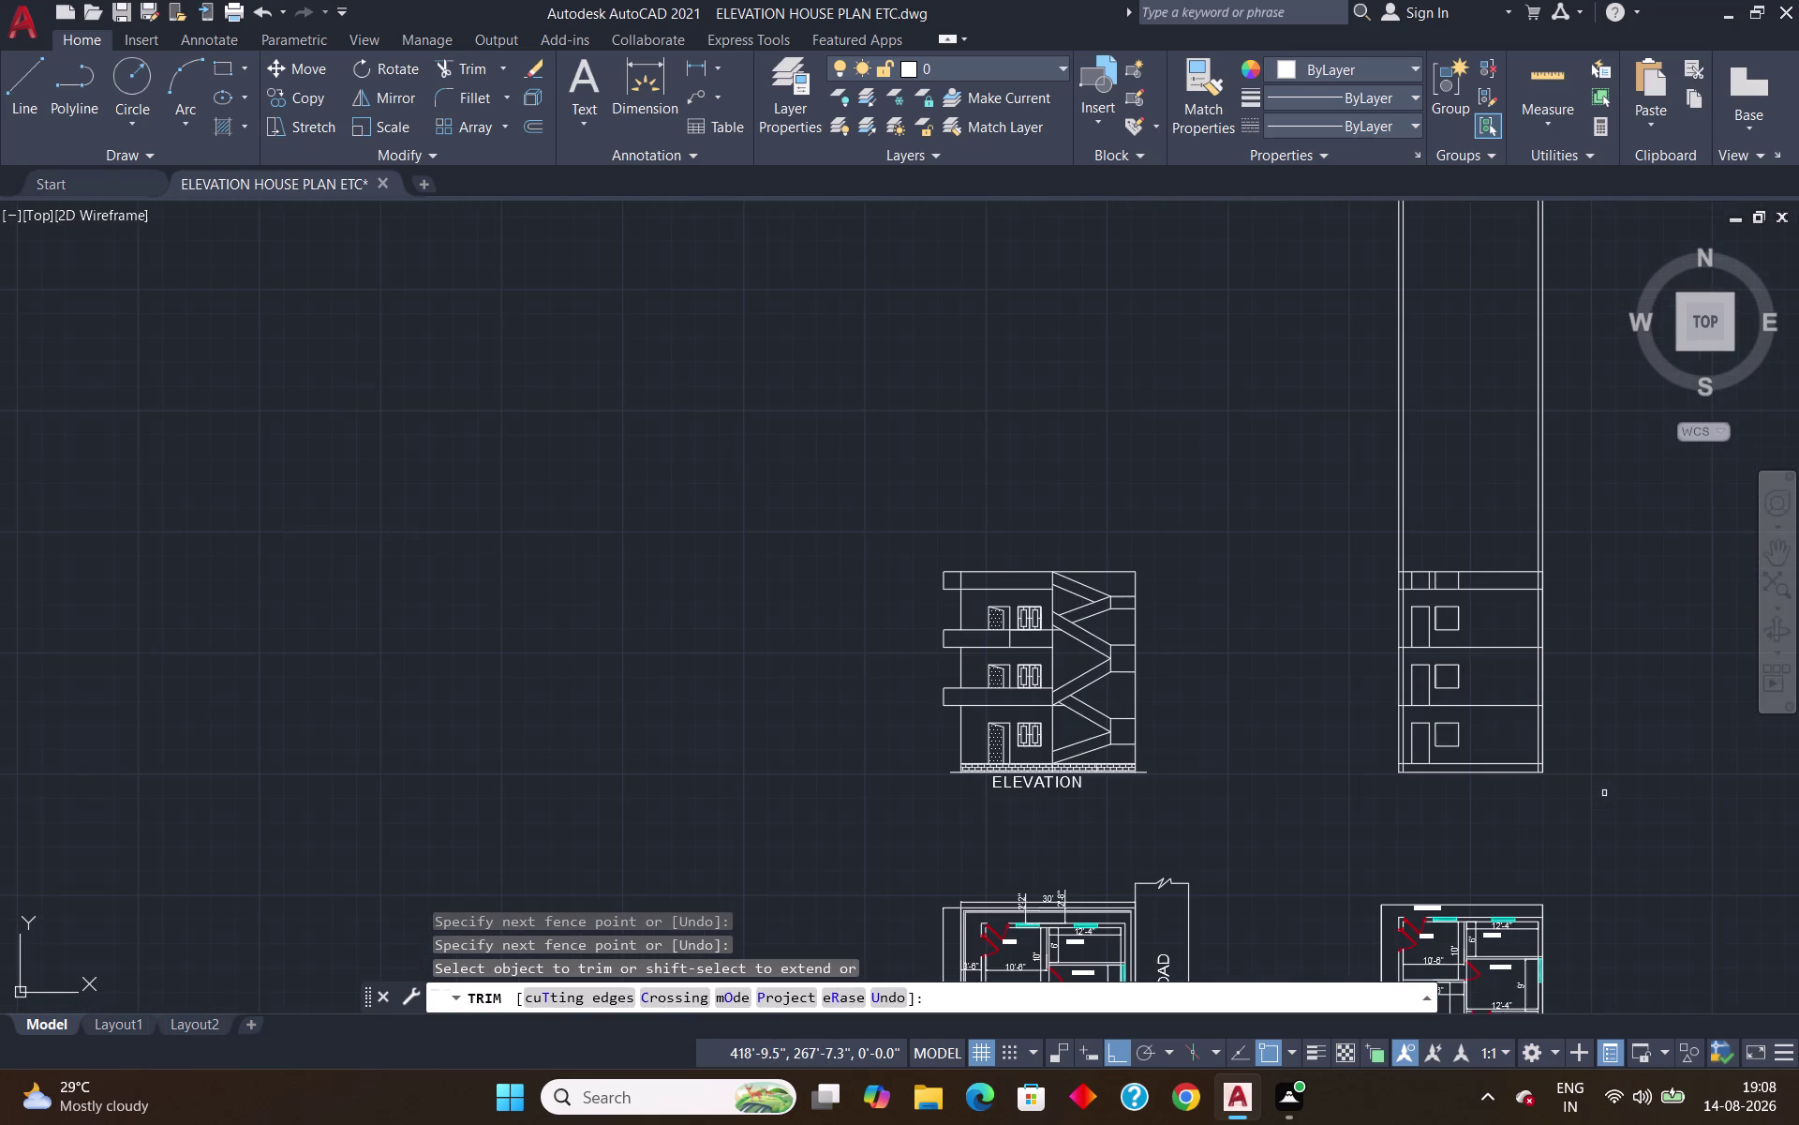
drag(1262, 438, 1661, 446)
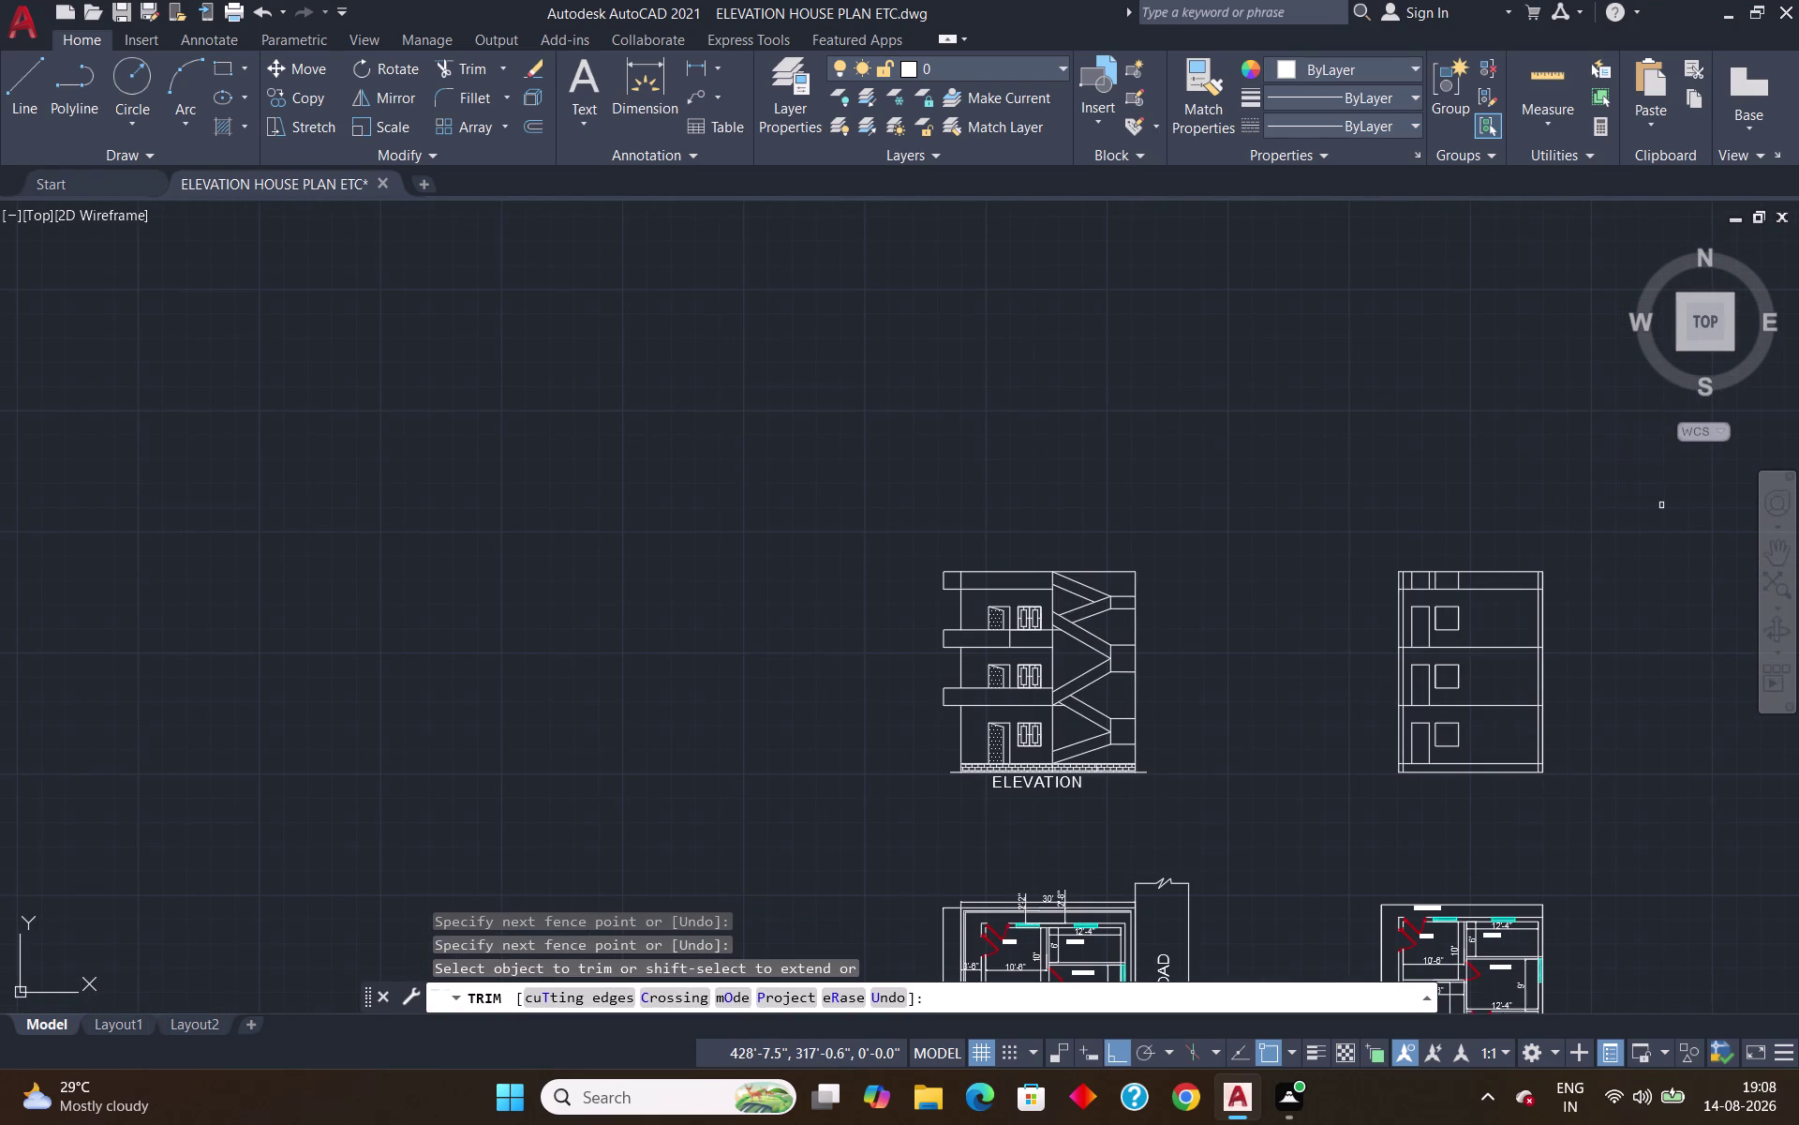
key(Return)
scroll(down, 3)
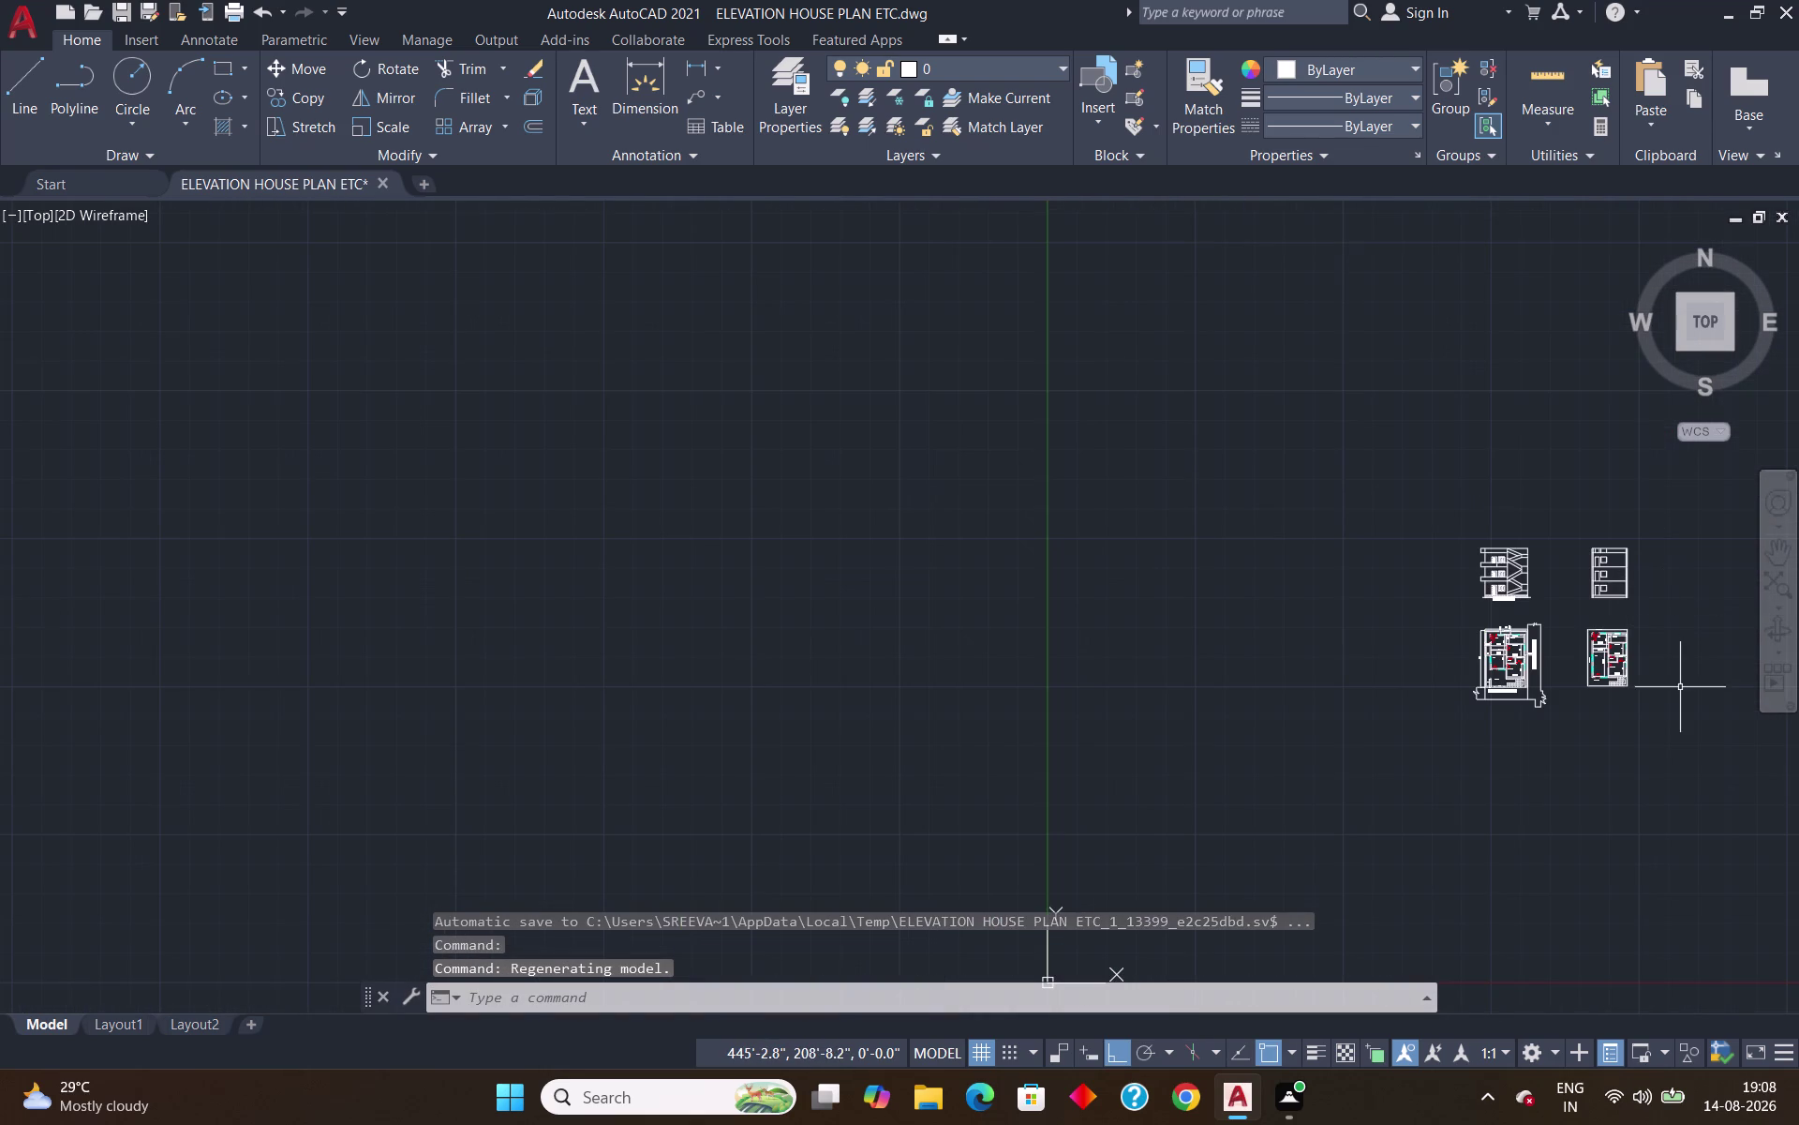
middle_drag(1681, 688, 1127, 687)
scroll(up, 3)
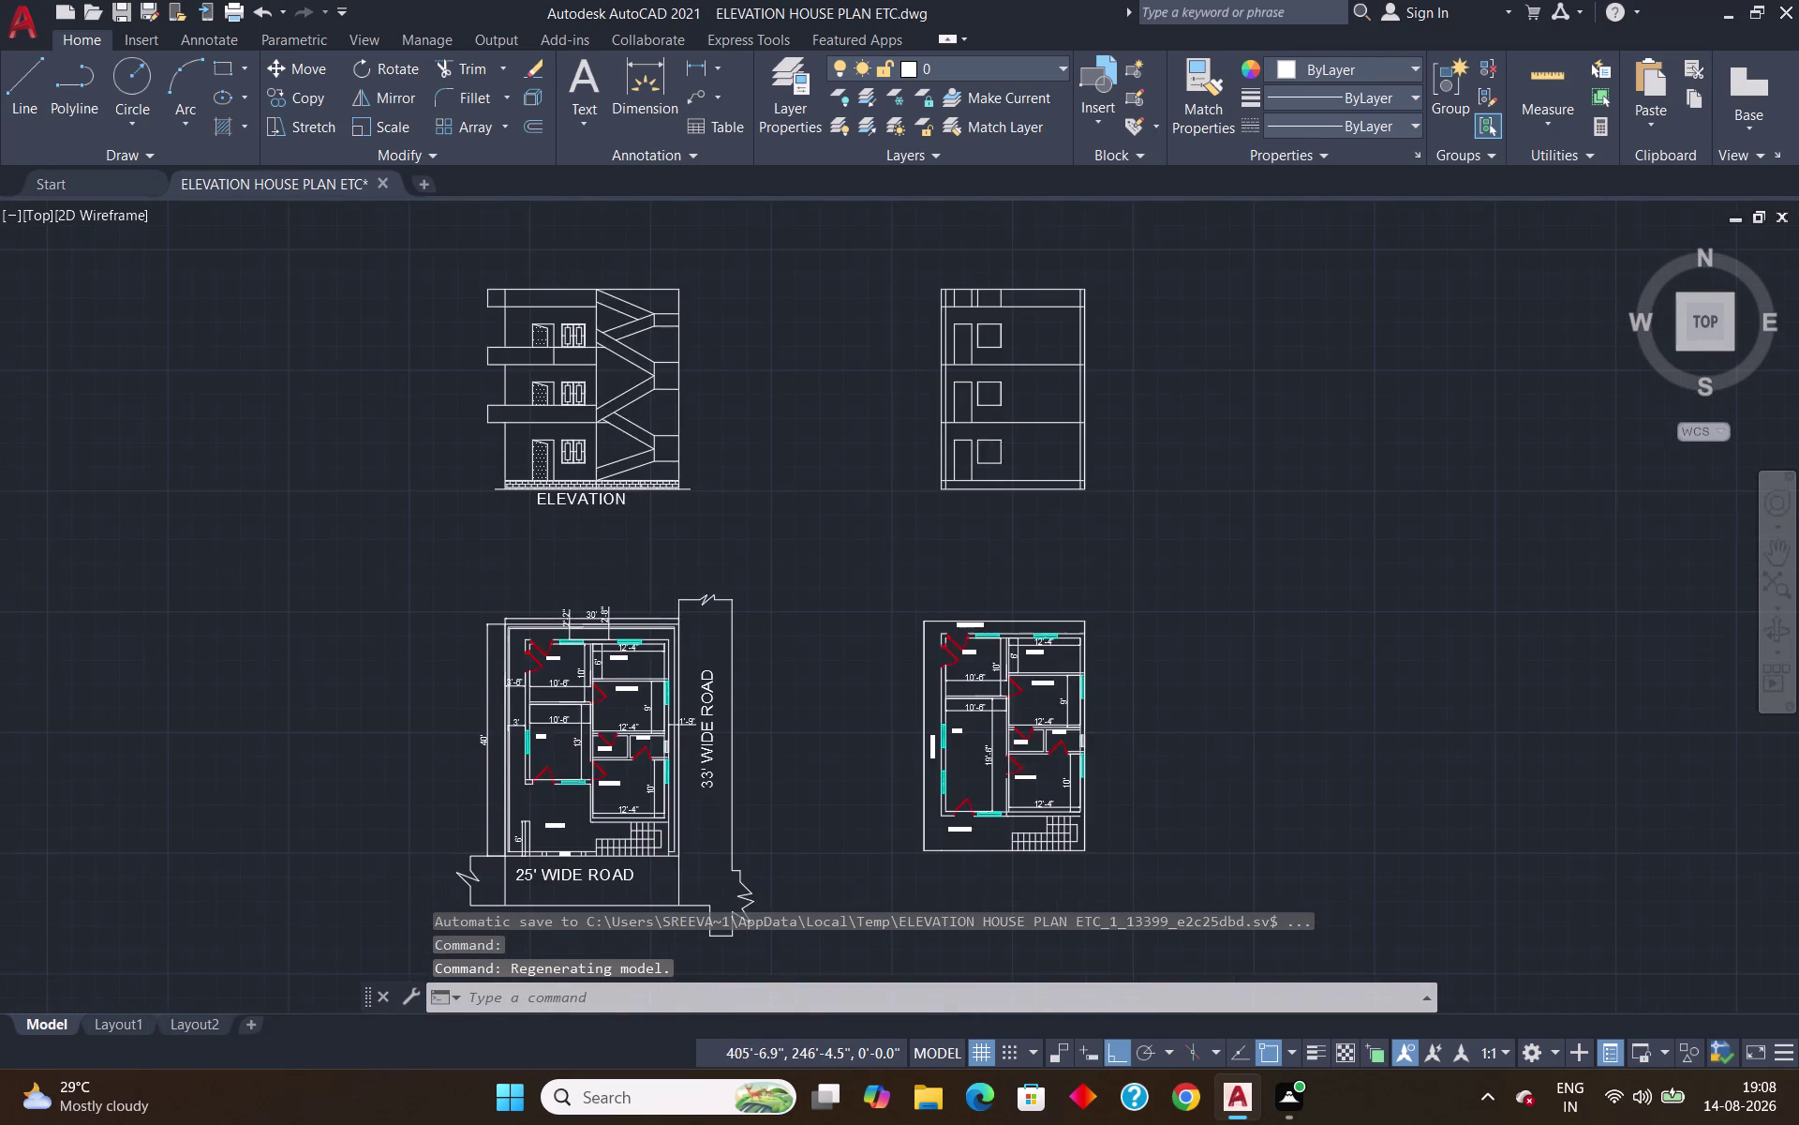
scroll(up, 3)
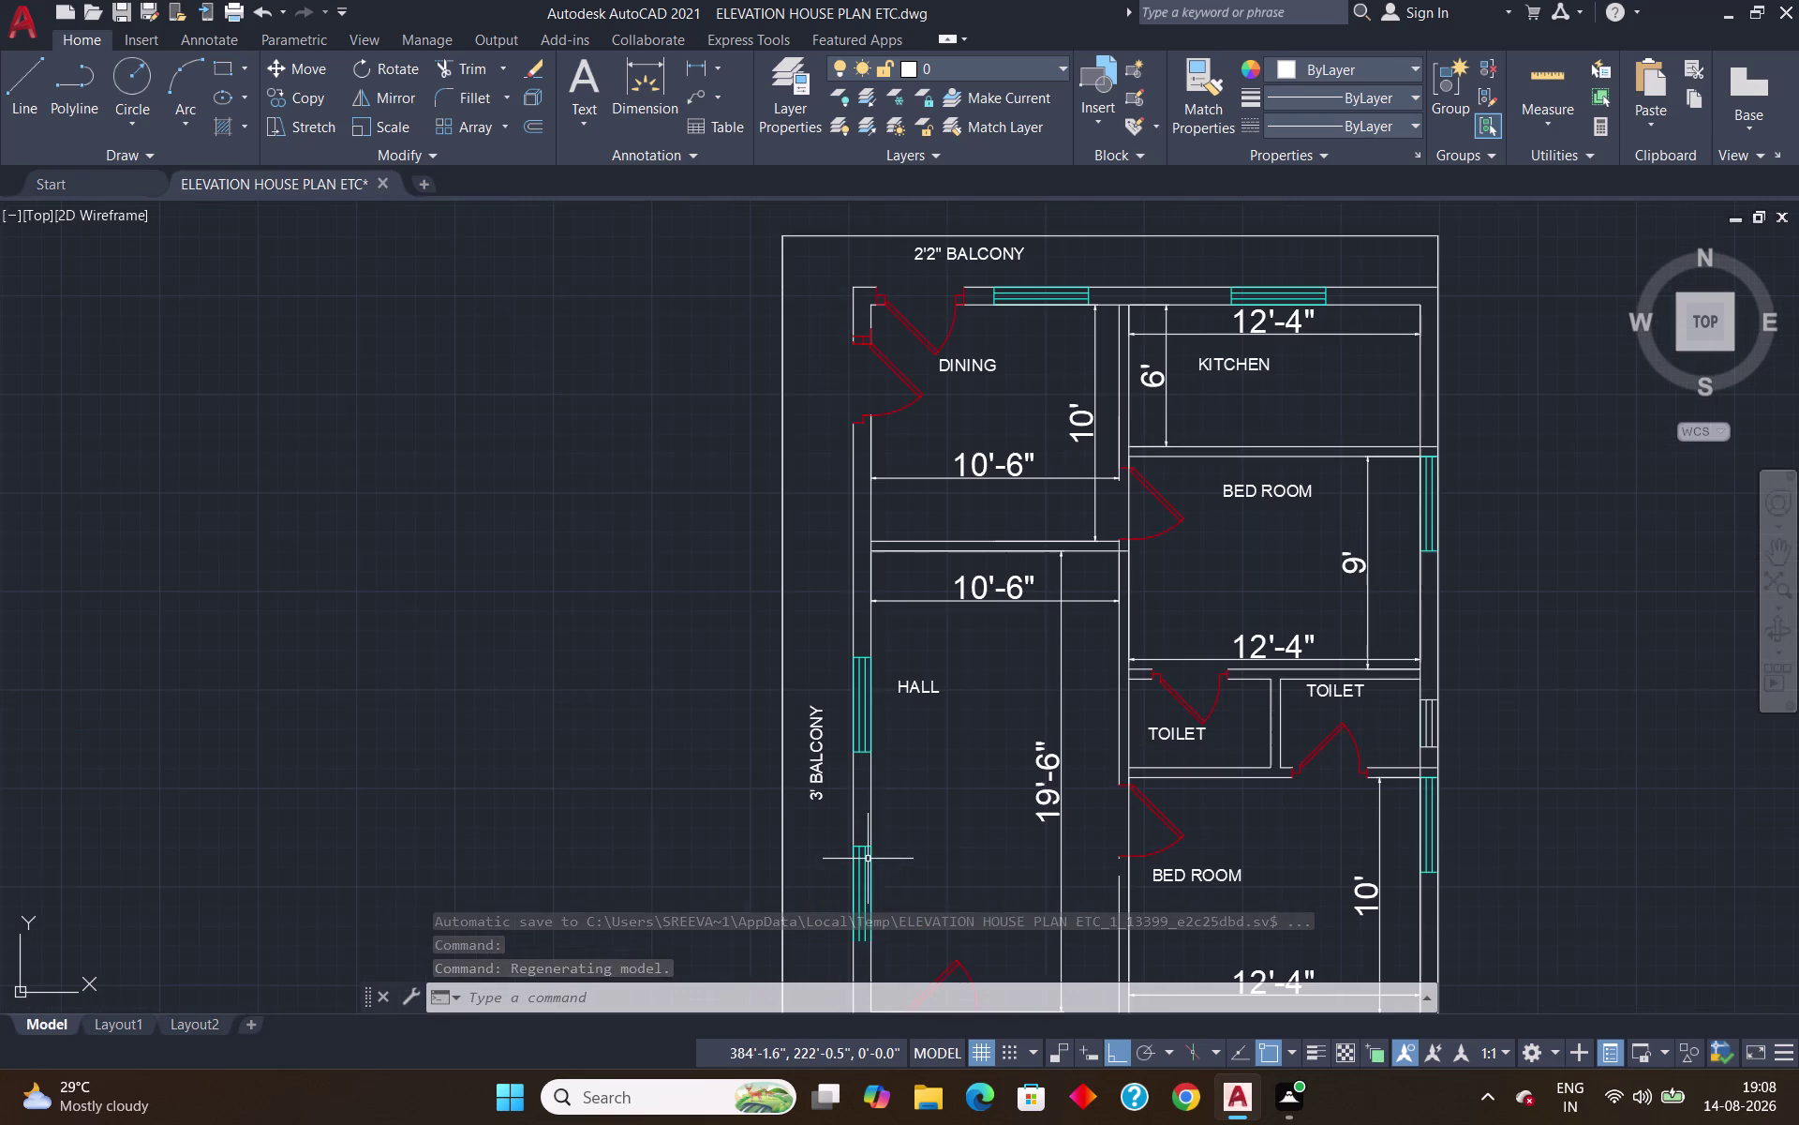
click(872, 809)
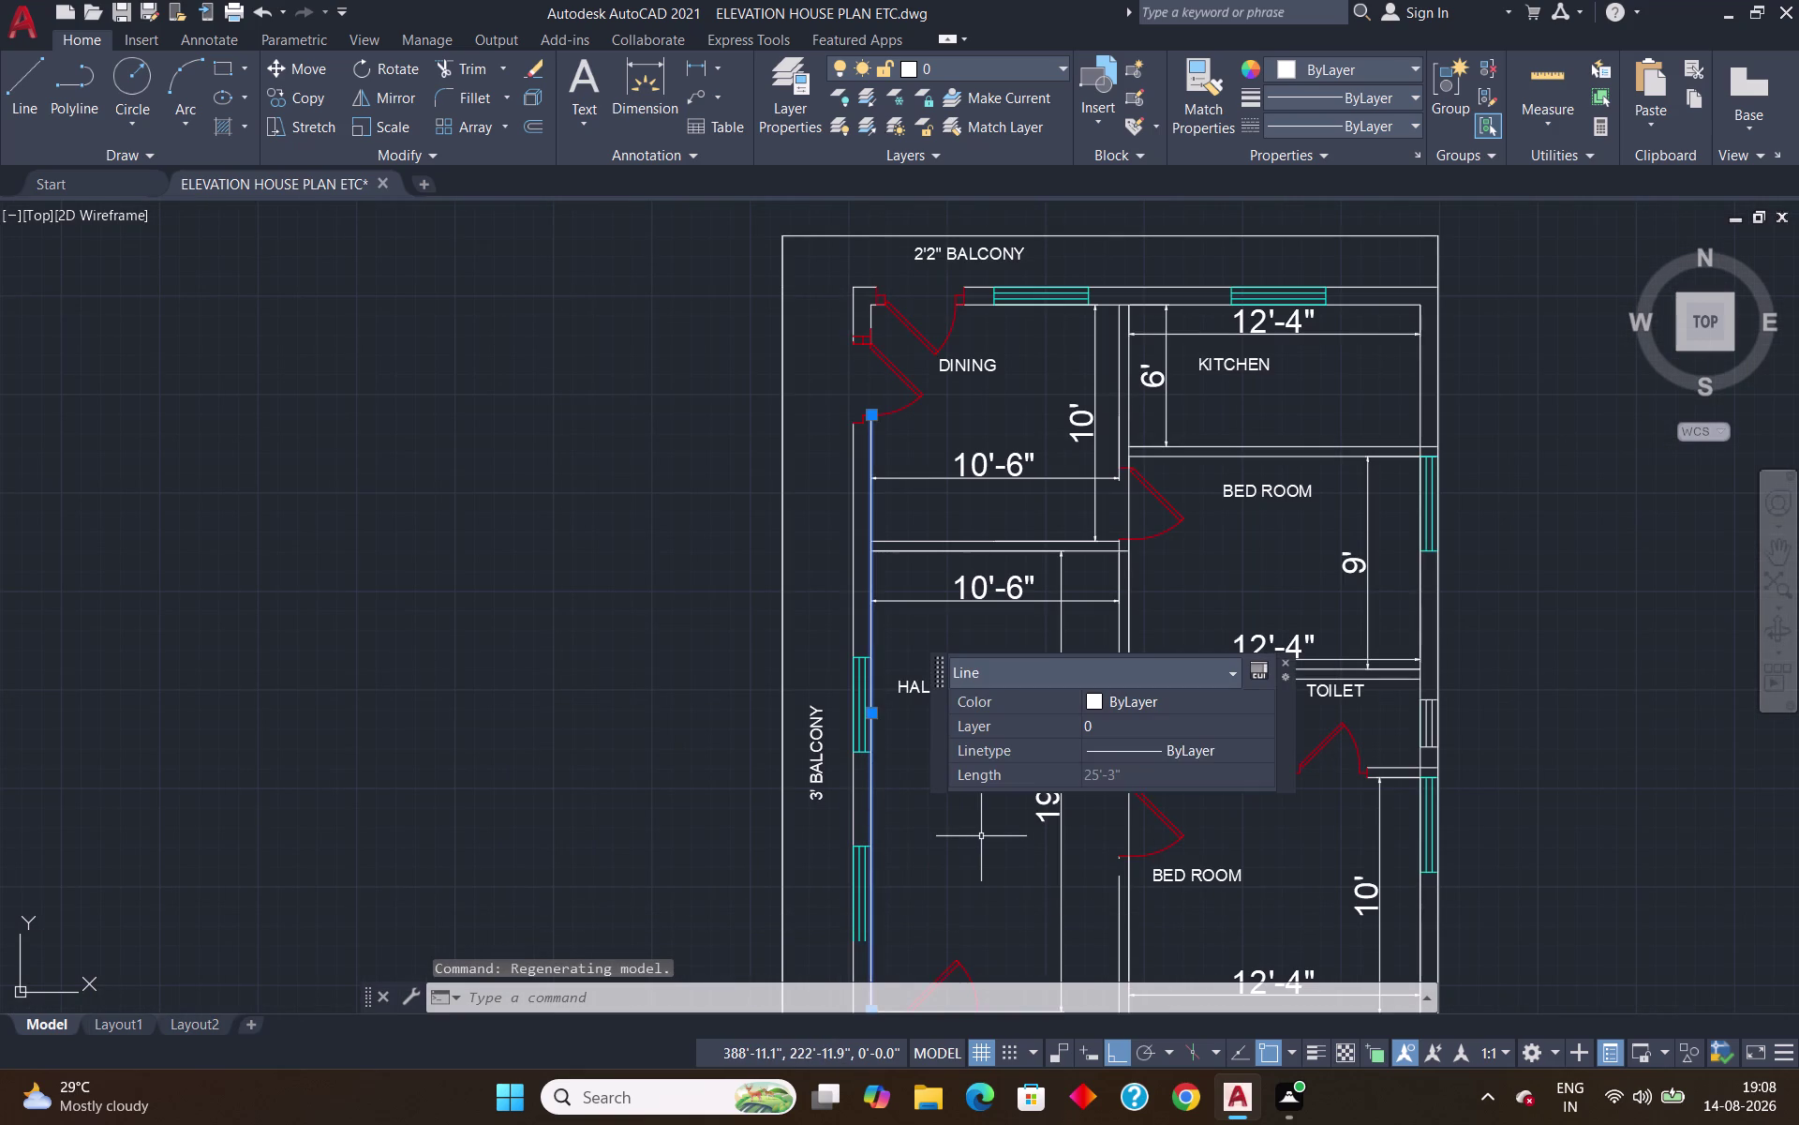
key(Delete)
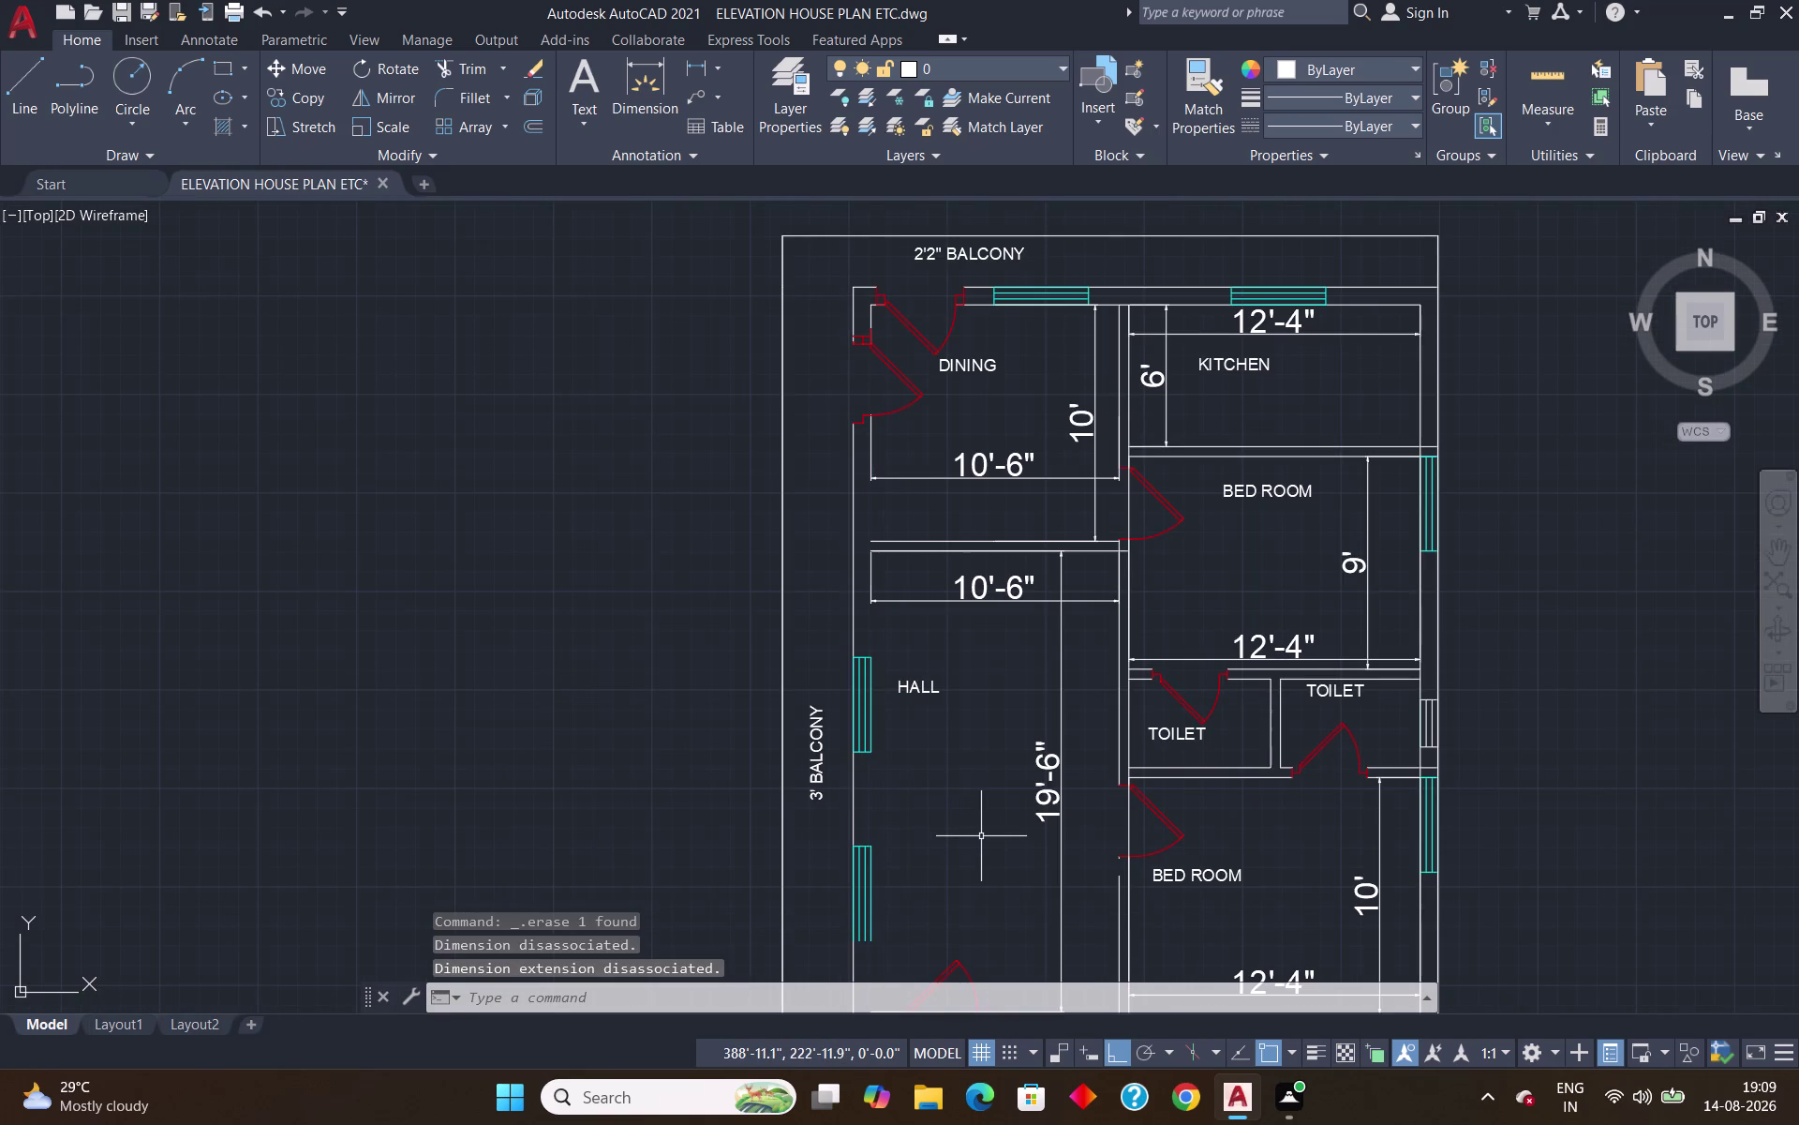
key(ctrl+z)
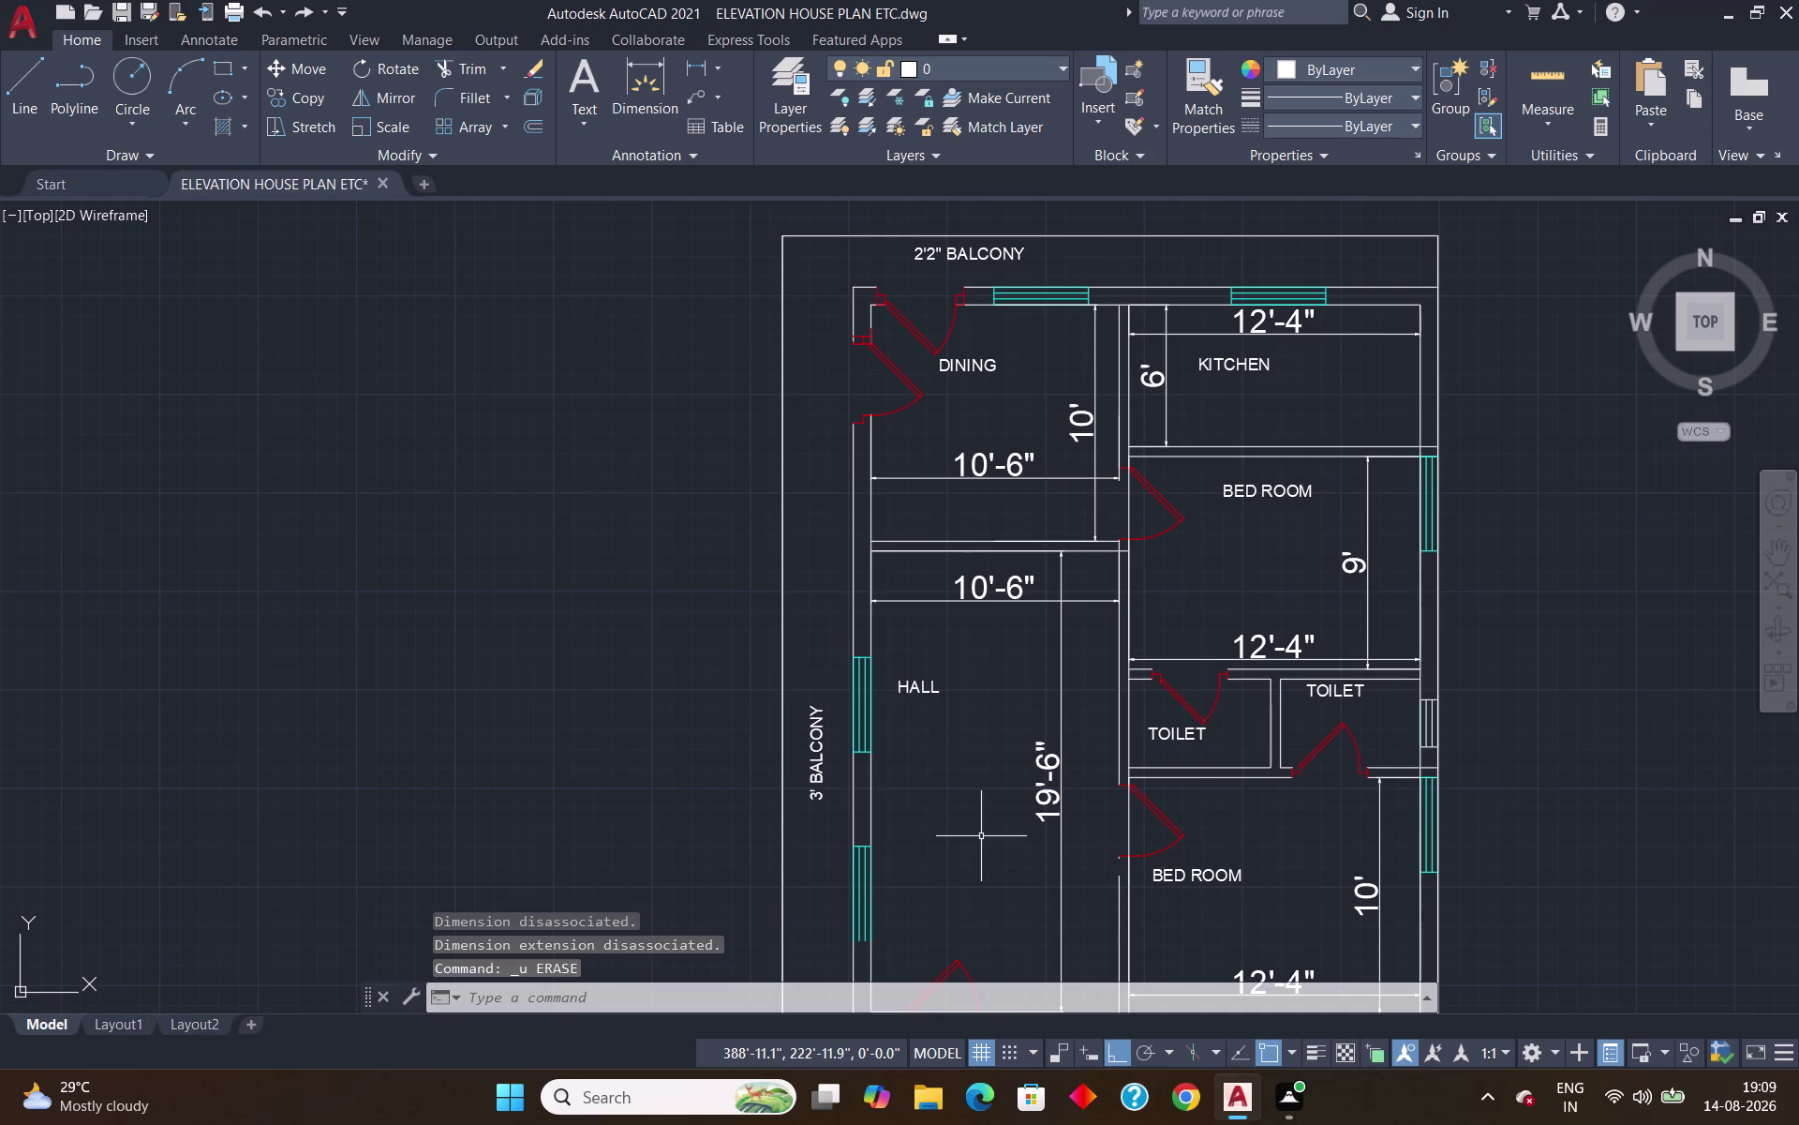
key(Return)
scroll(down, 3)
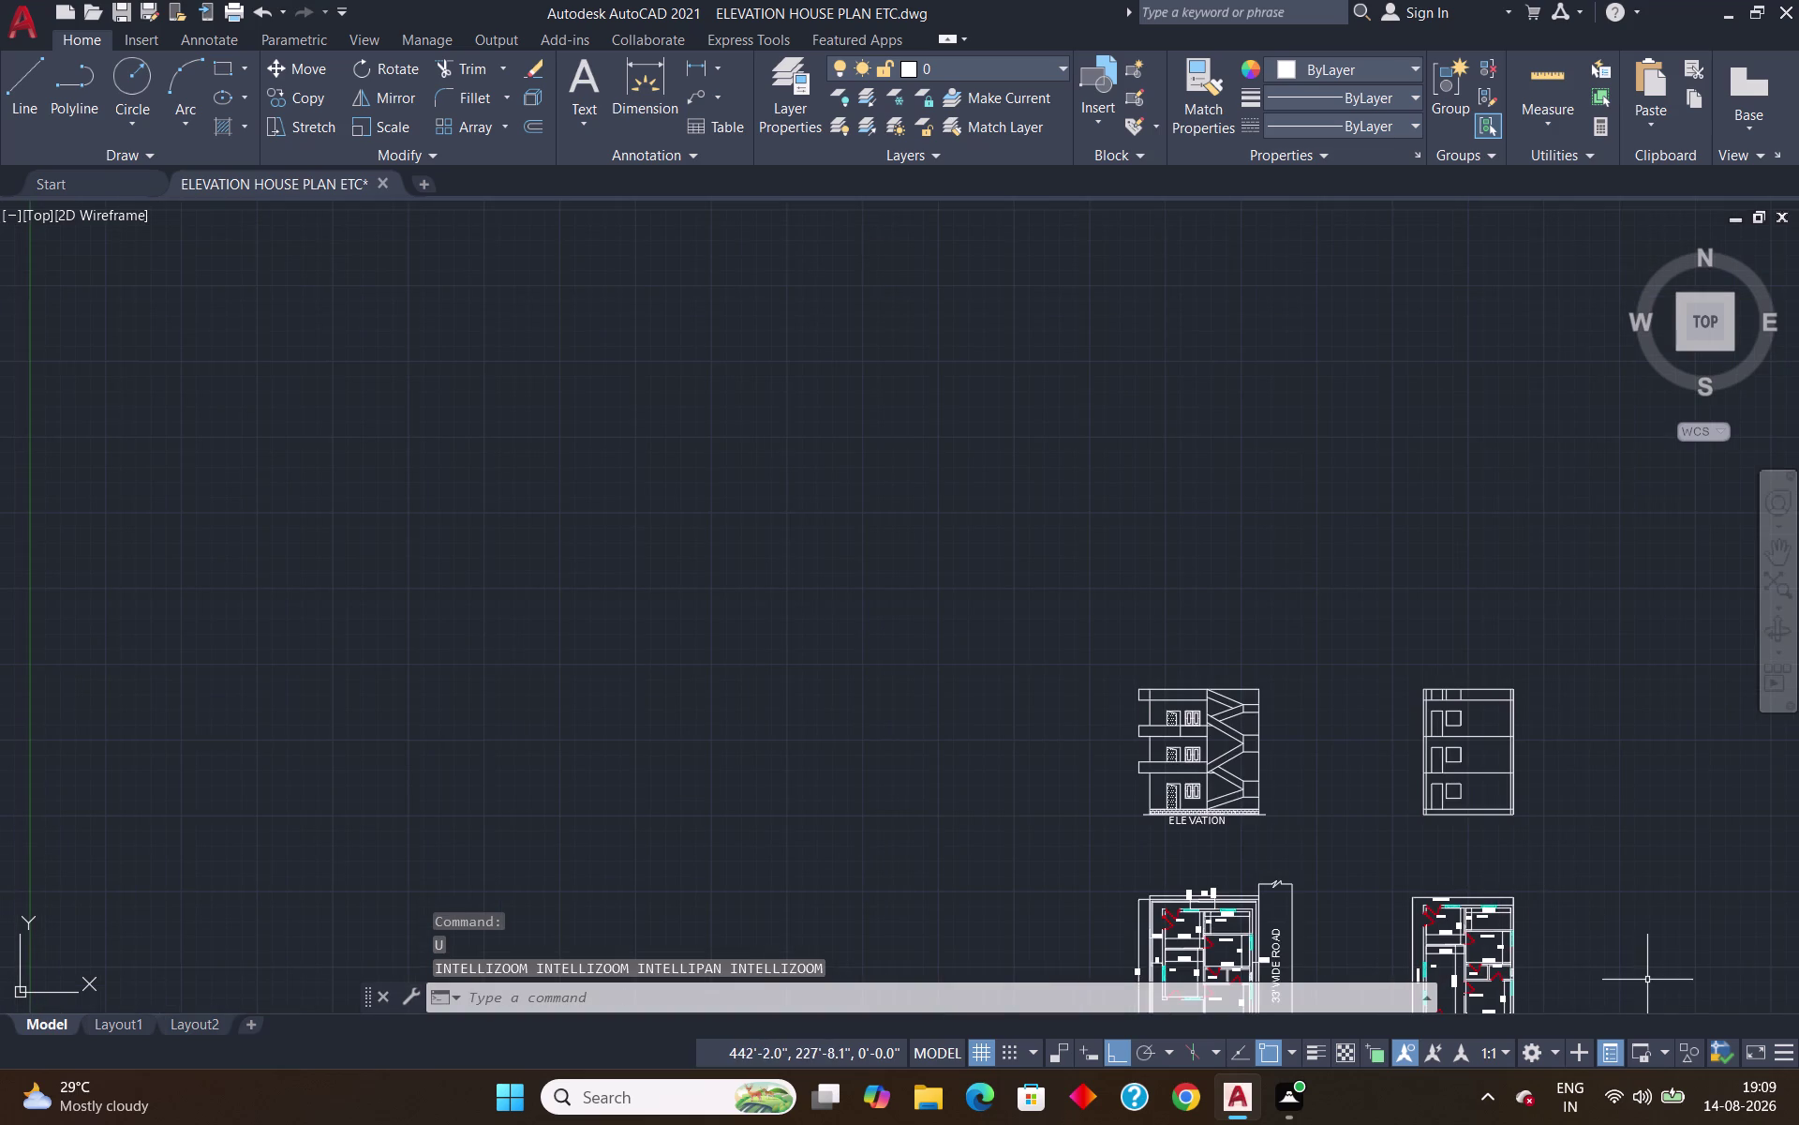
middle_drag(1649, 980, 1118, 694)
scroll(up, 3)
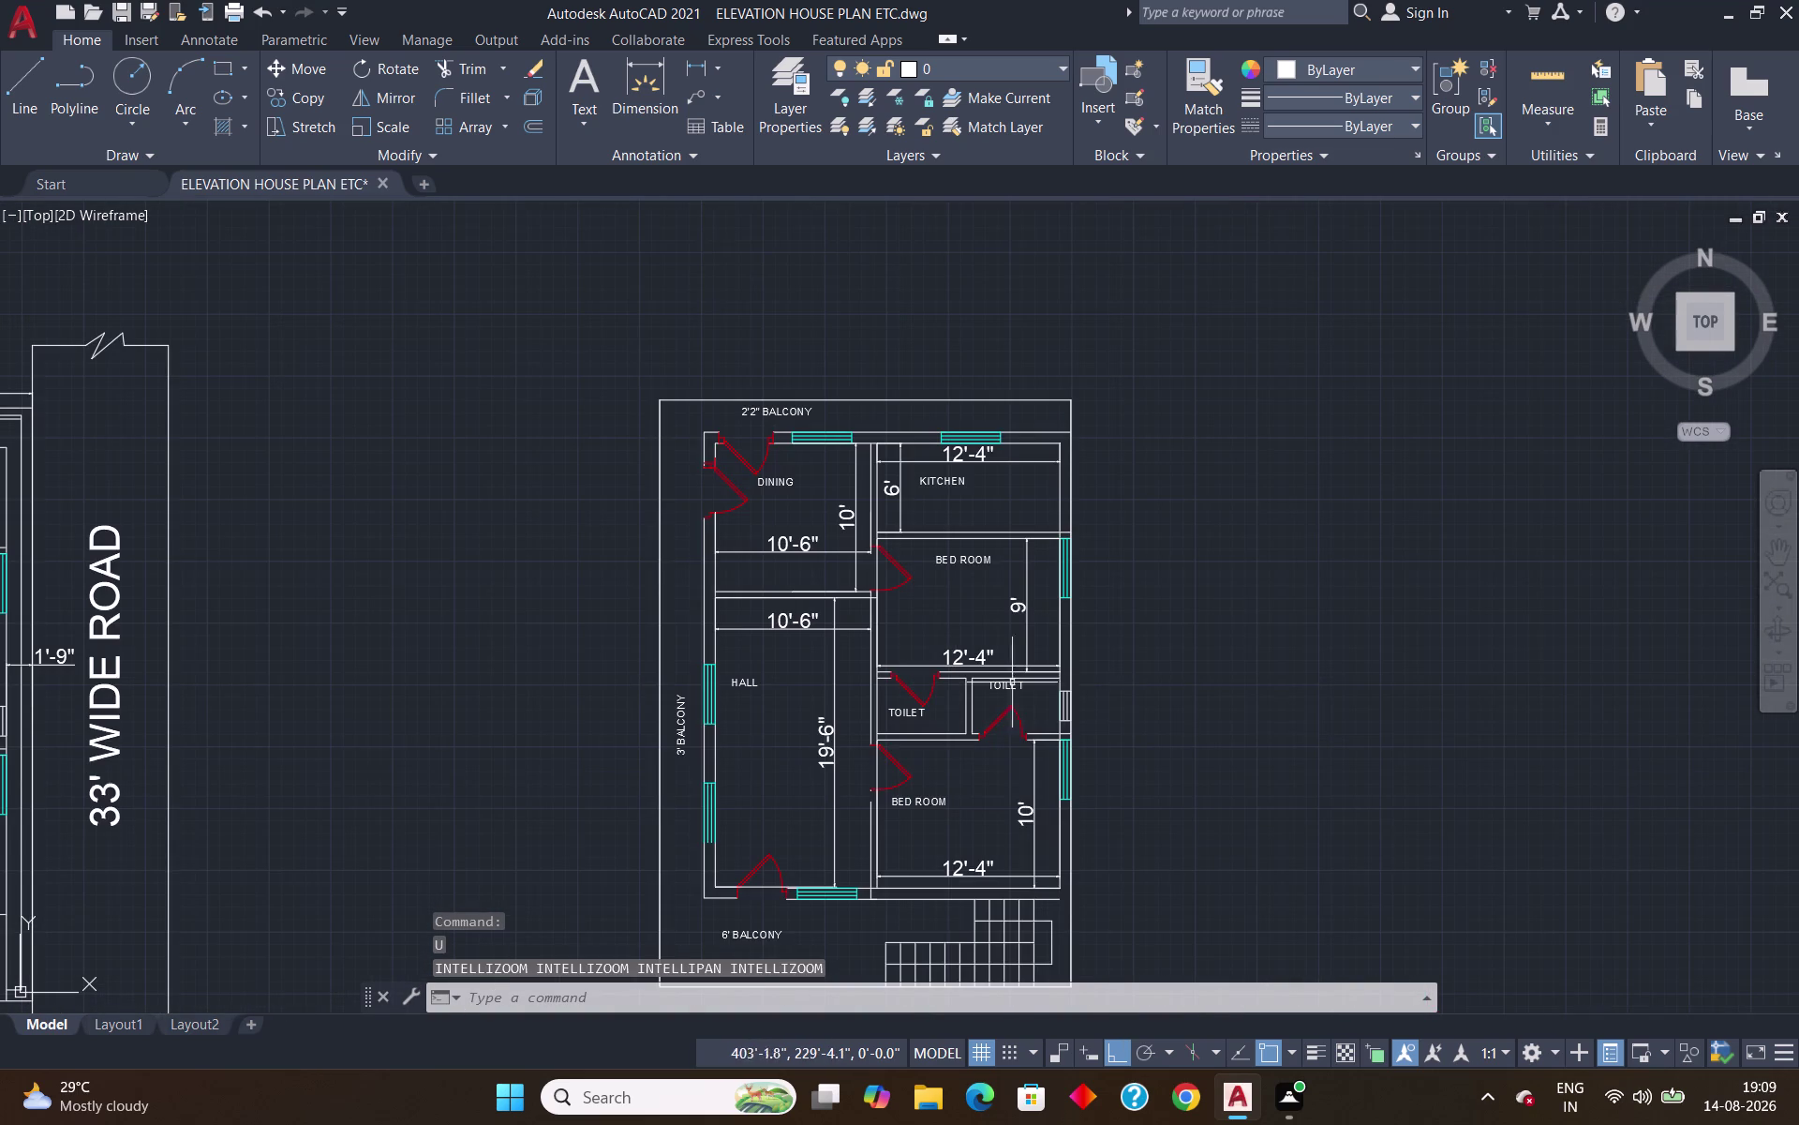
scroll(up, 3)
scroll(down, 3)
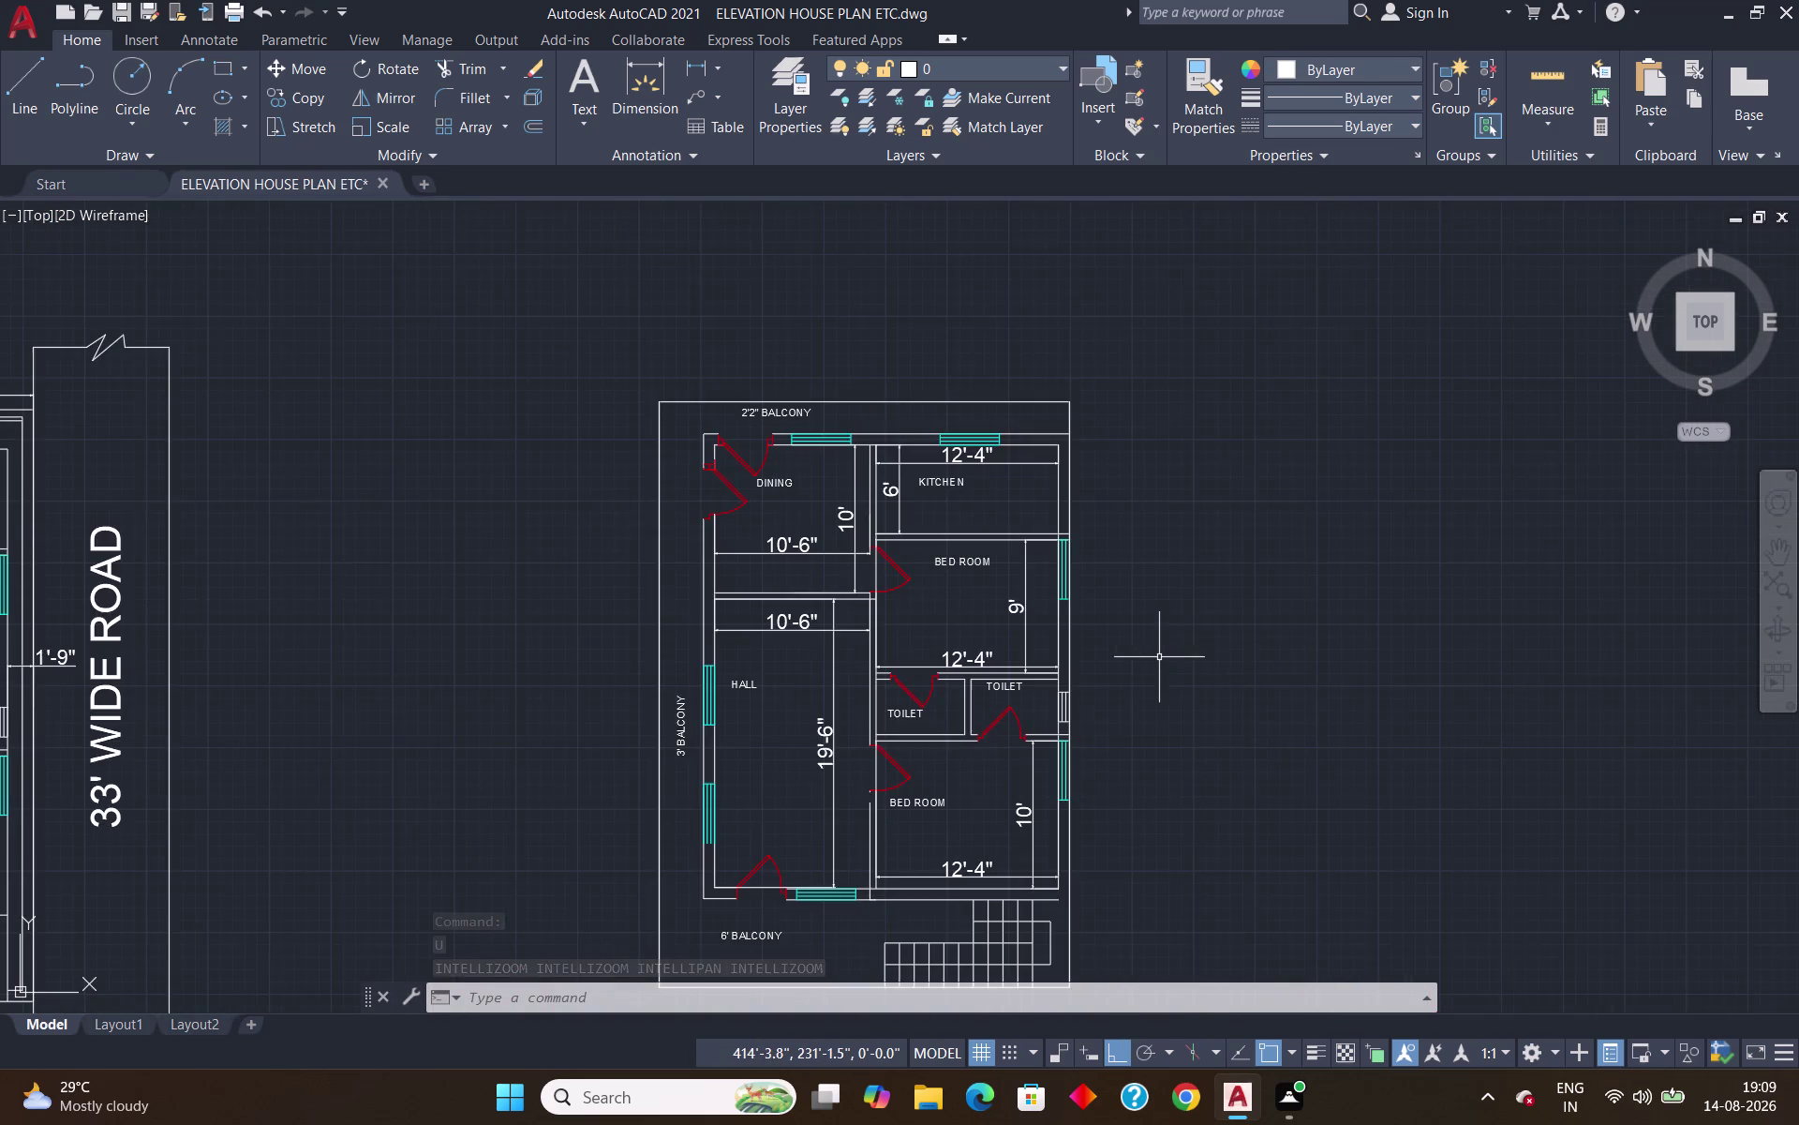
scroll(down, 3)
Run OVERKILL with default settings on the window-selected second floor plan.
click(738, 470)
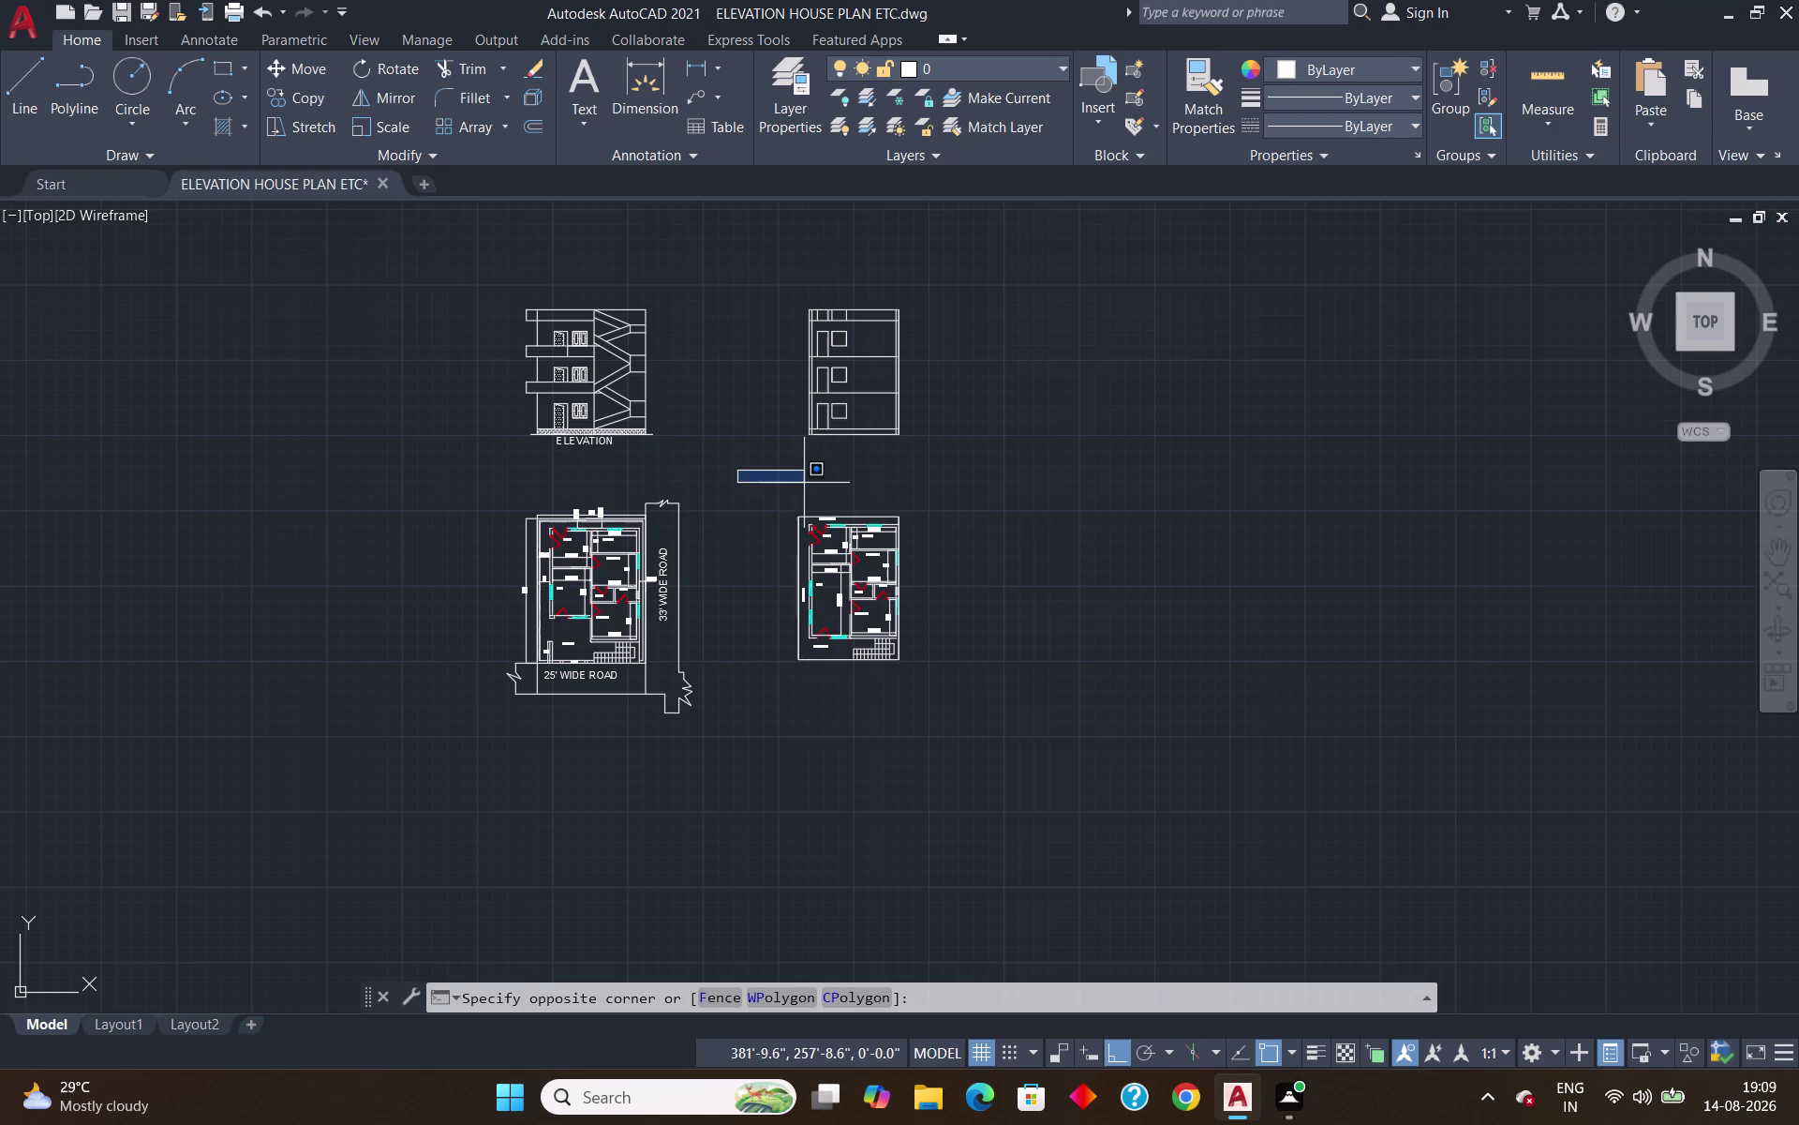
click(975, 713)
key(o)
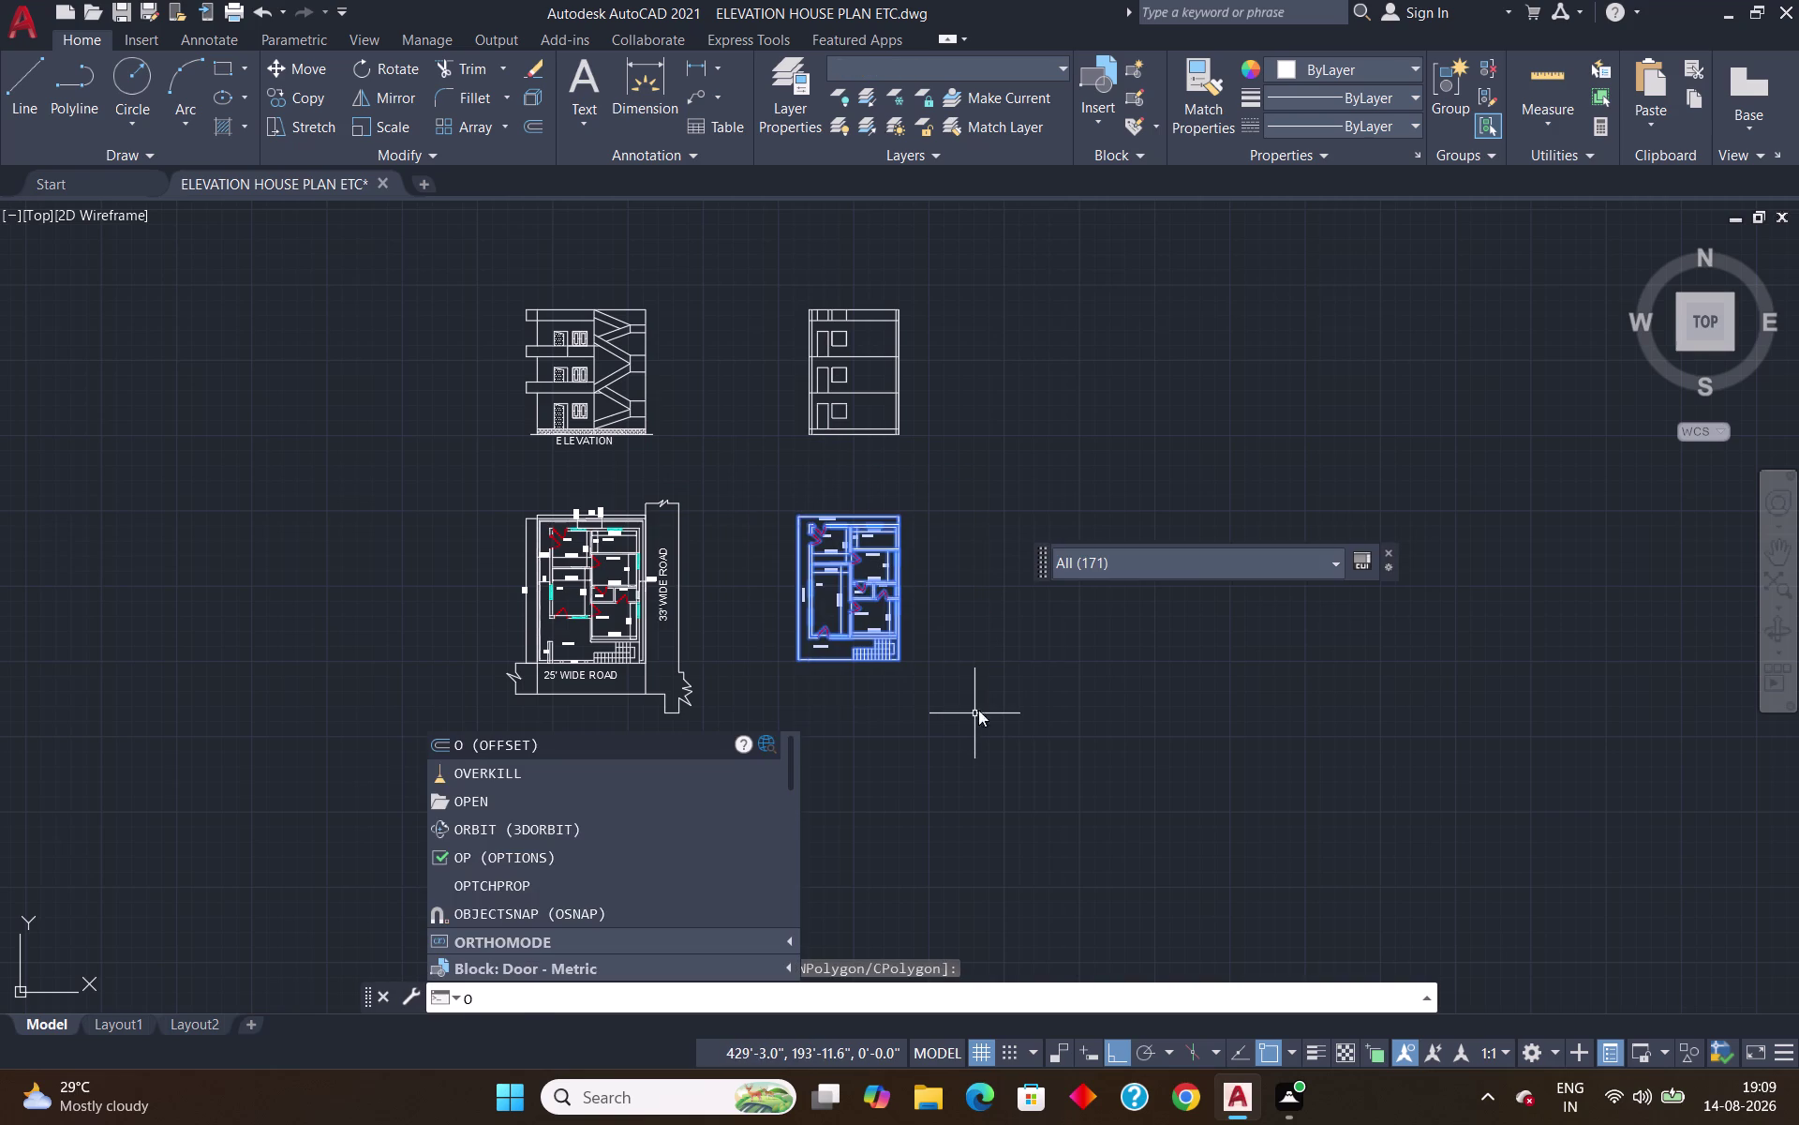
click(621, 780)
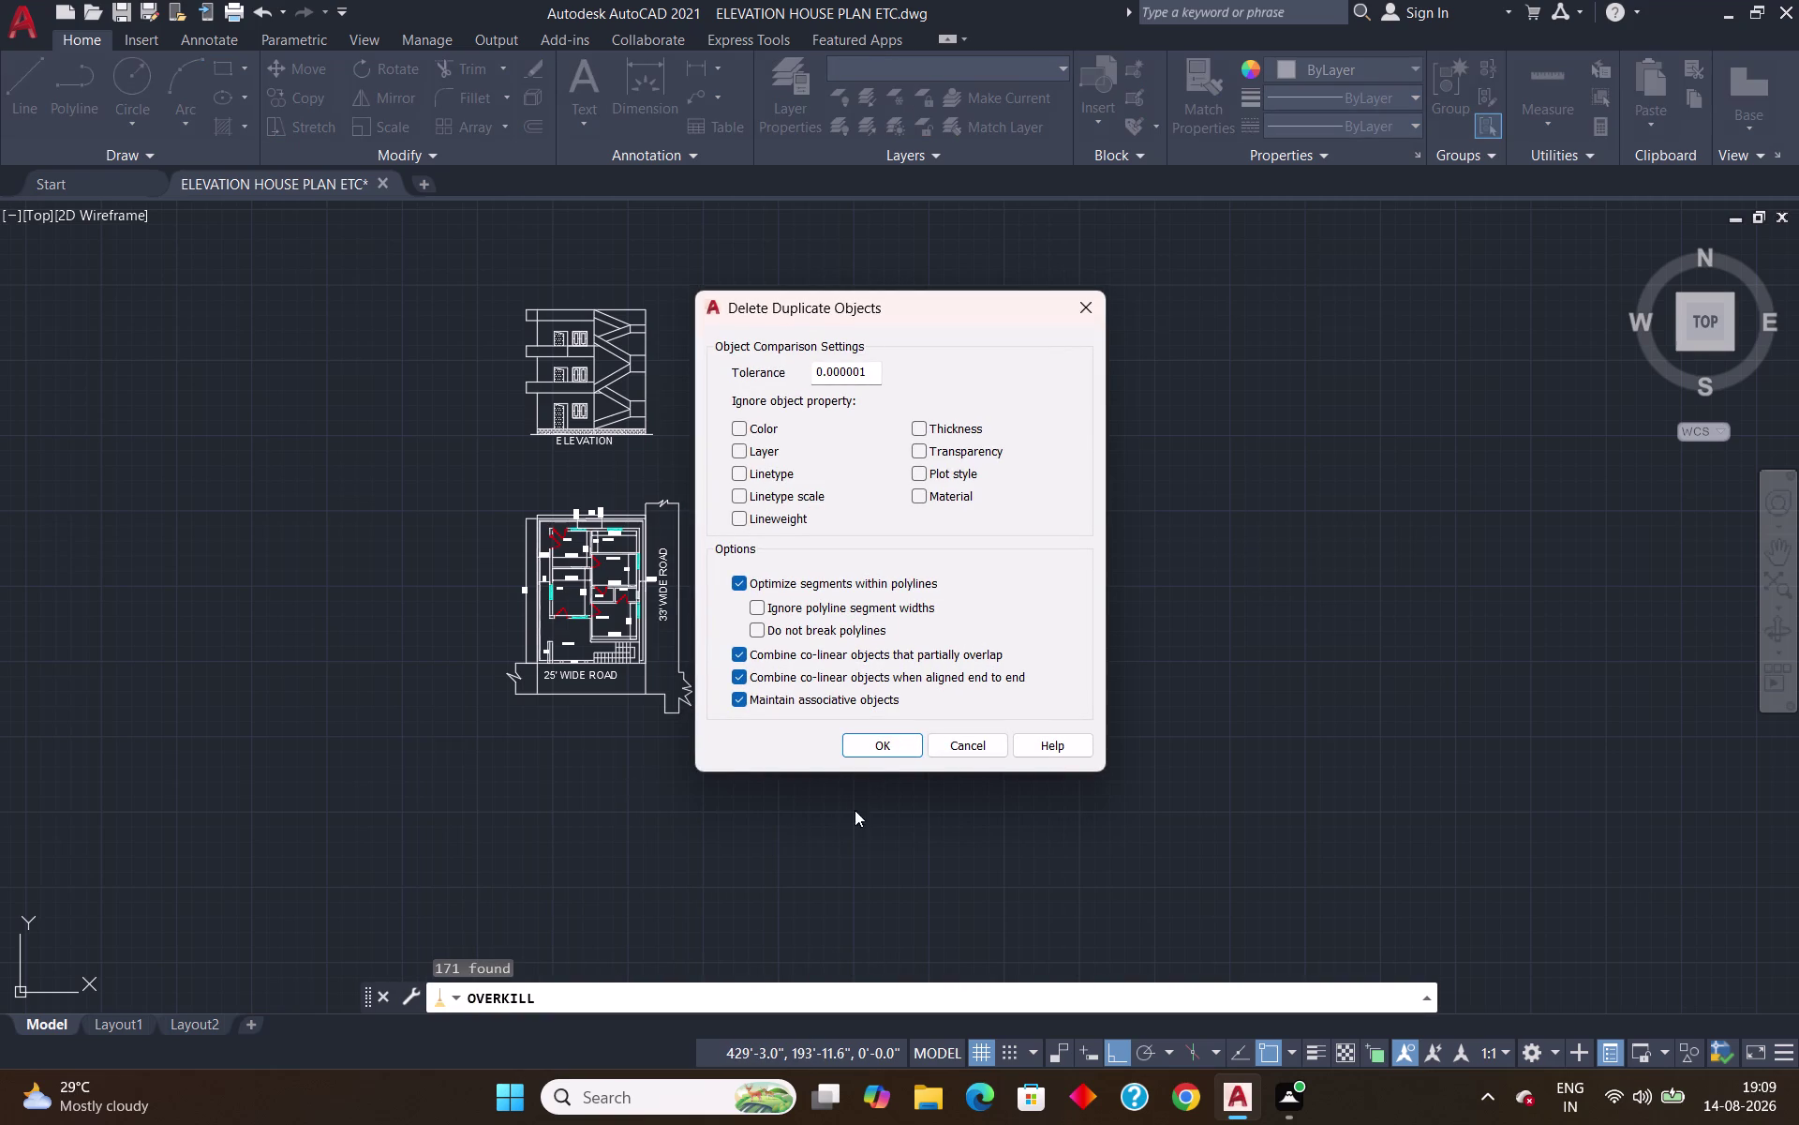
click(881, 750)
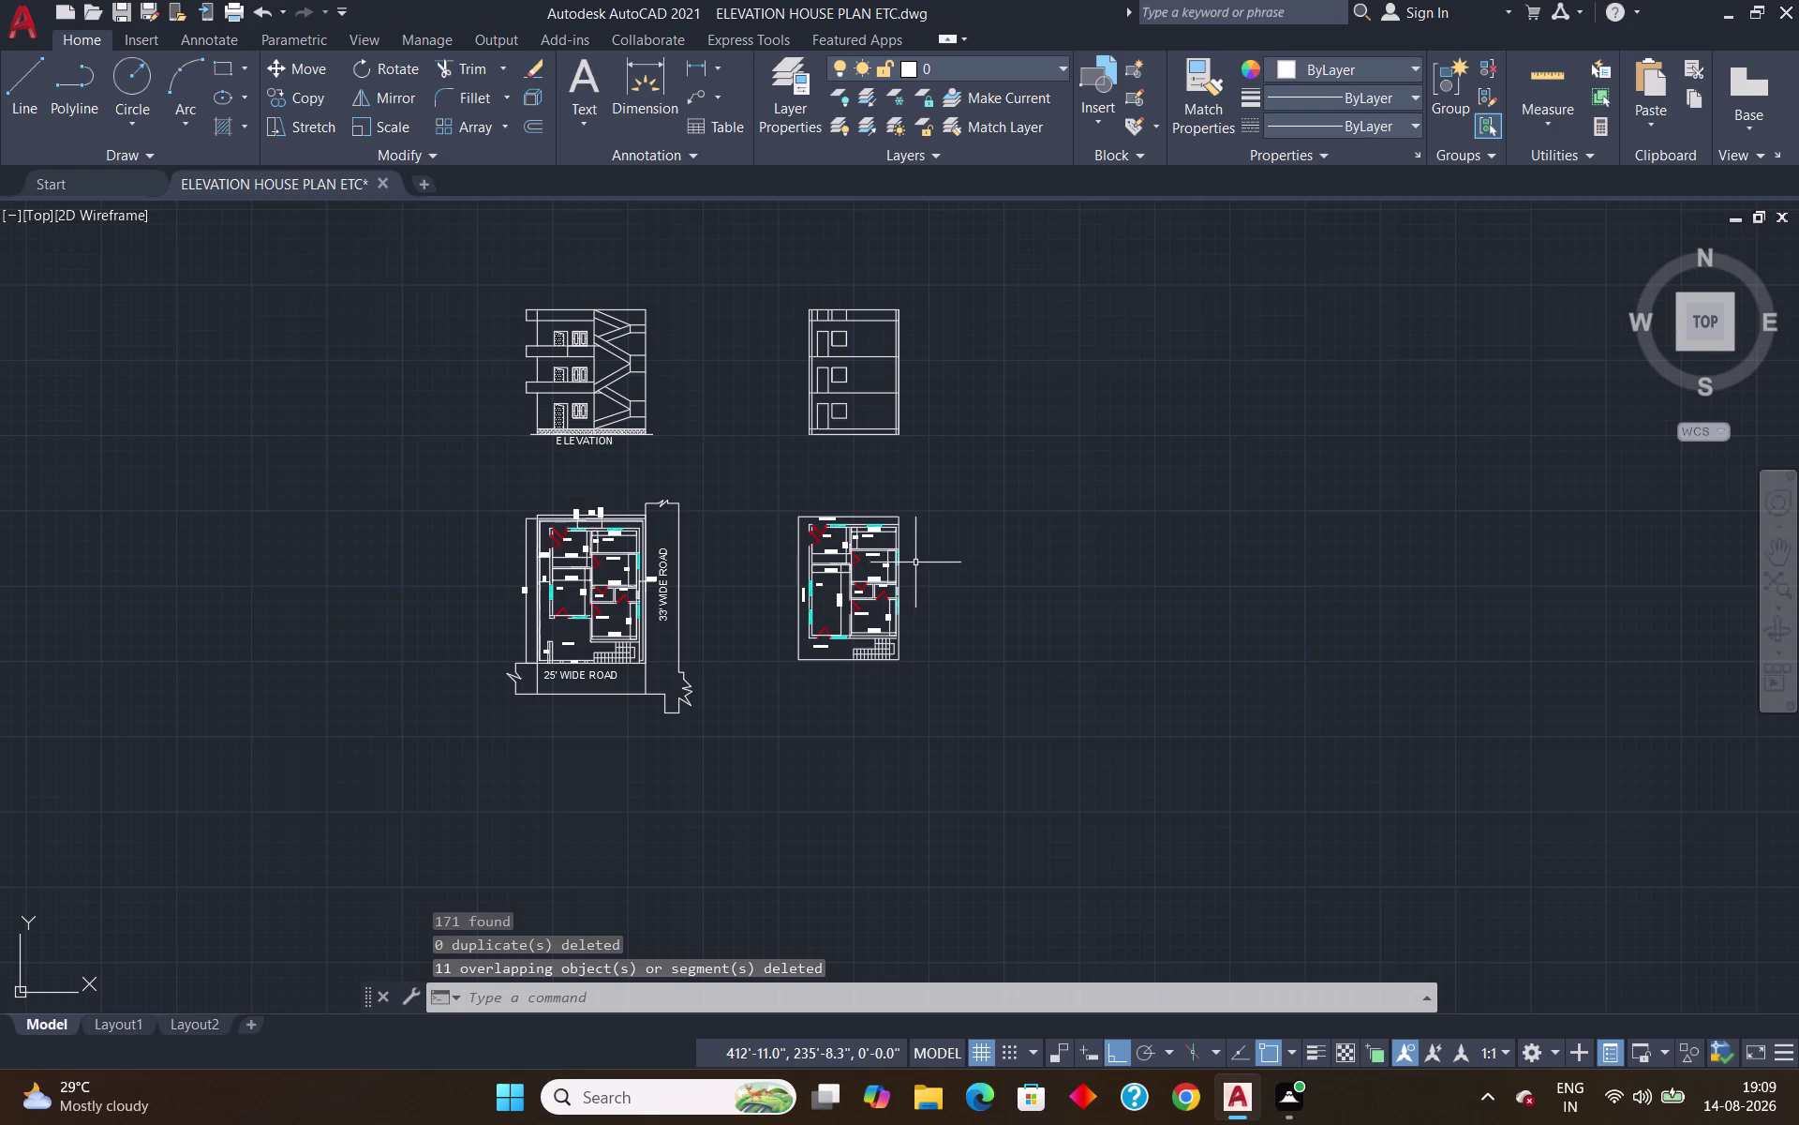
Zoom in and out to inspect the cleaned second floor plan.
key(Return)
key(Escape)
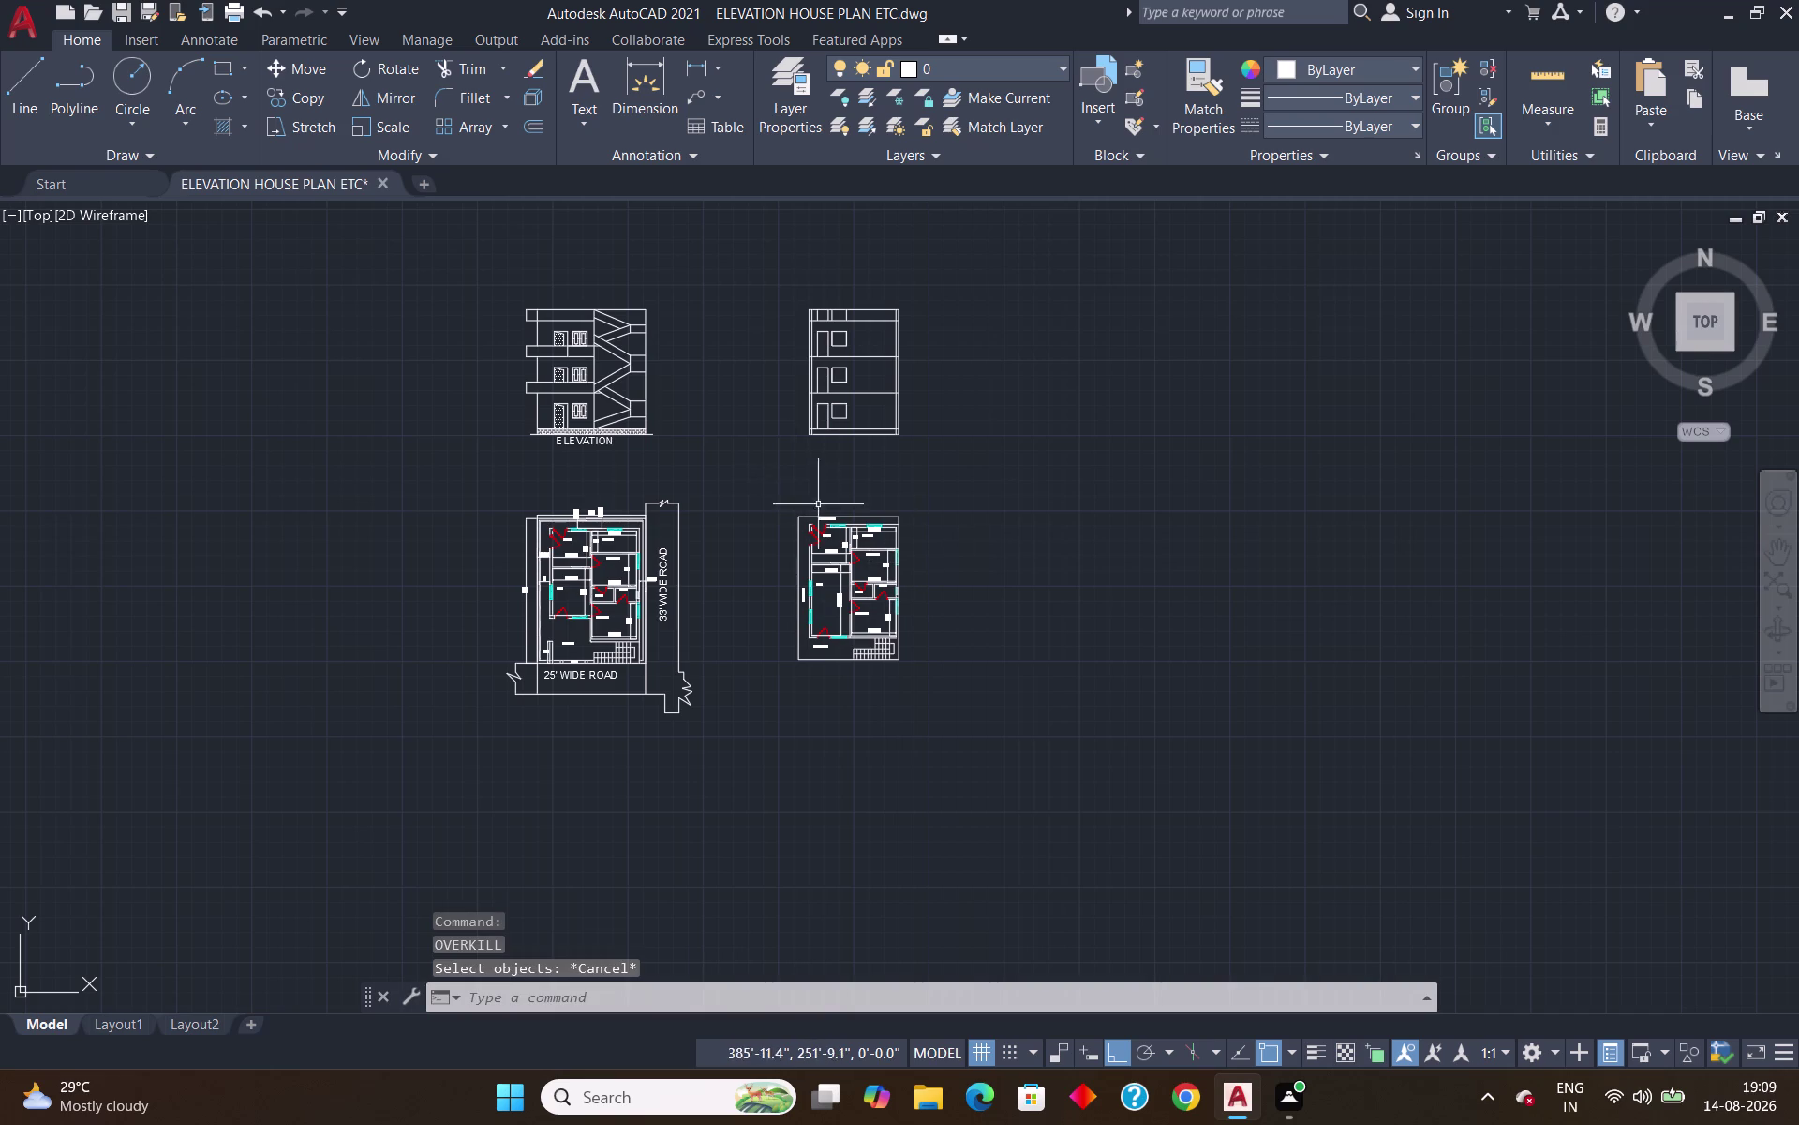
scroll(up, 3)
scroll(down, 3)
scroll(up, 3)
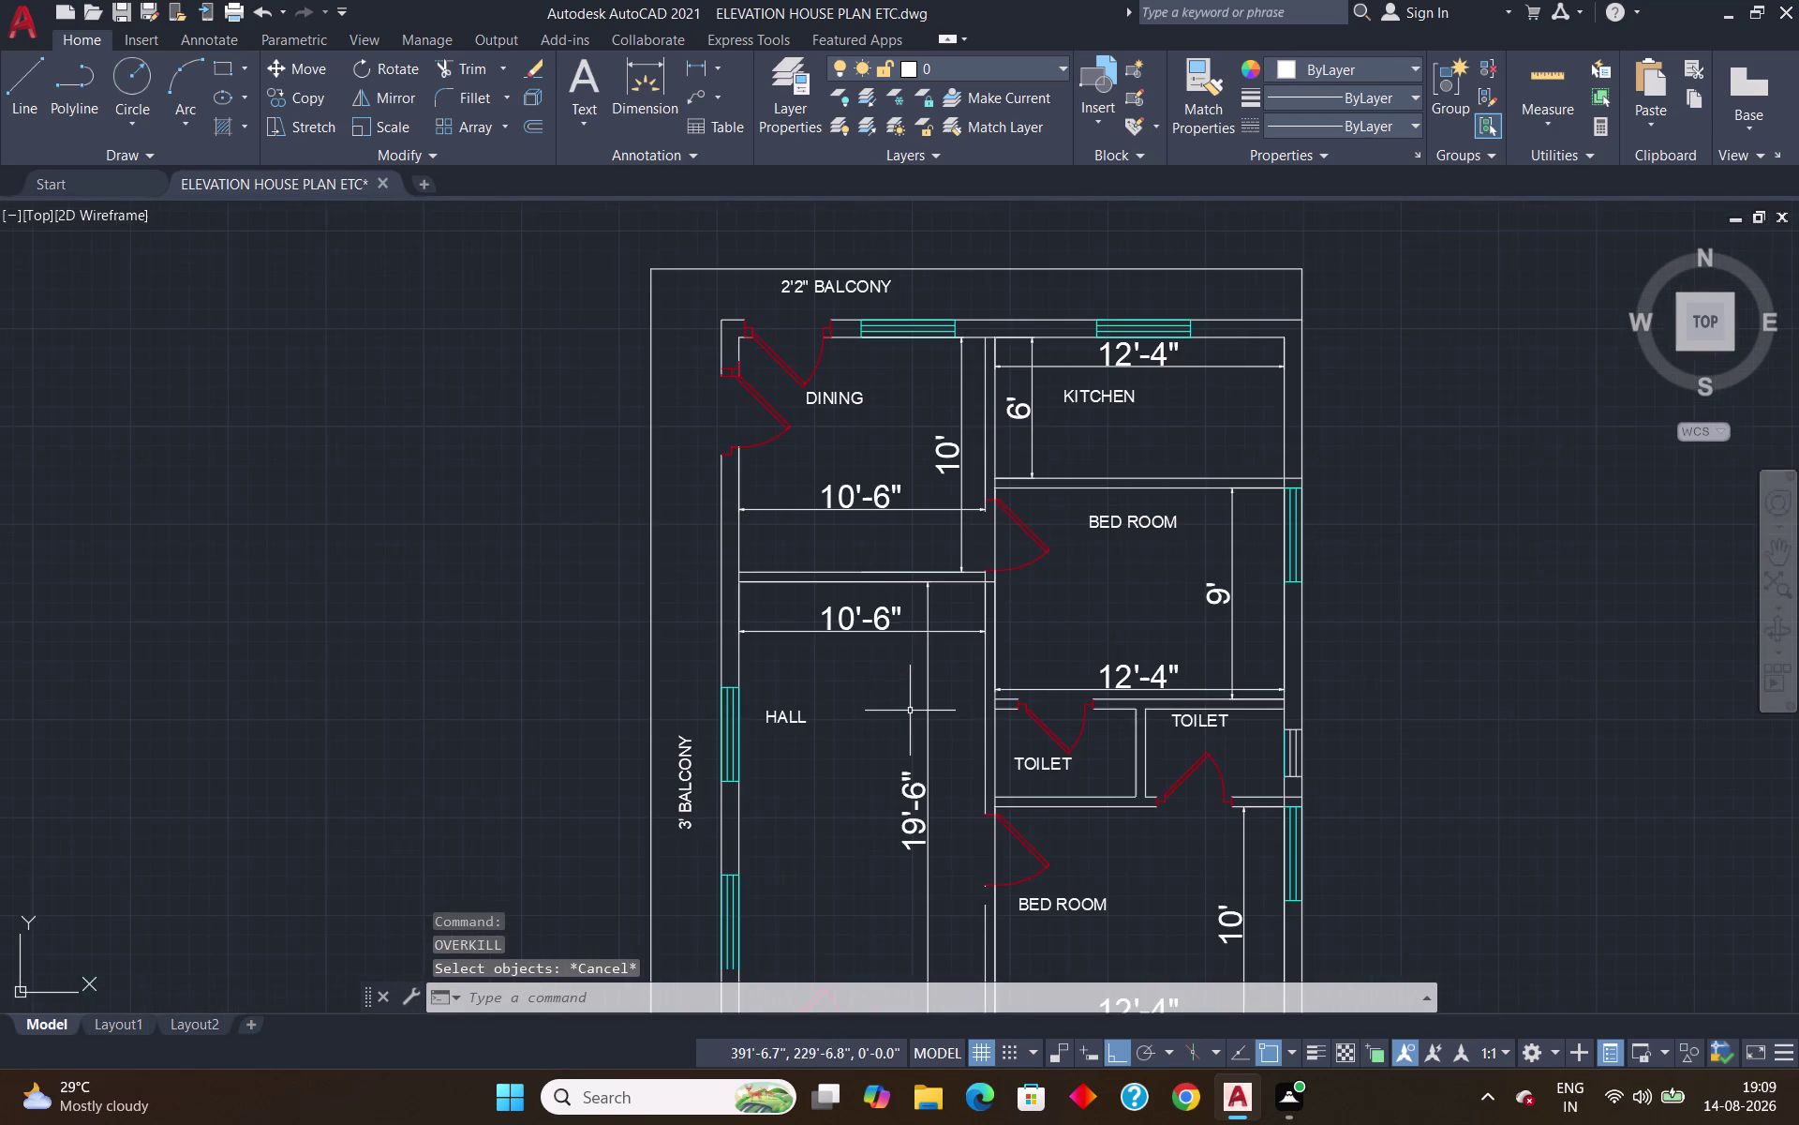
scroll(down, 3)
scroll(down, 3)
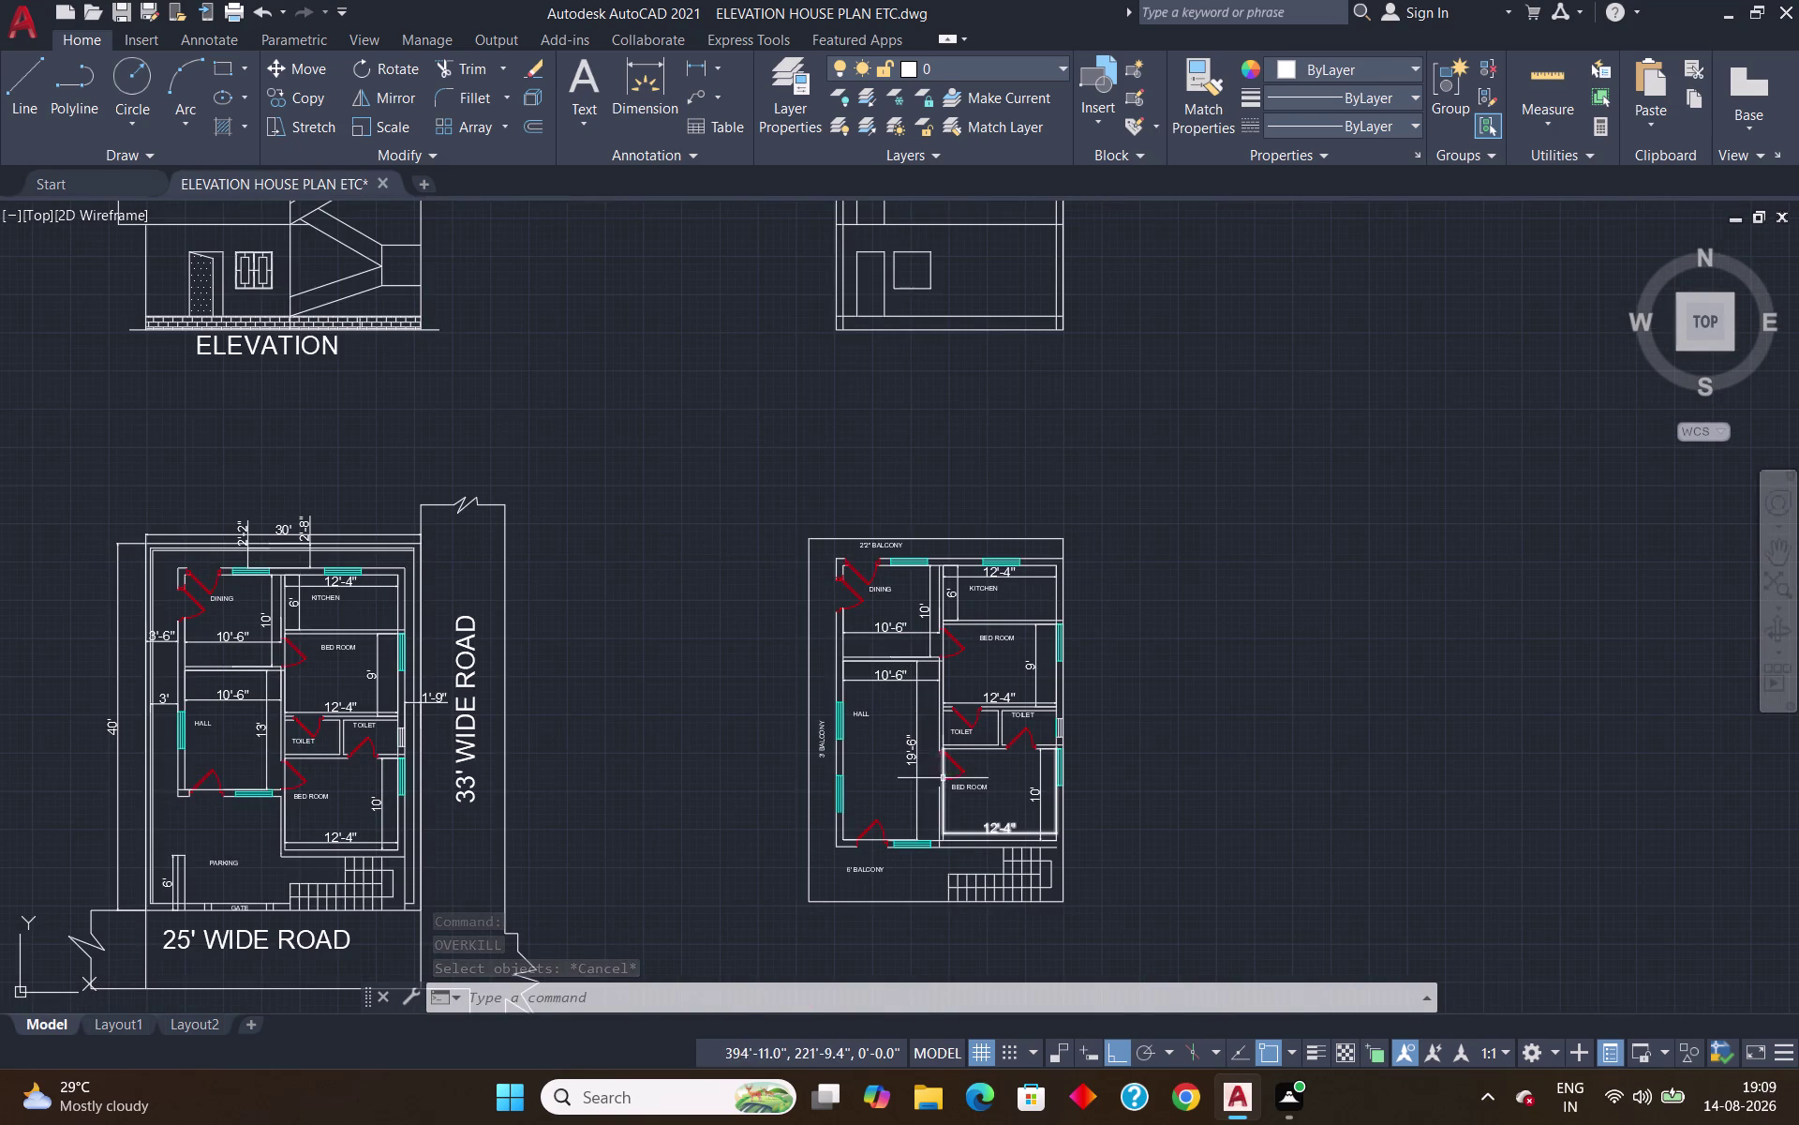
scroll(down, 3)
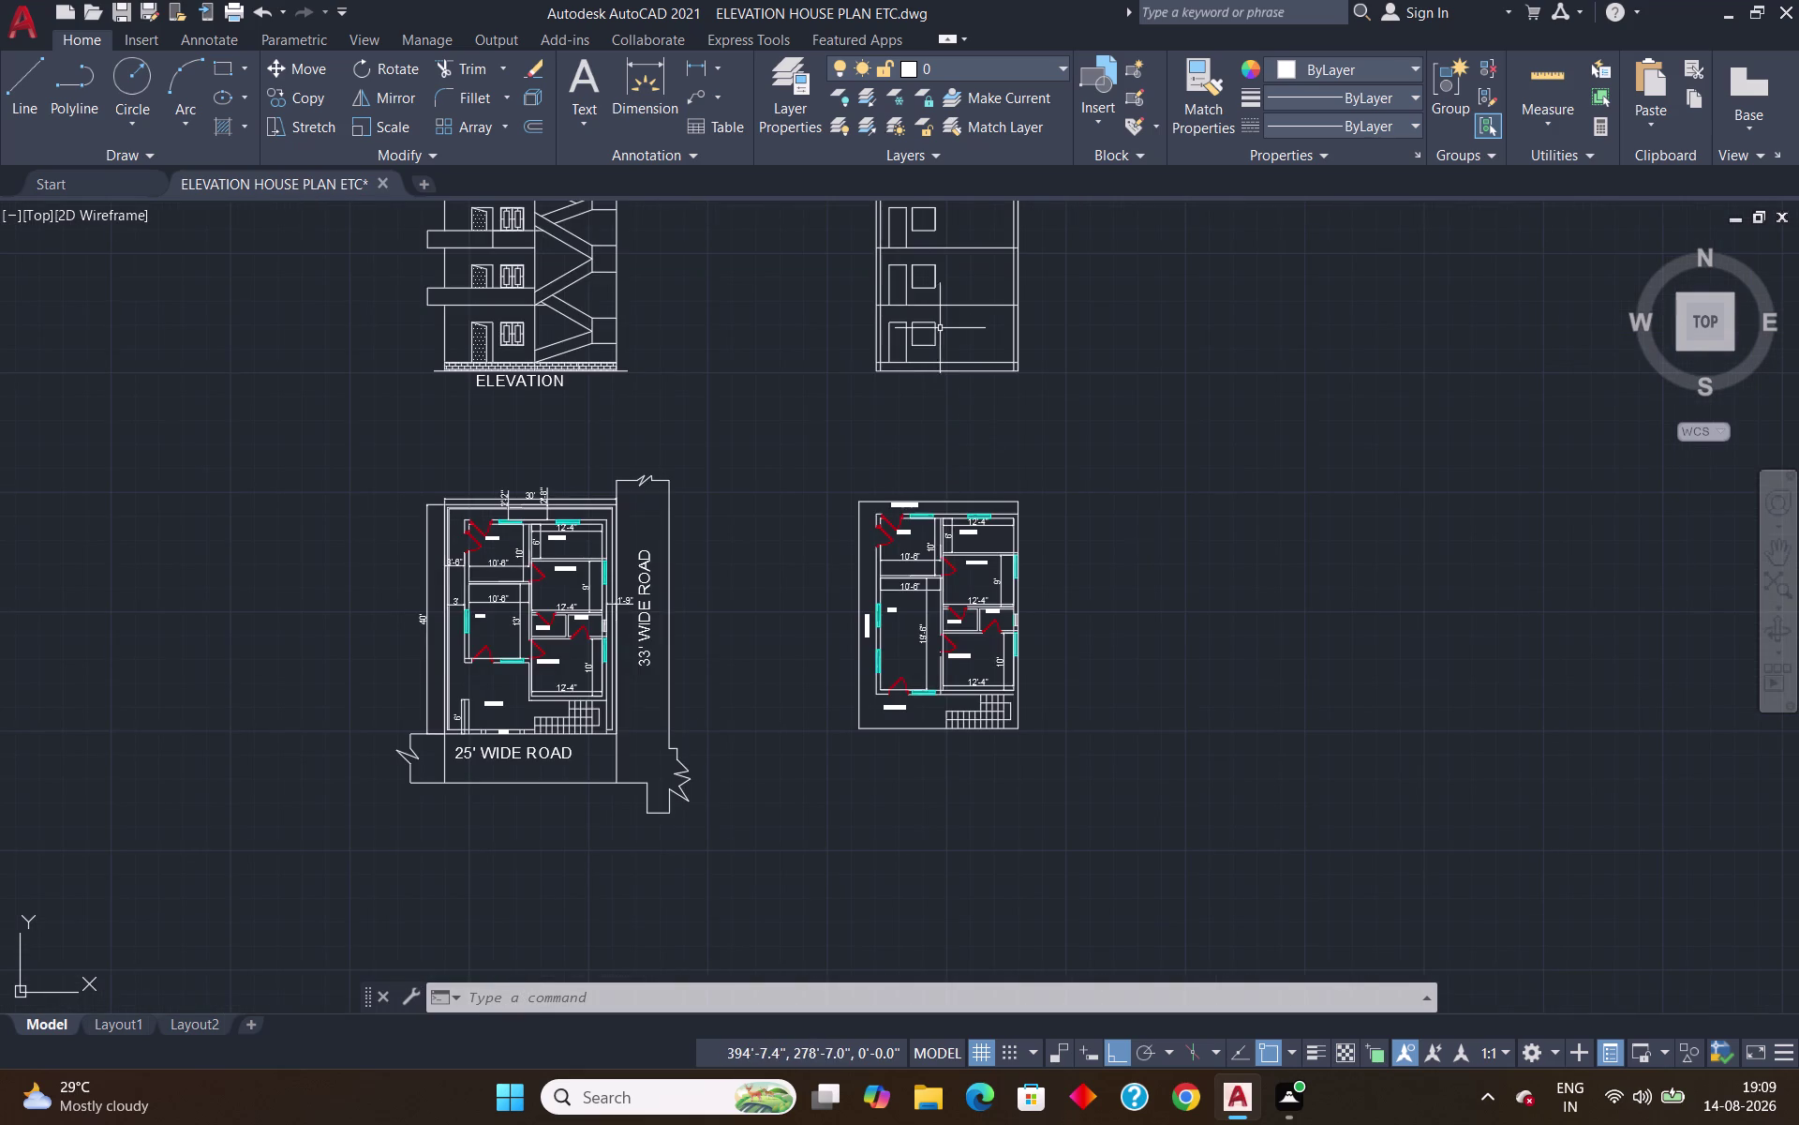
scroll(down, 3)
scroll(up, 3)
scroll(down, 3)
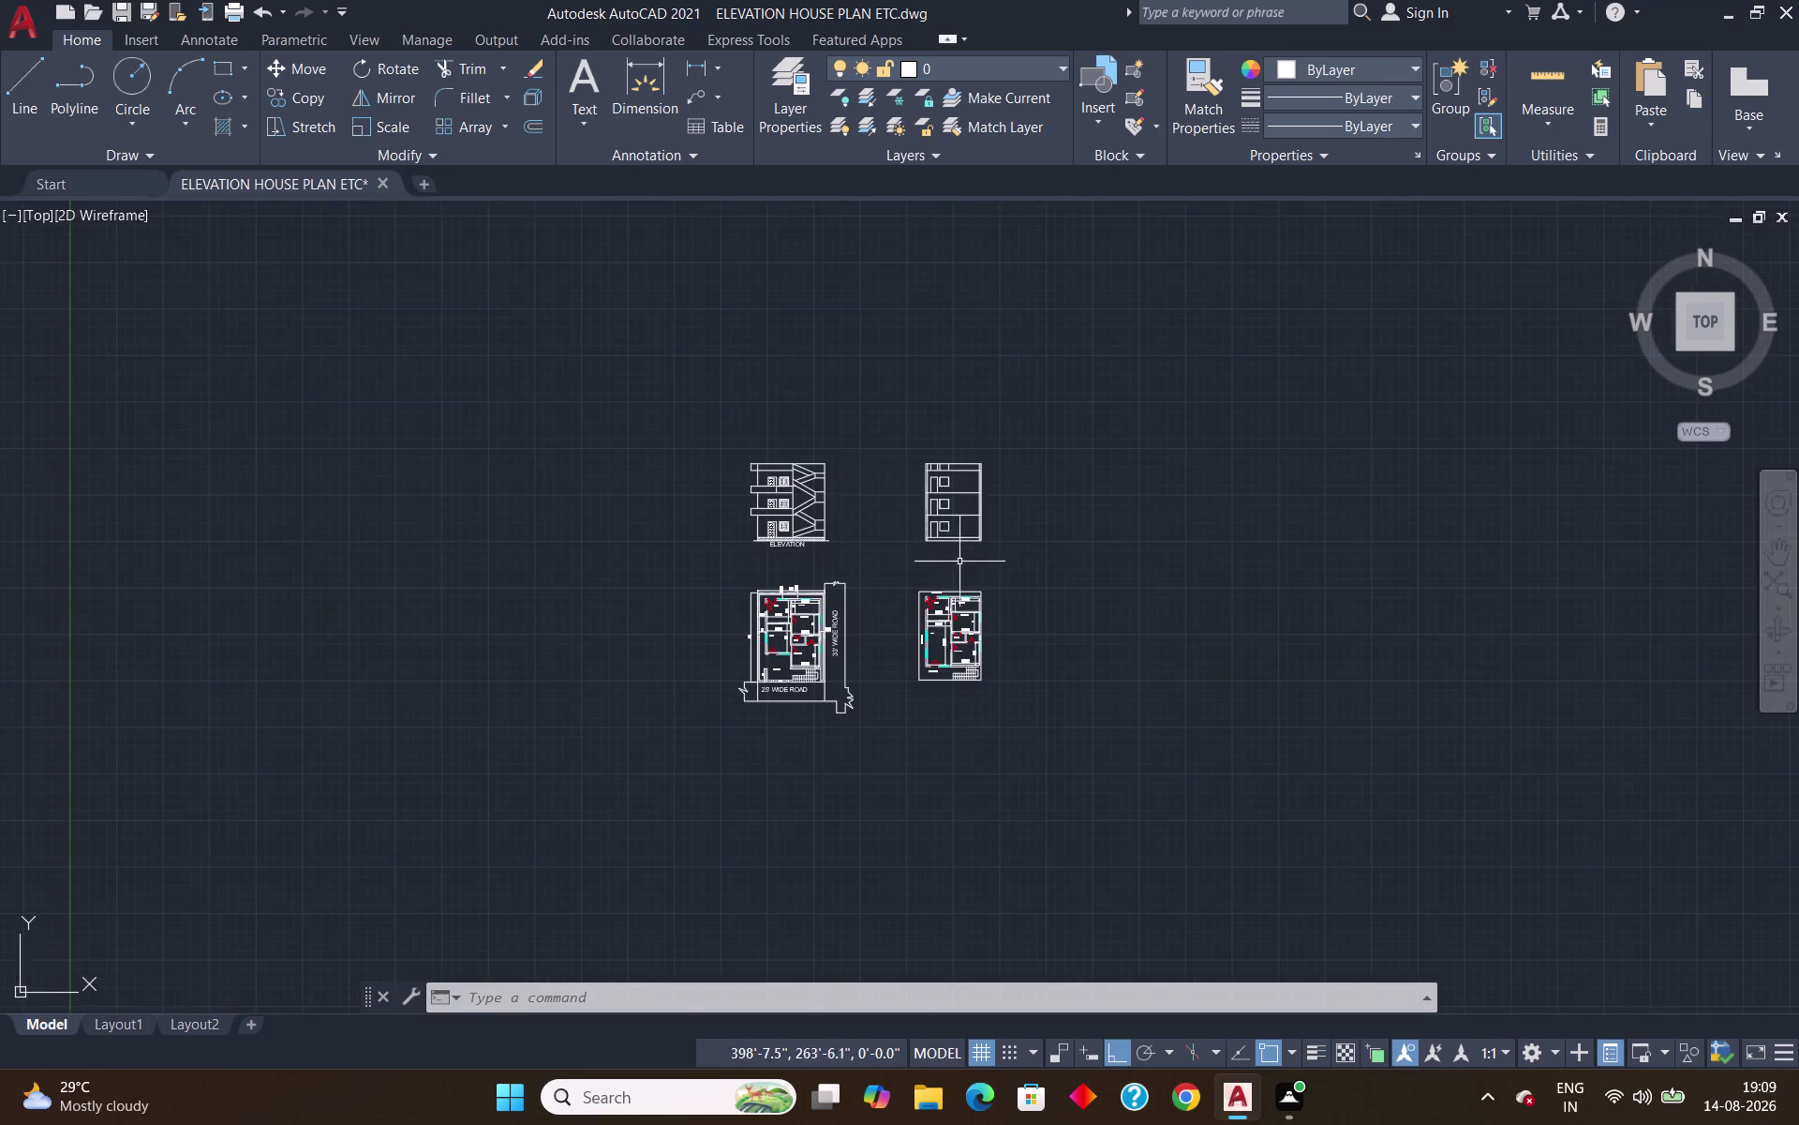
scroll(up, 3)
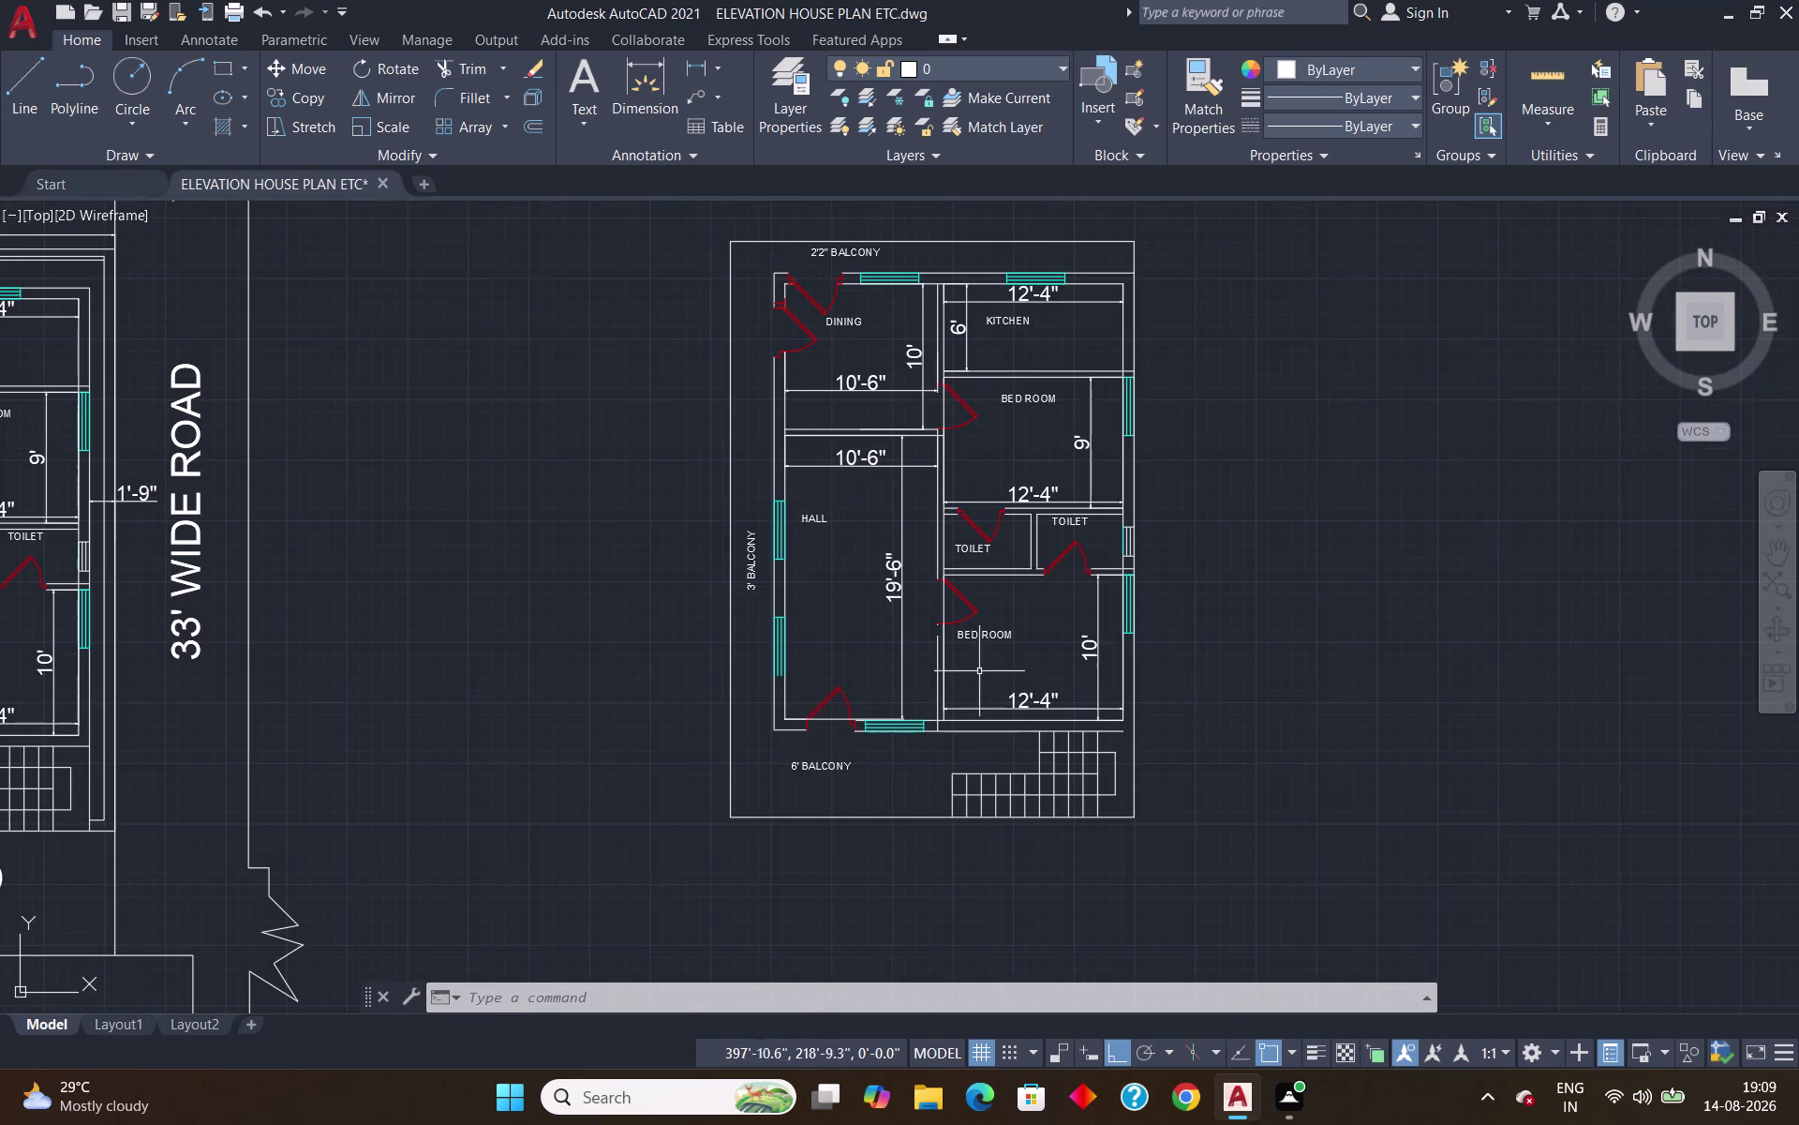
Undo the recent zooms and the OVERKILL cleanup, restoring the second floor plan's overlapping lines.
scroll(up, 3)
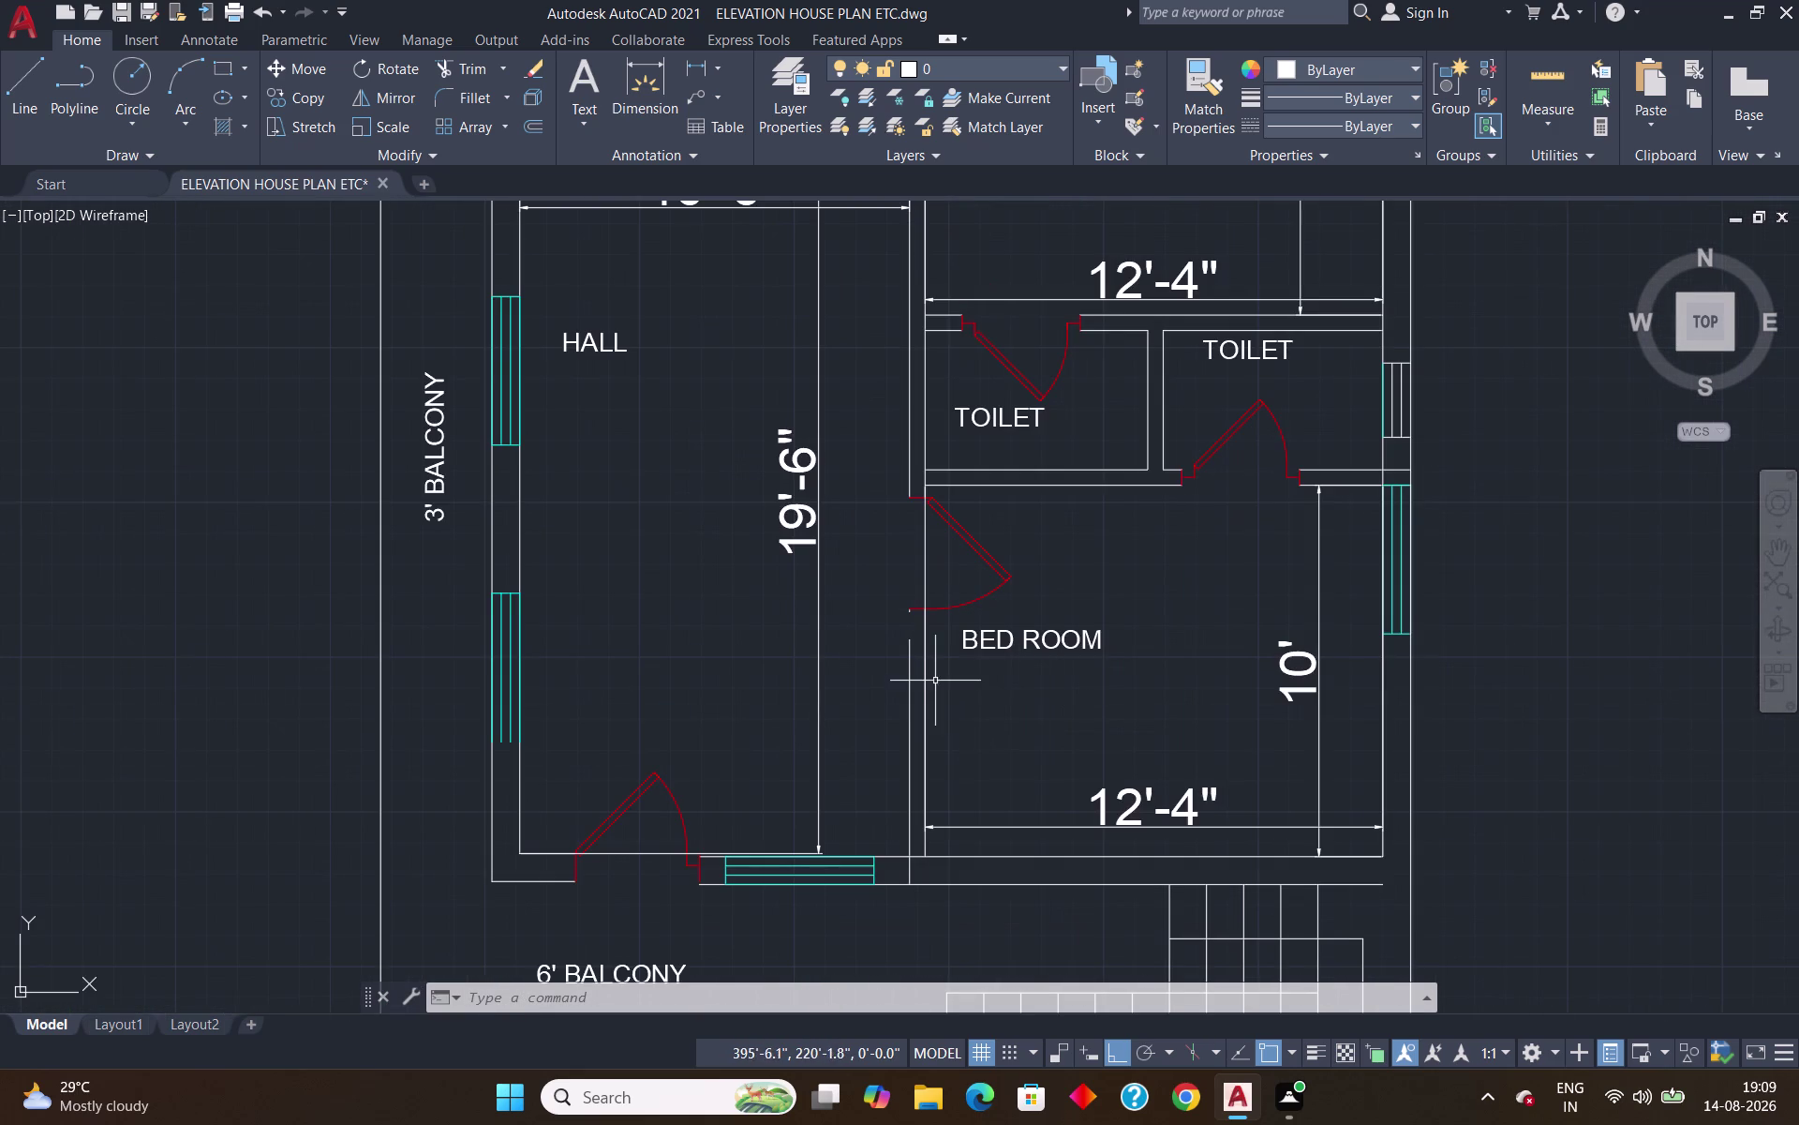
scroll(up, 3)
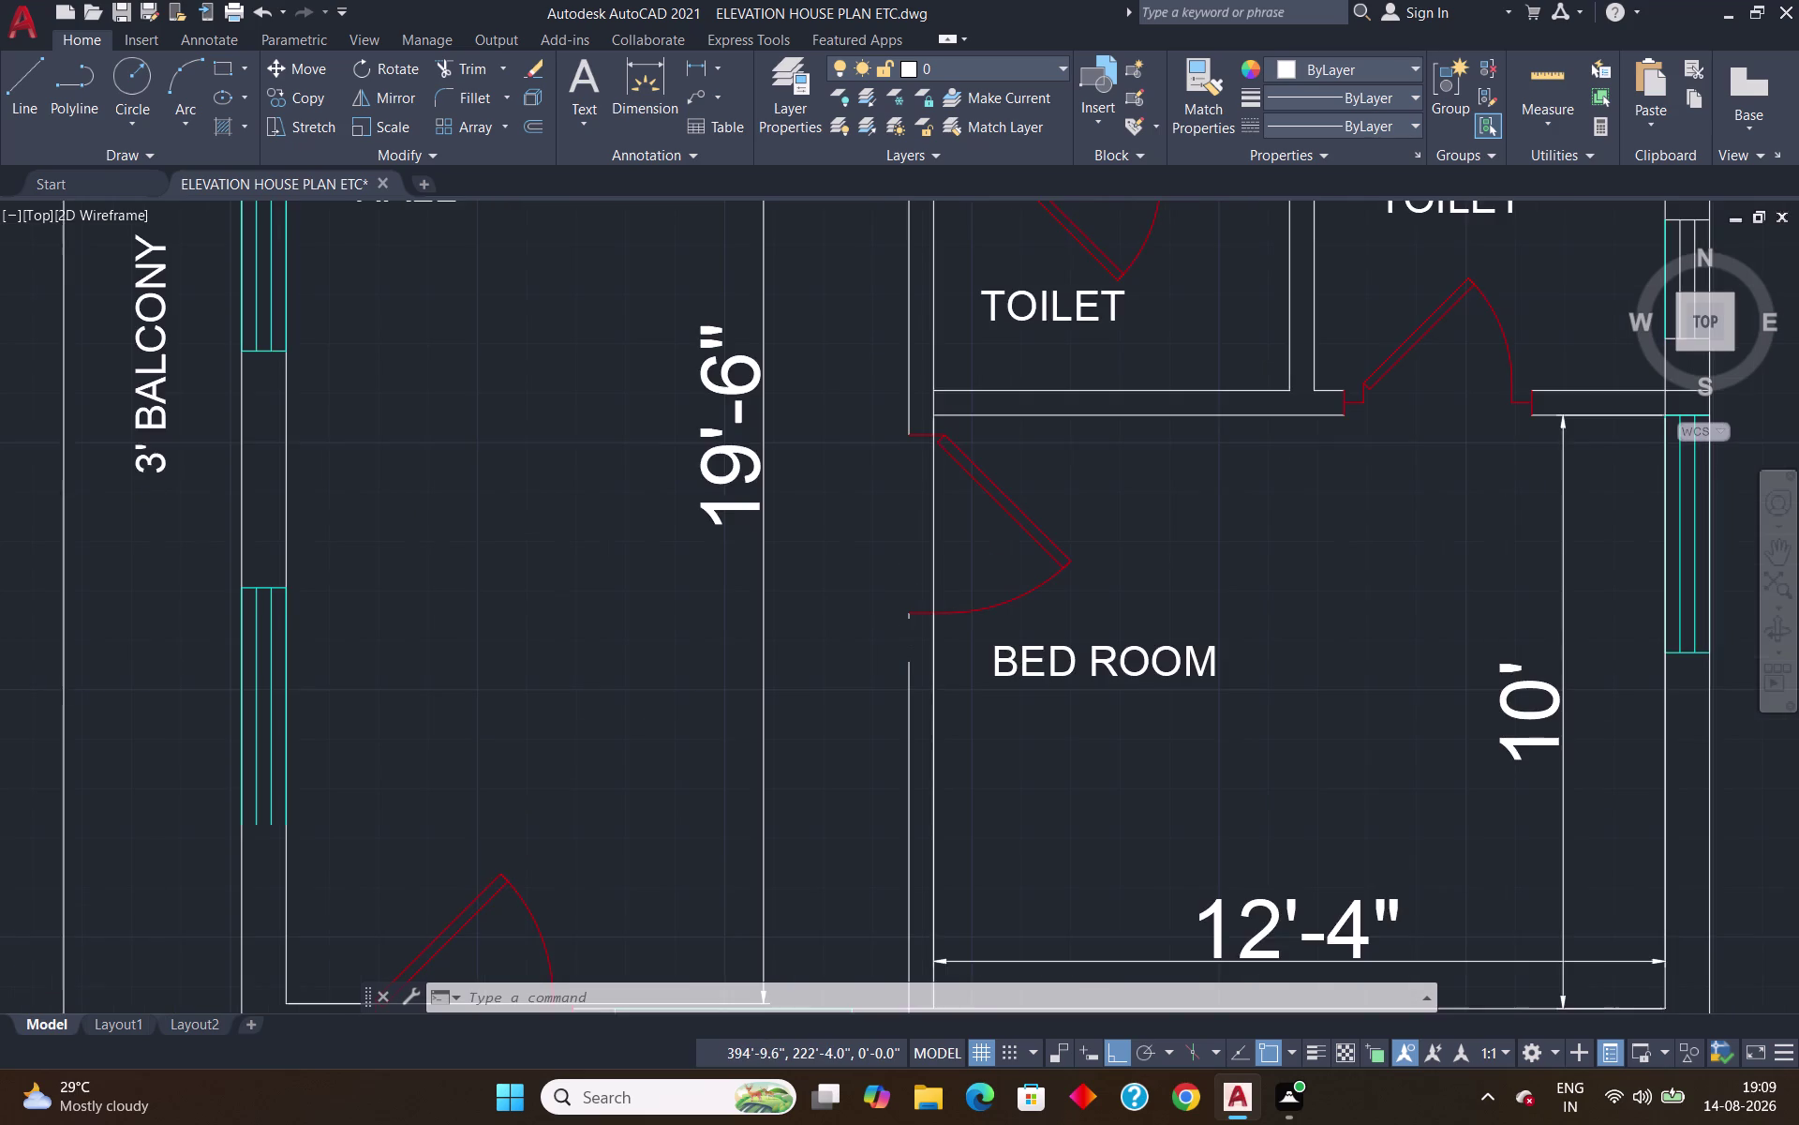
scroll(down, 3)
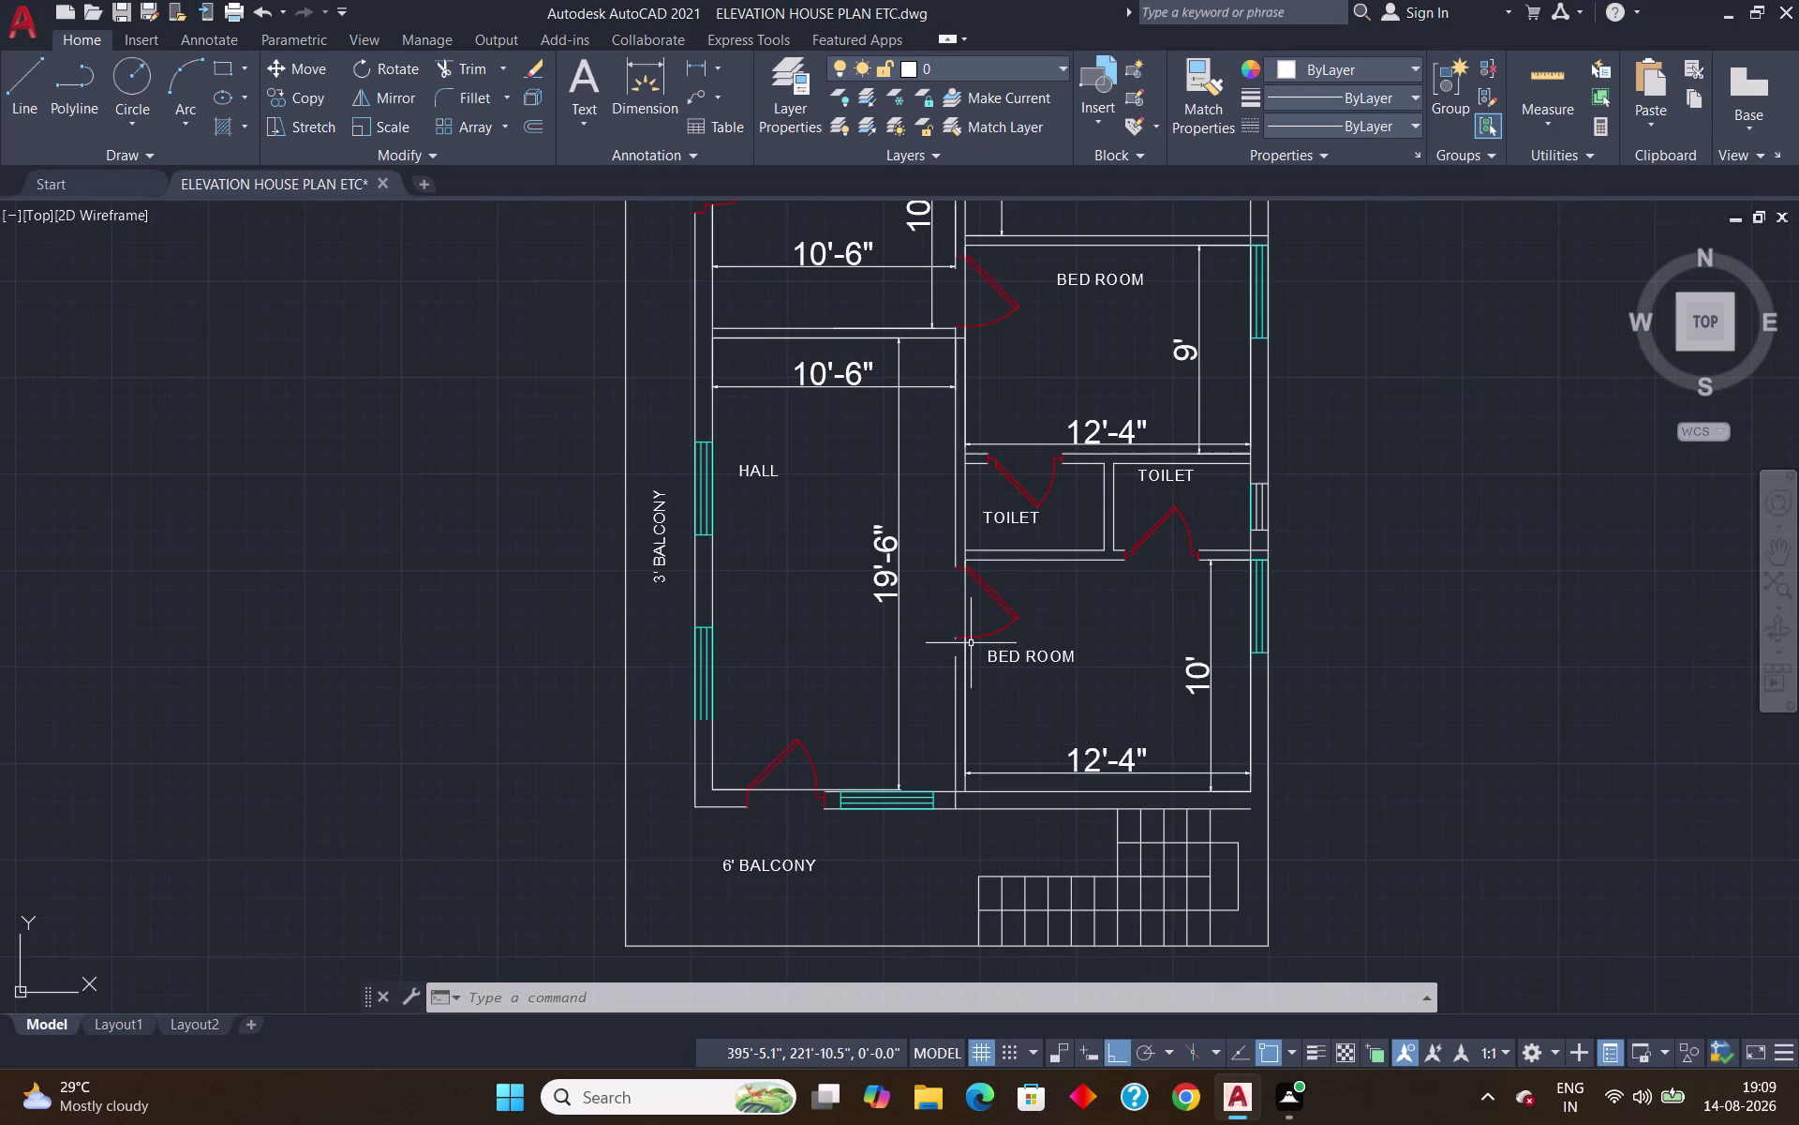
key(ctrl+z)
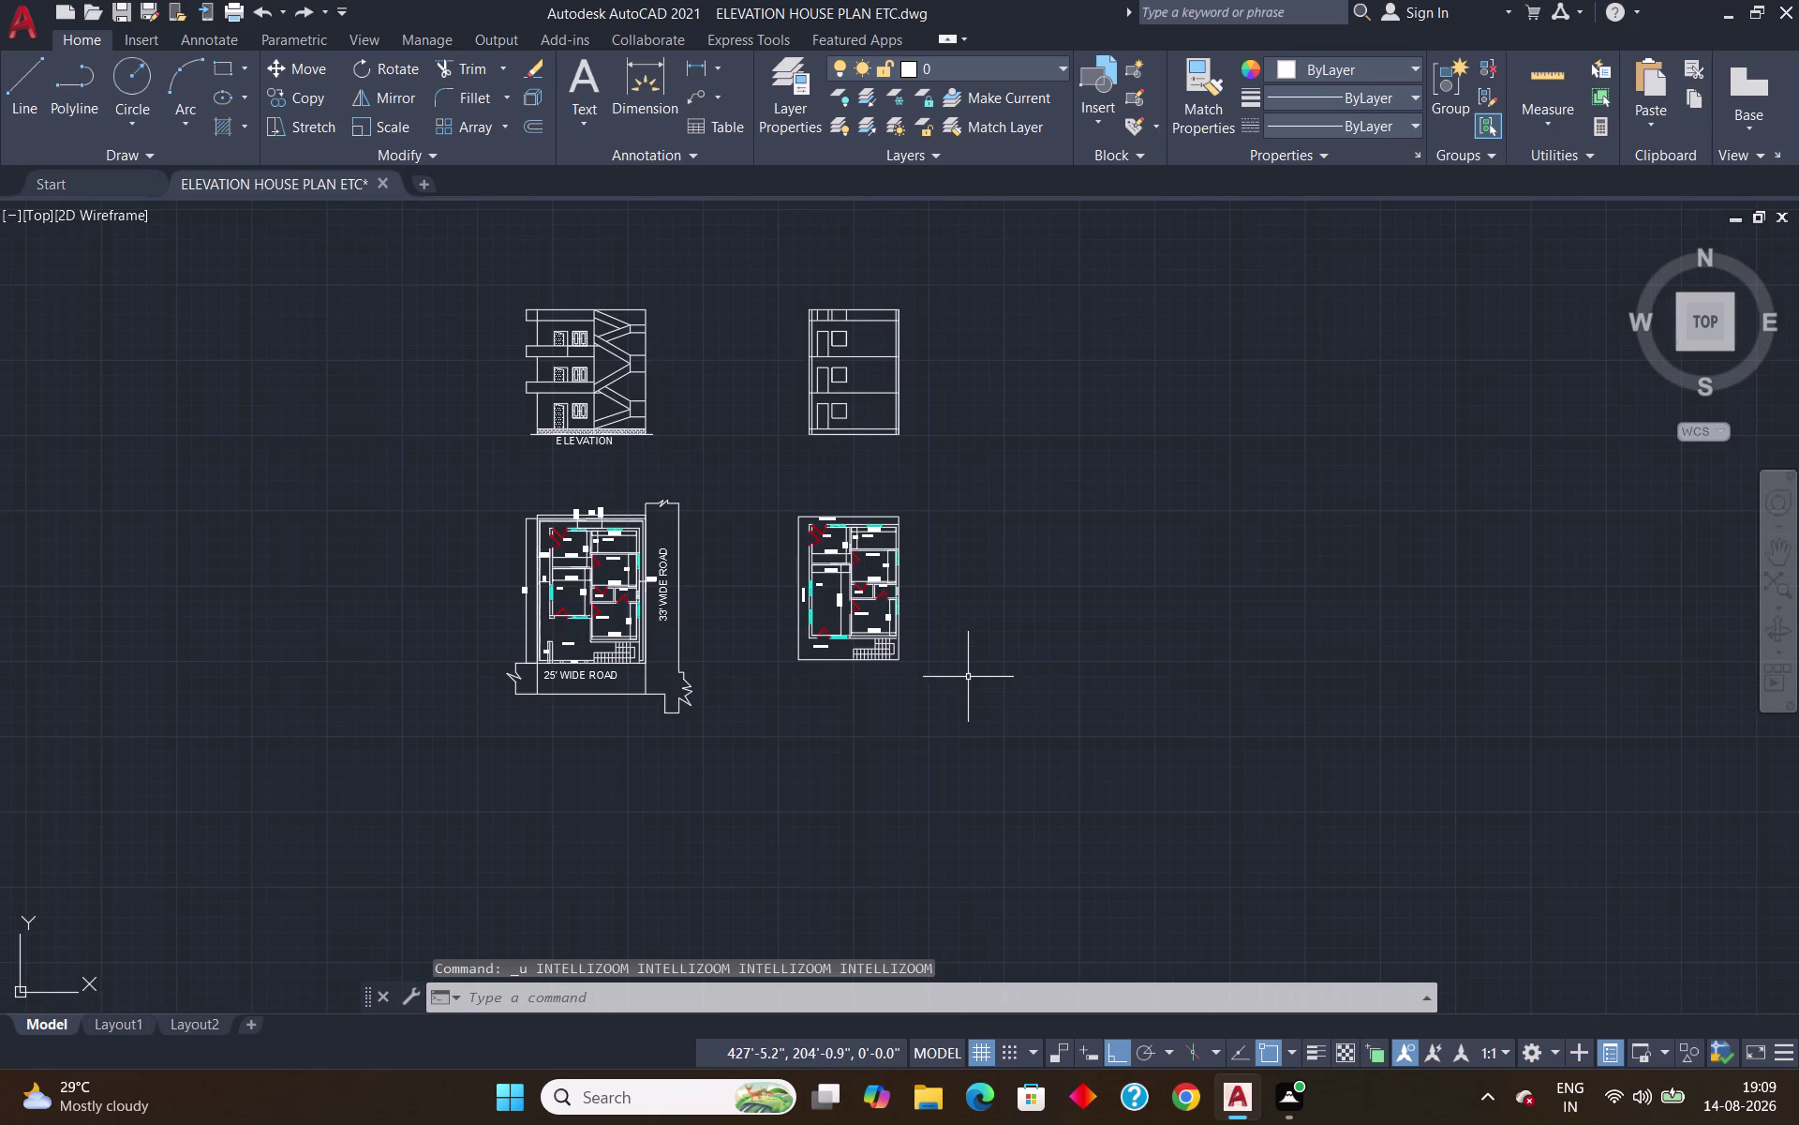
key(ctrl+z)
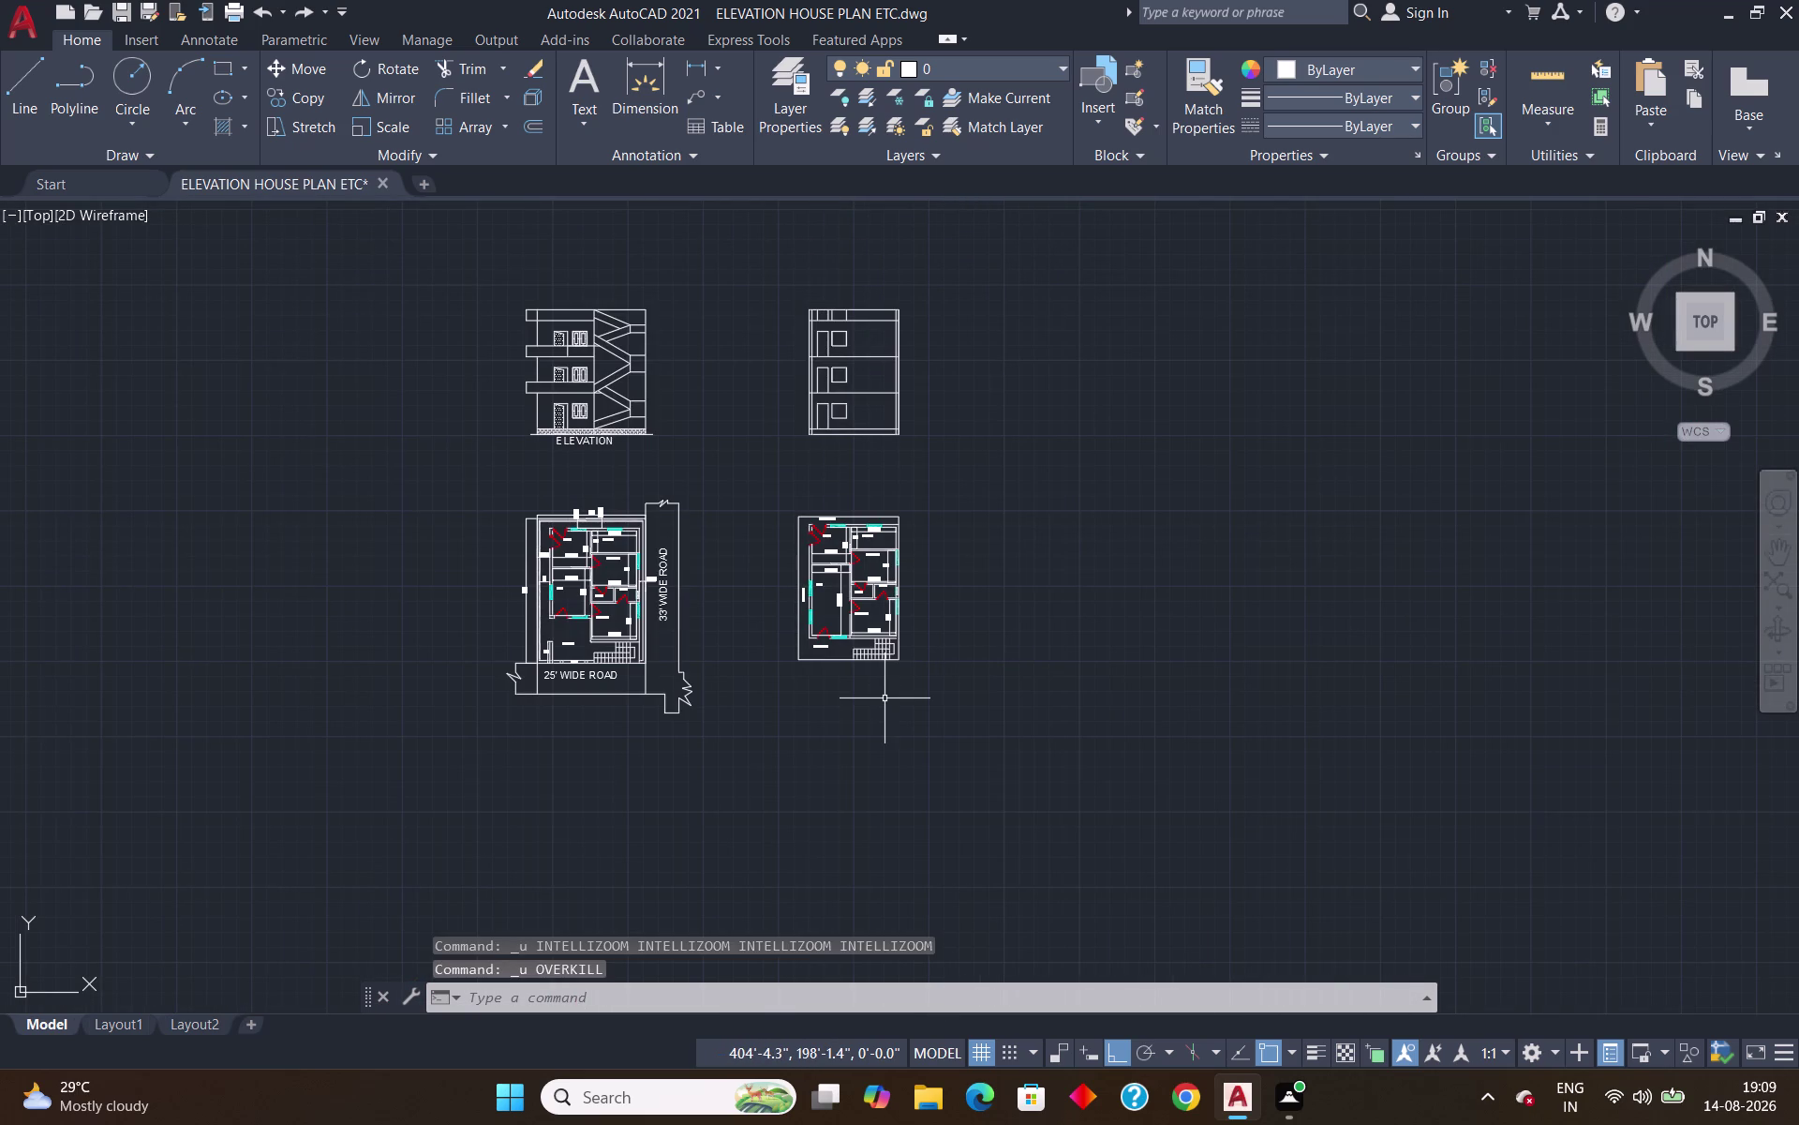
key(ctrl+z)
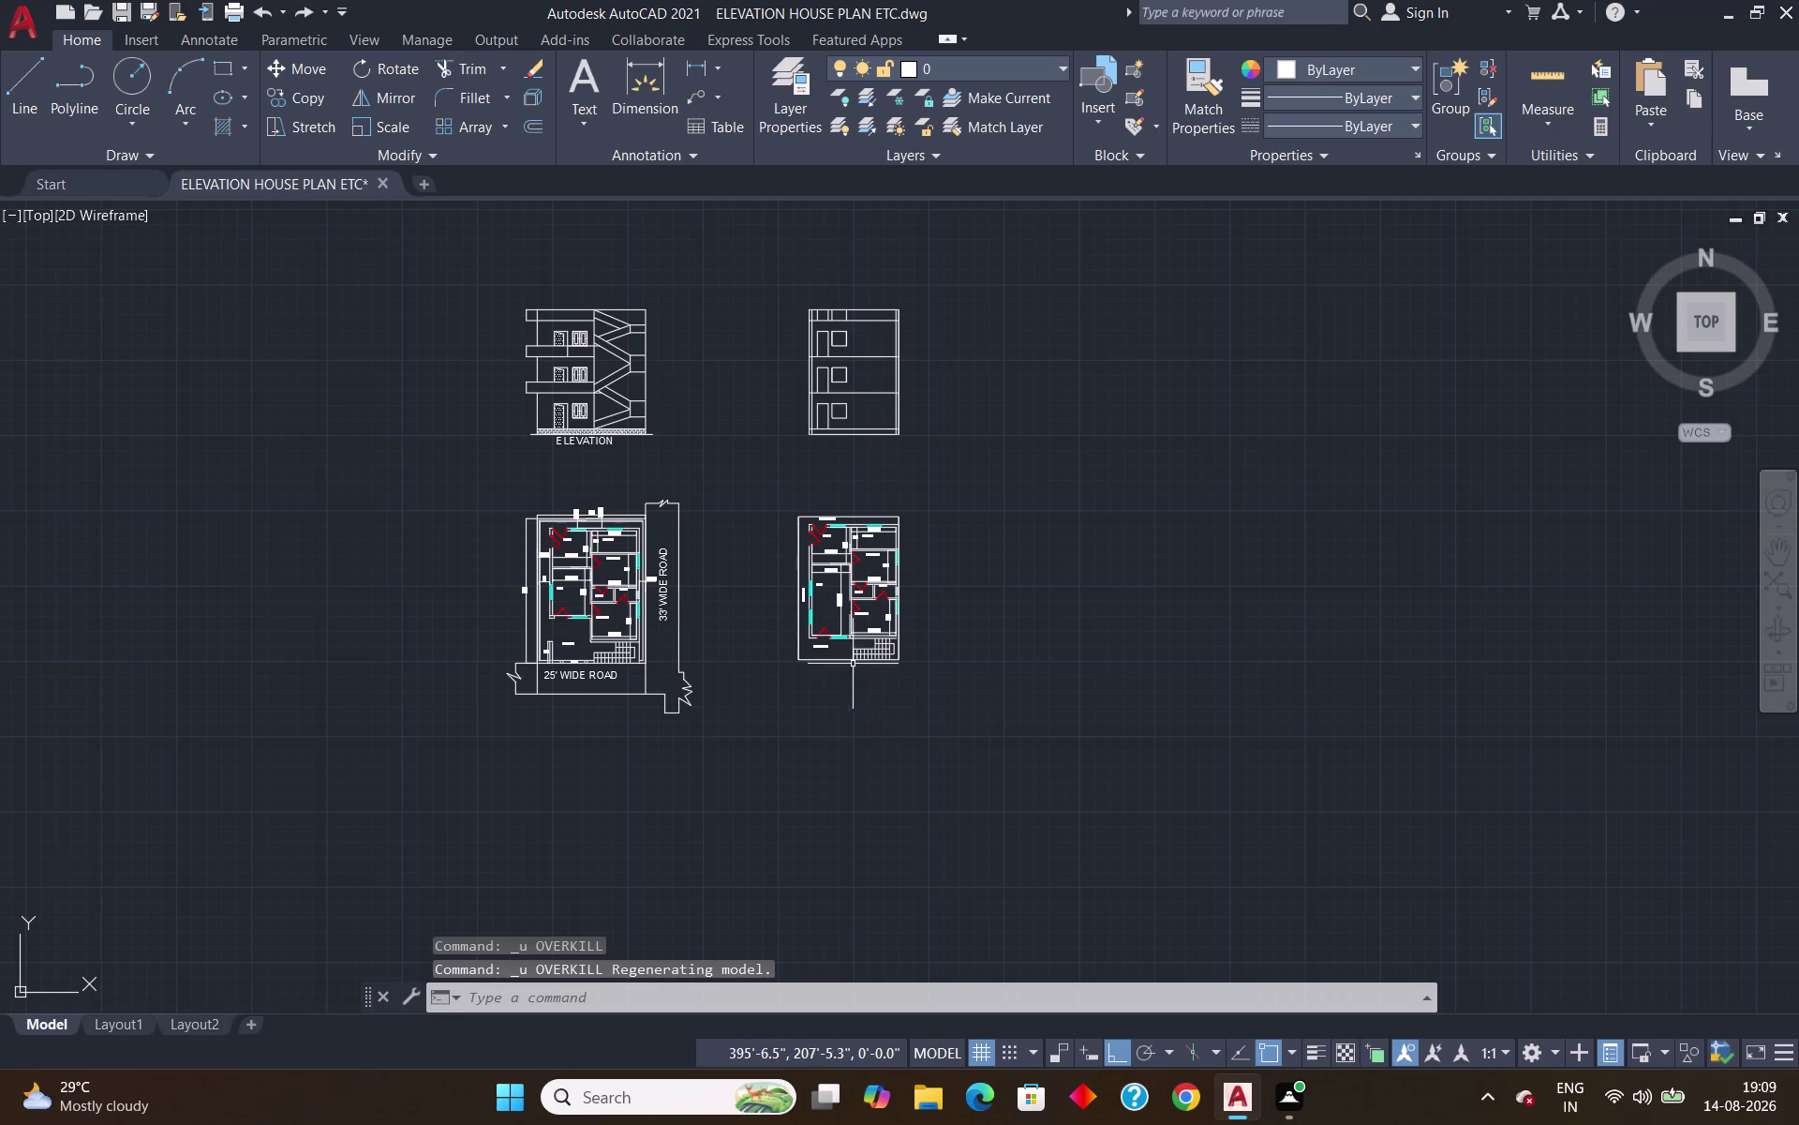
Undo more view changes and pan back to the second floor plan.
scroll(up, 3)
scroll(down, 3)
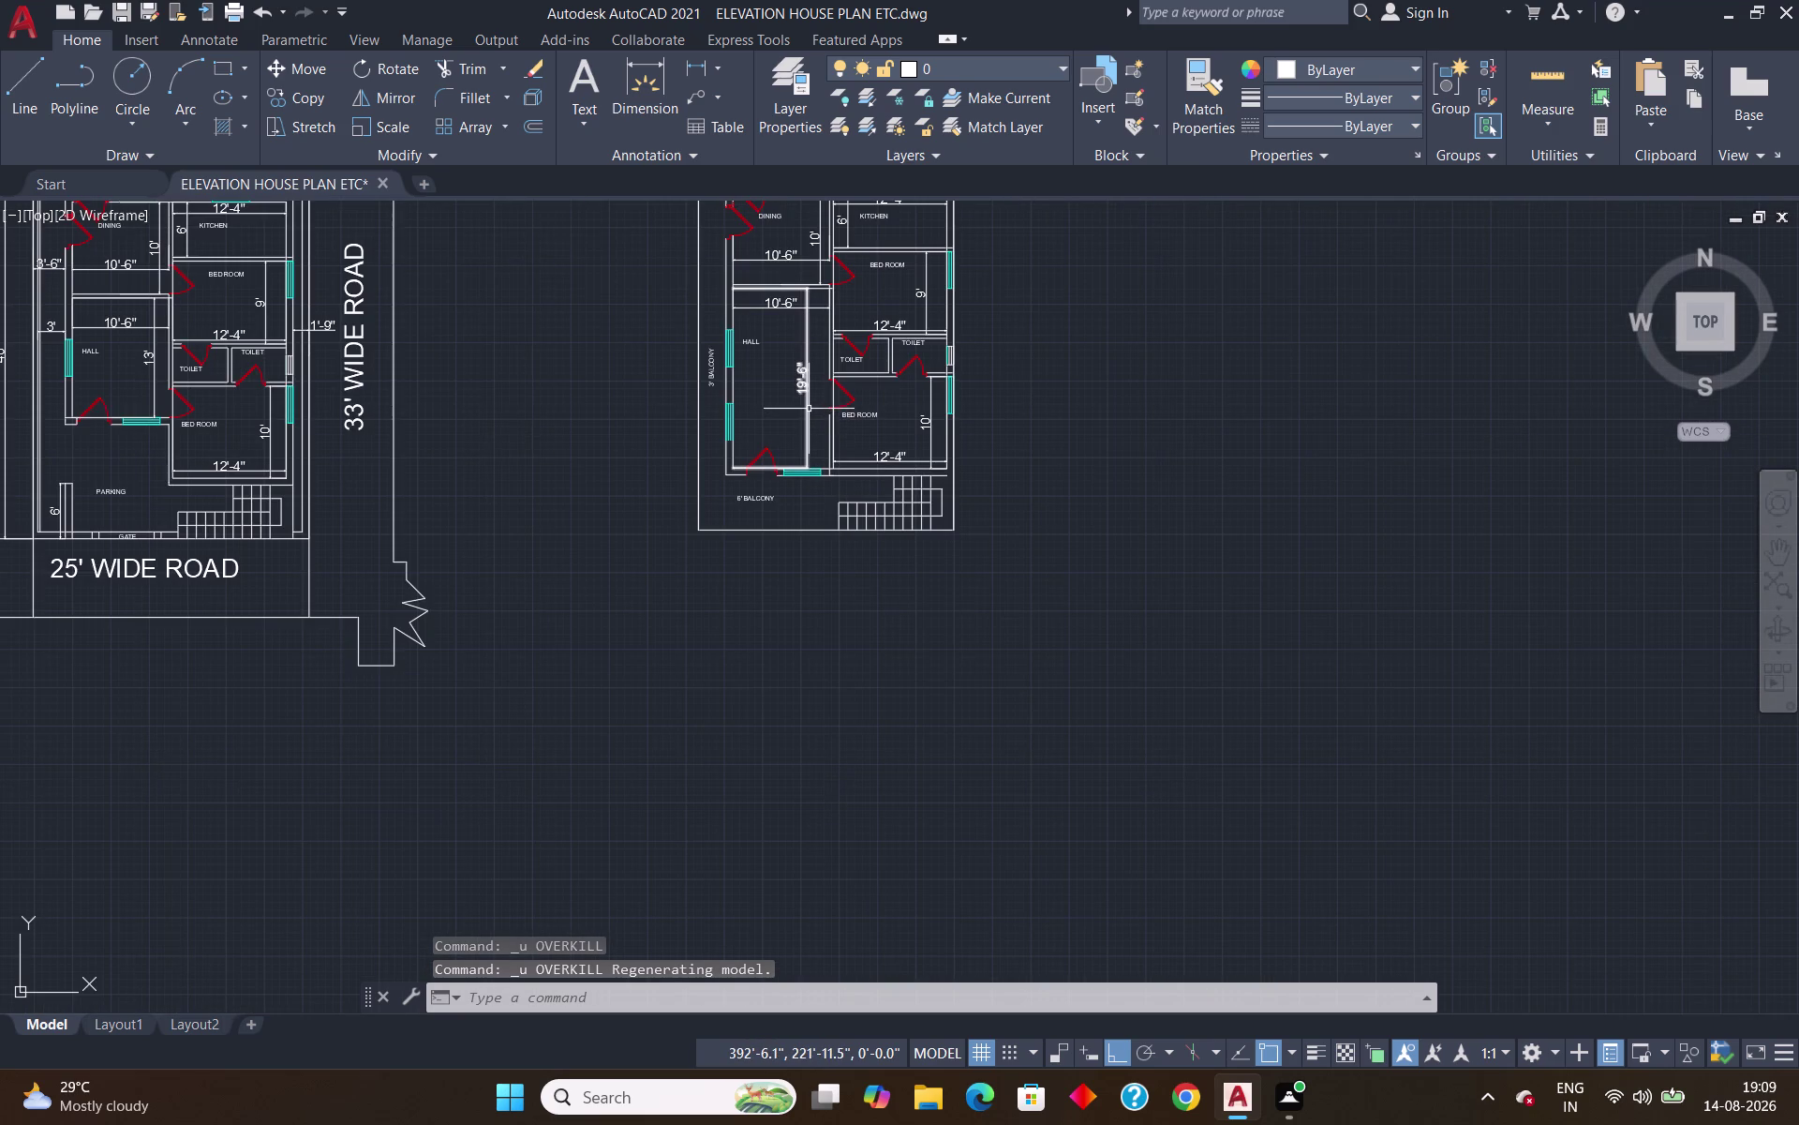
key(ctrl+z)
scroll(down, 3)
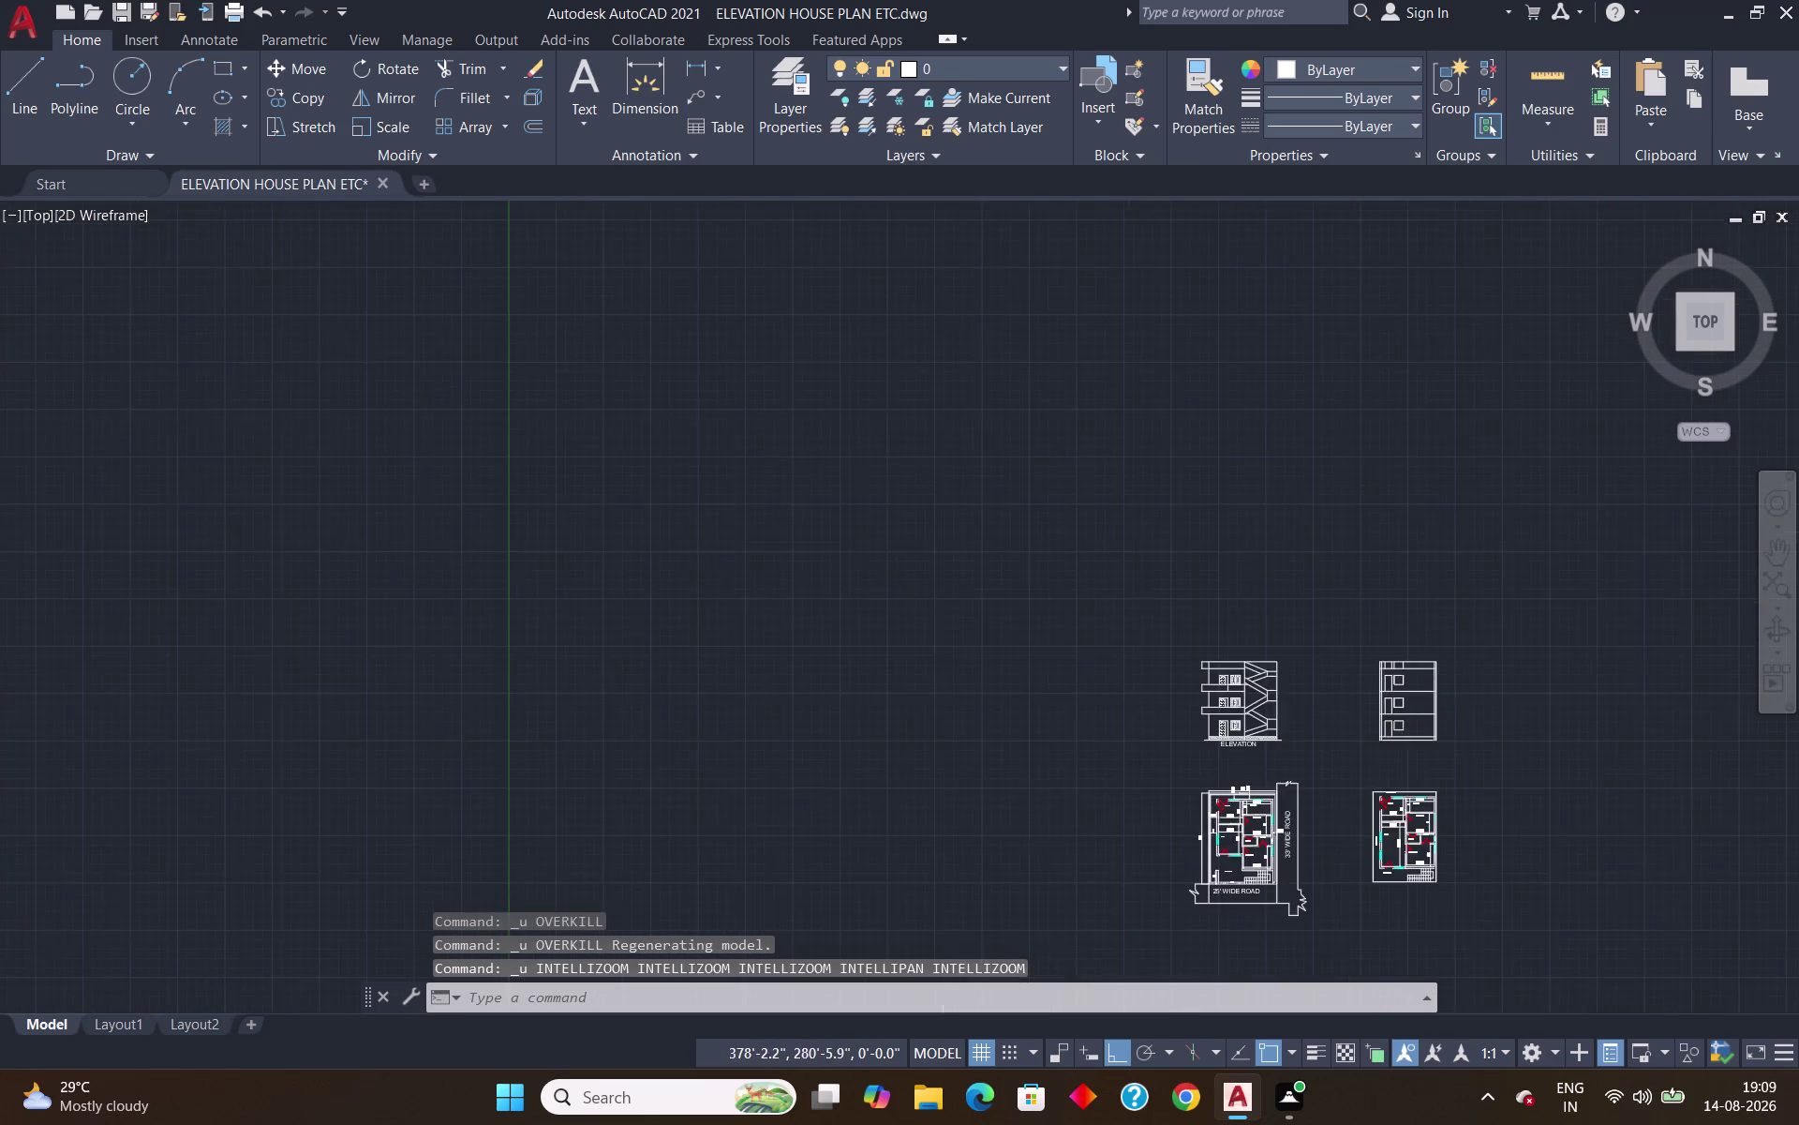
scroll(down, 3)
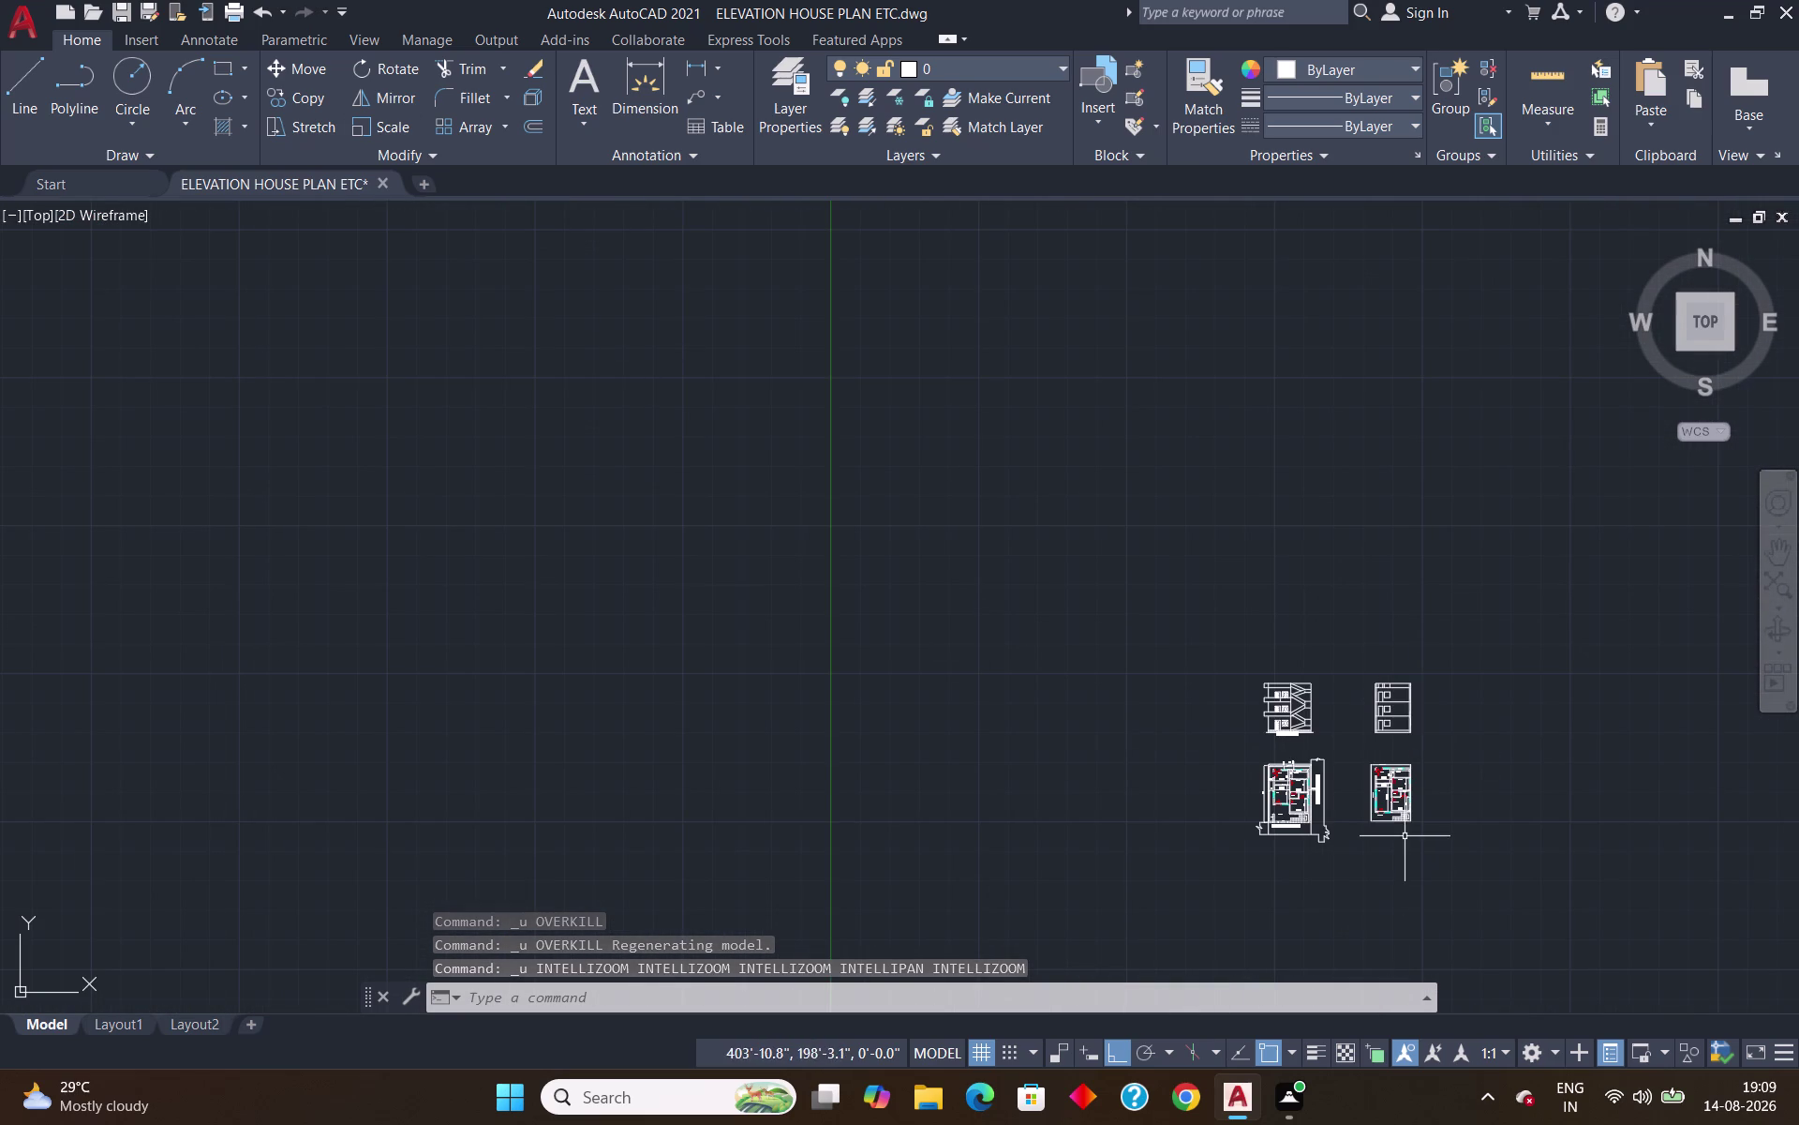
scroll(up, 3)
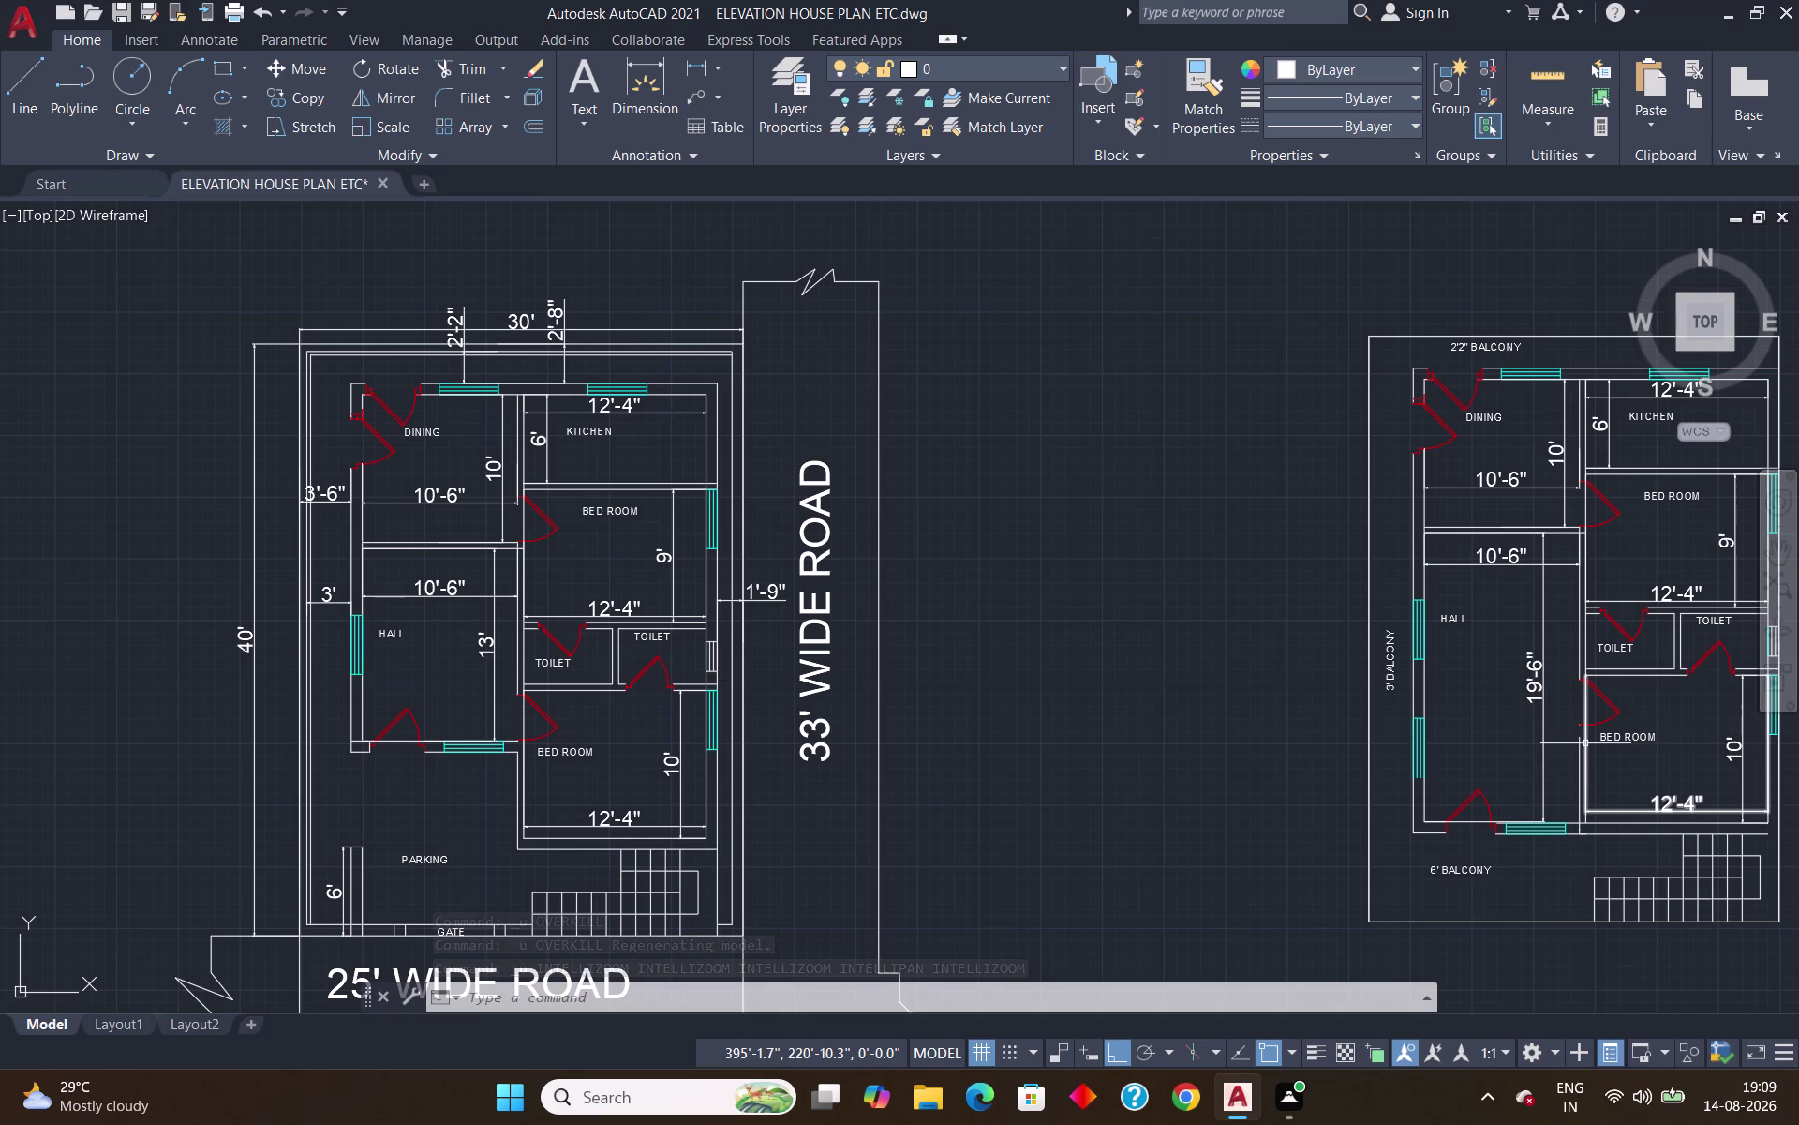
middle_drag(1584, 745, 1024, 757)
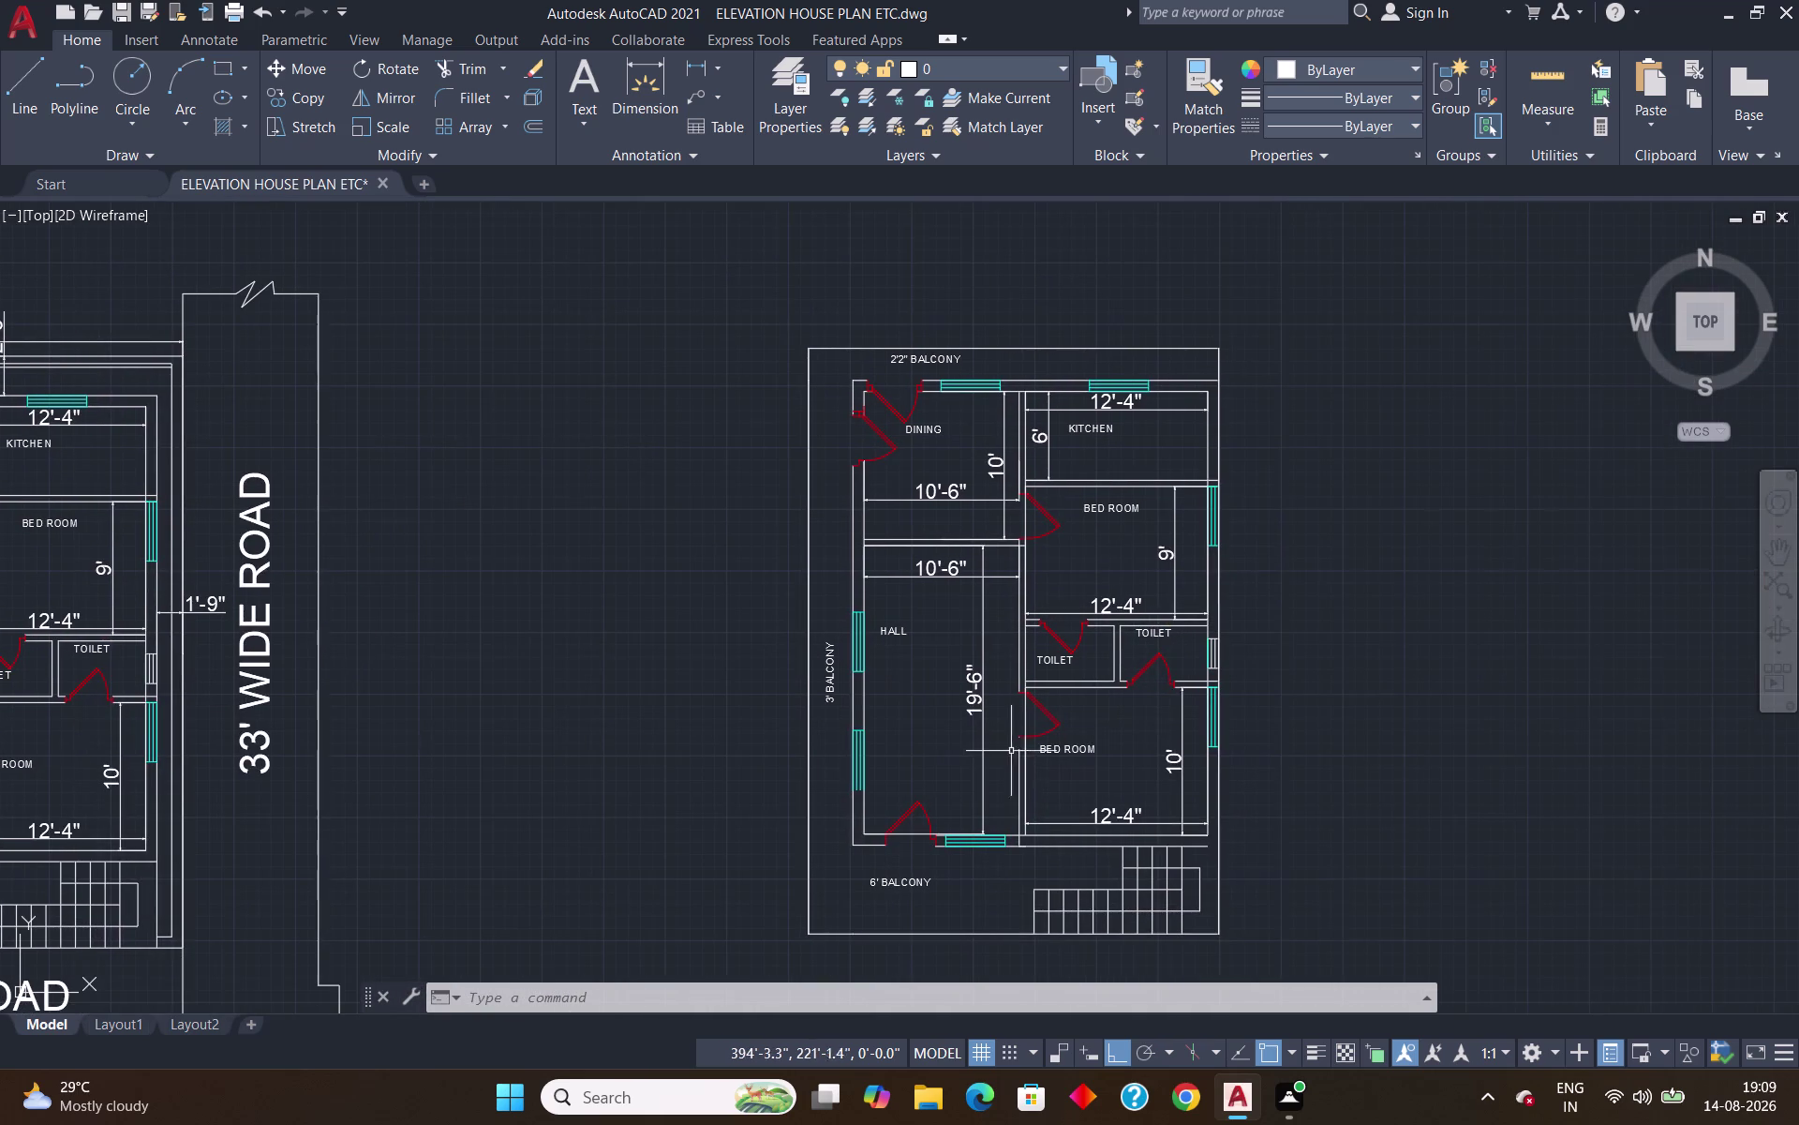
scroll(up, 3)
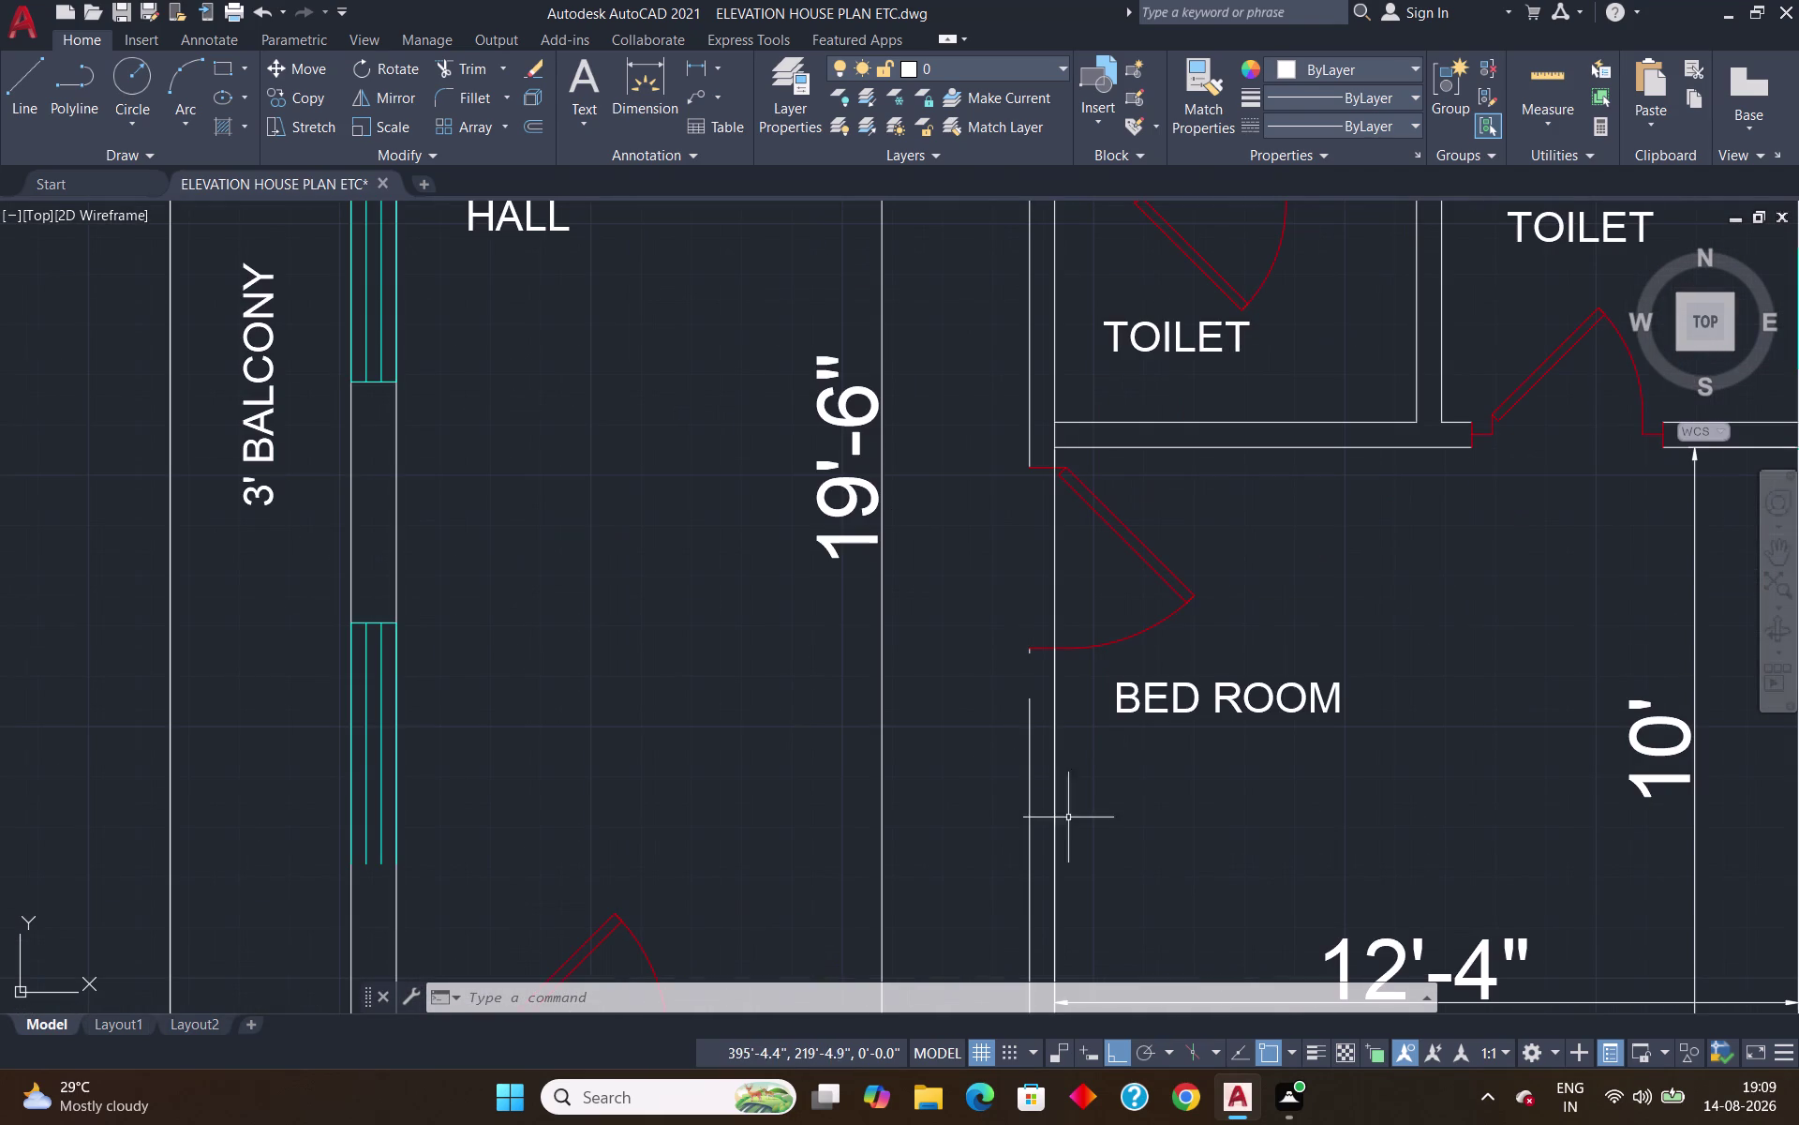
Start a line at the bedroom wall end, then cancel it without placing an endpoint.
key(l)
key(Return)
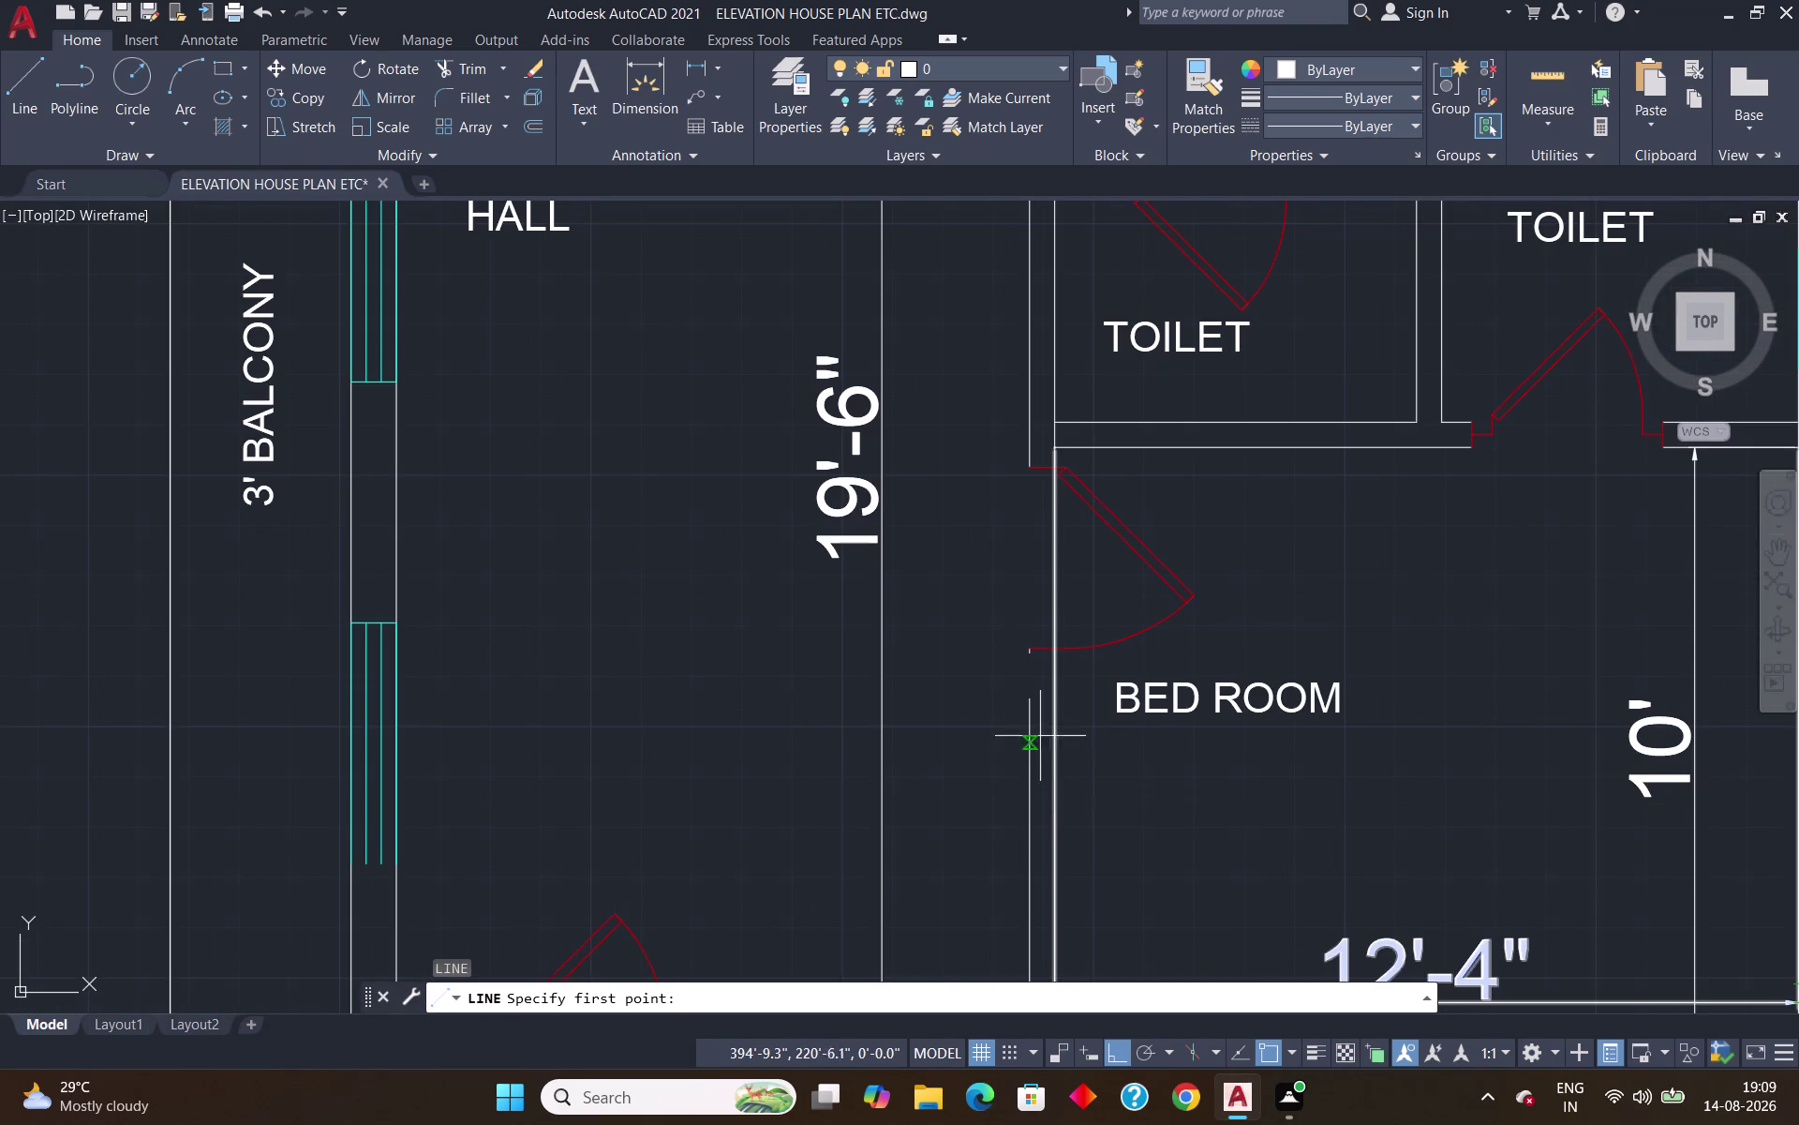
click(1032, 703)
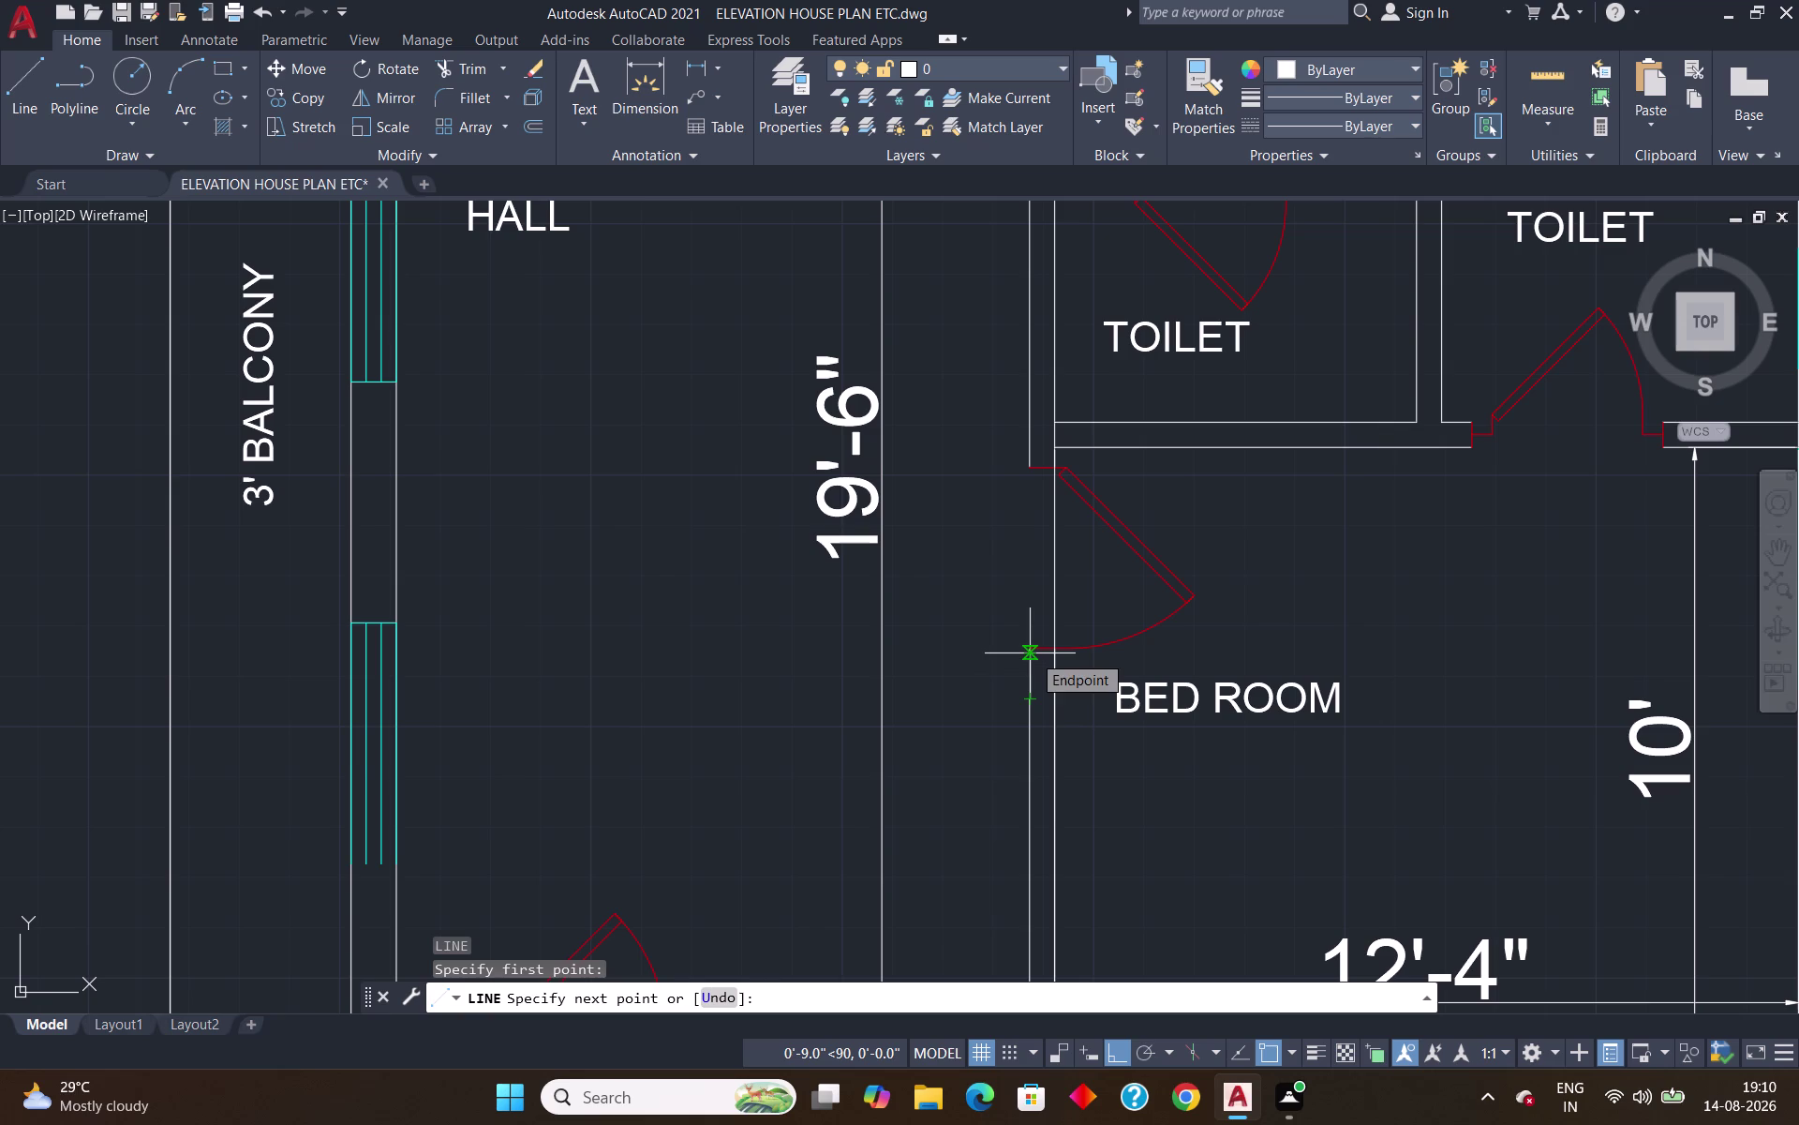
key(Return)
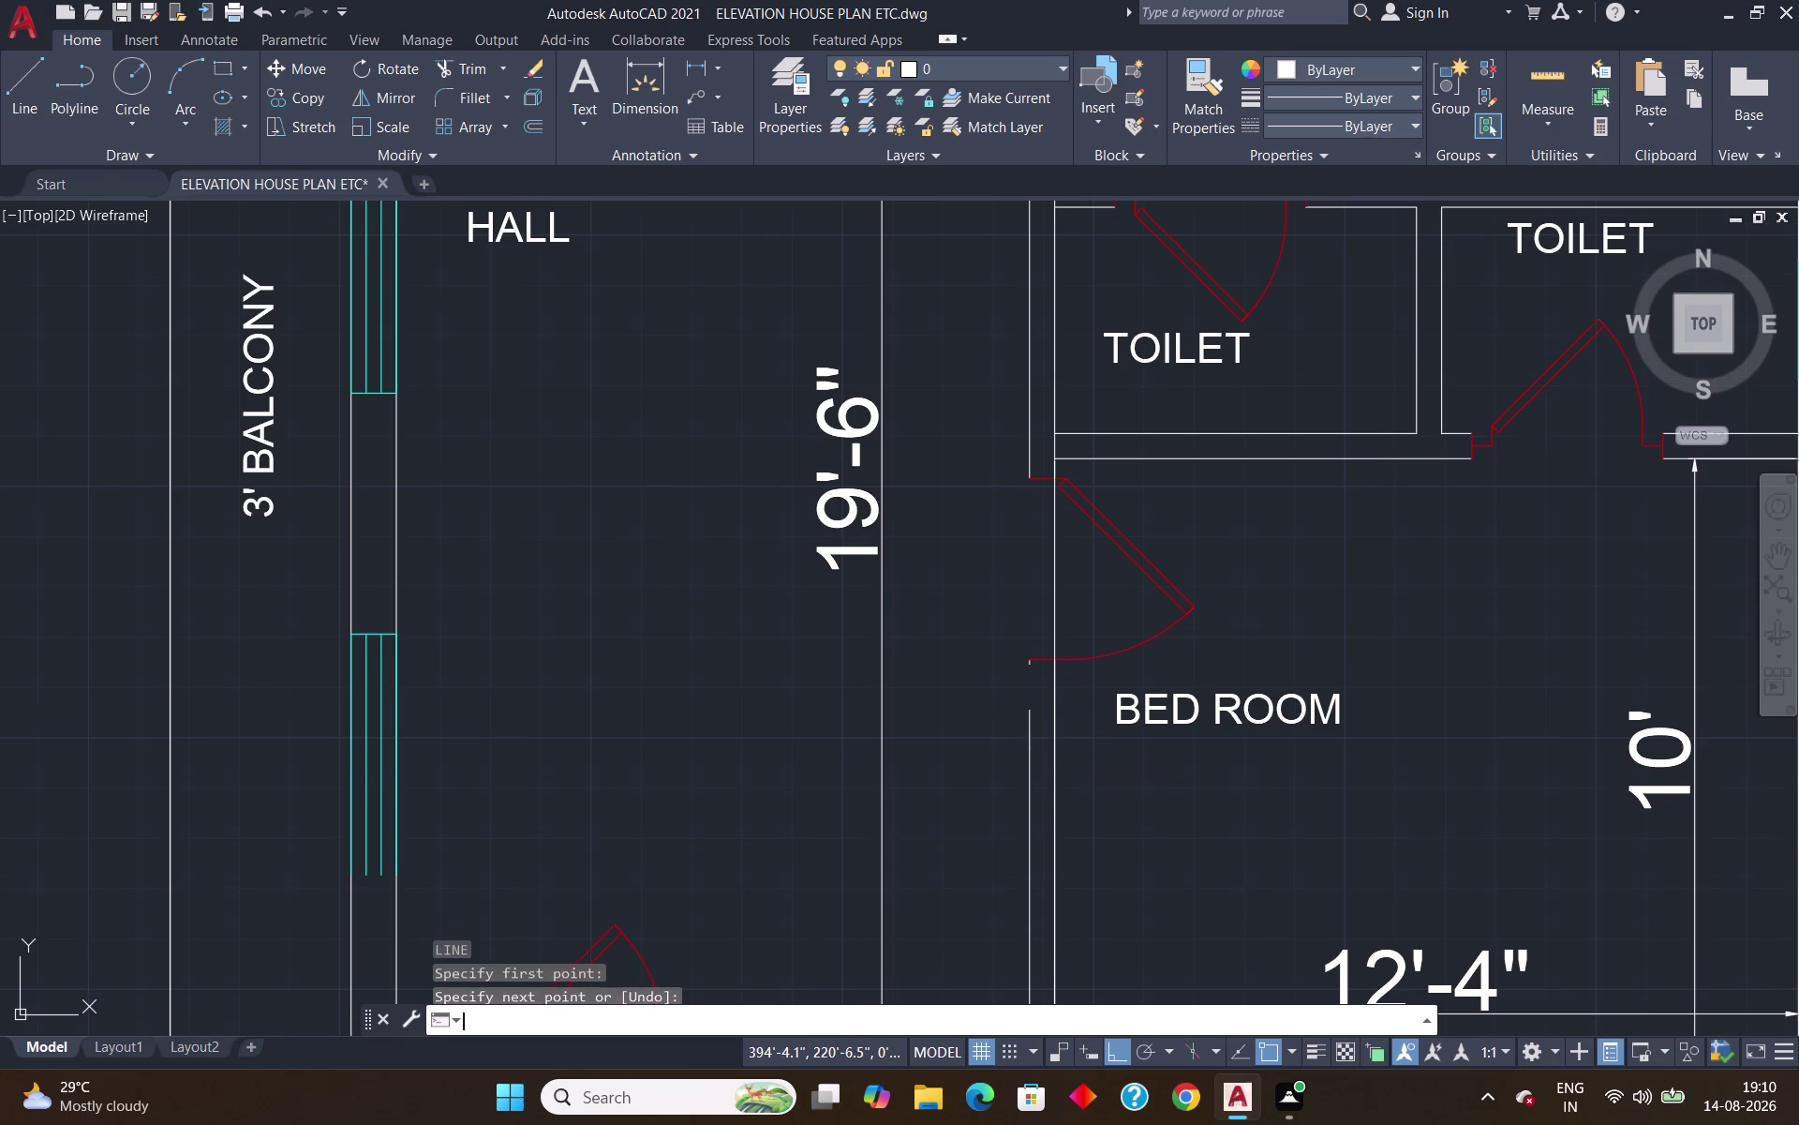
scroll(down, 3)
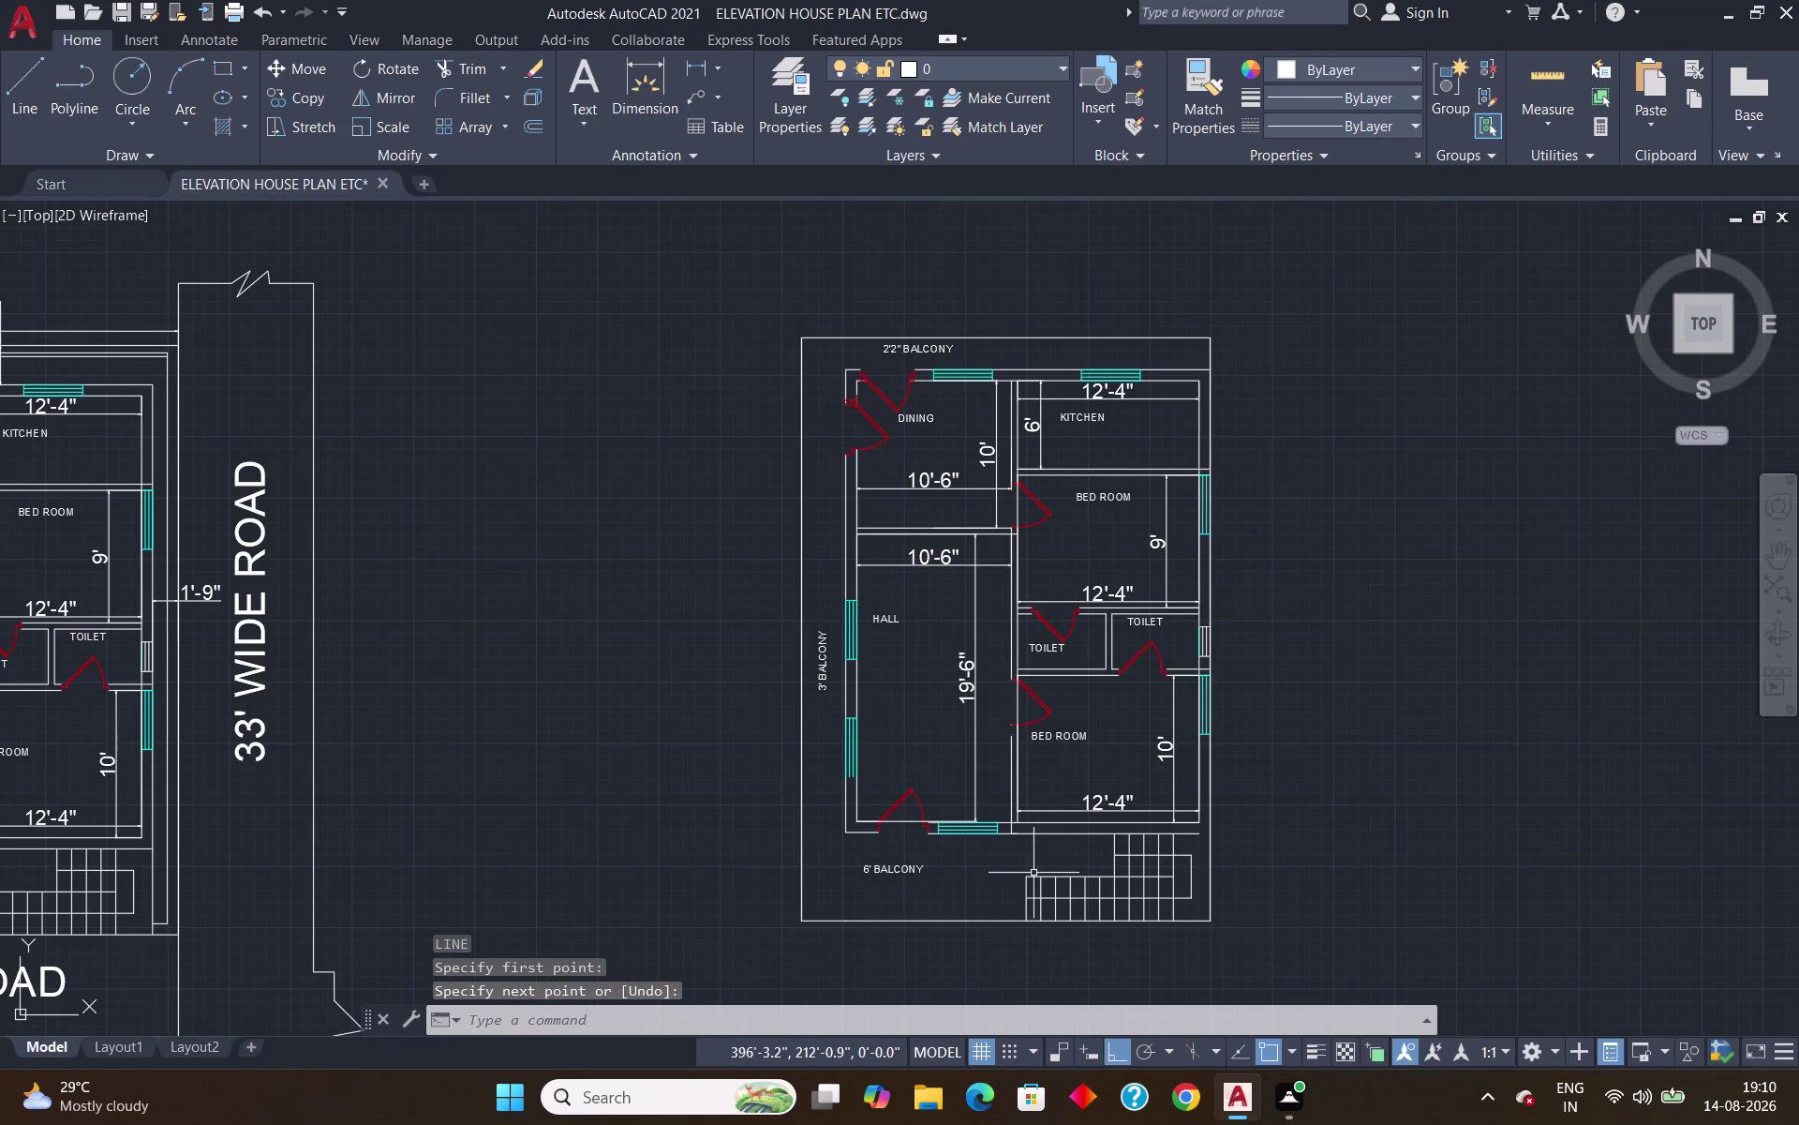
scroll(up, 3)
Trim the wall-line stub and projection line end beside the balcony window.
key(t)
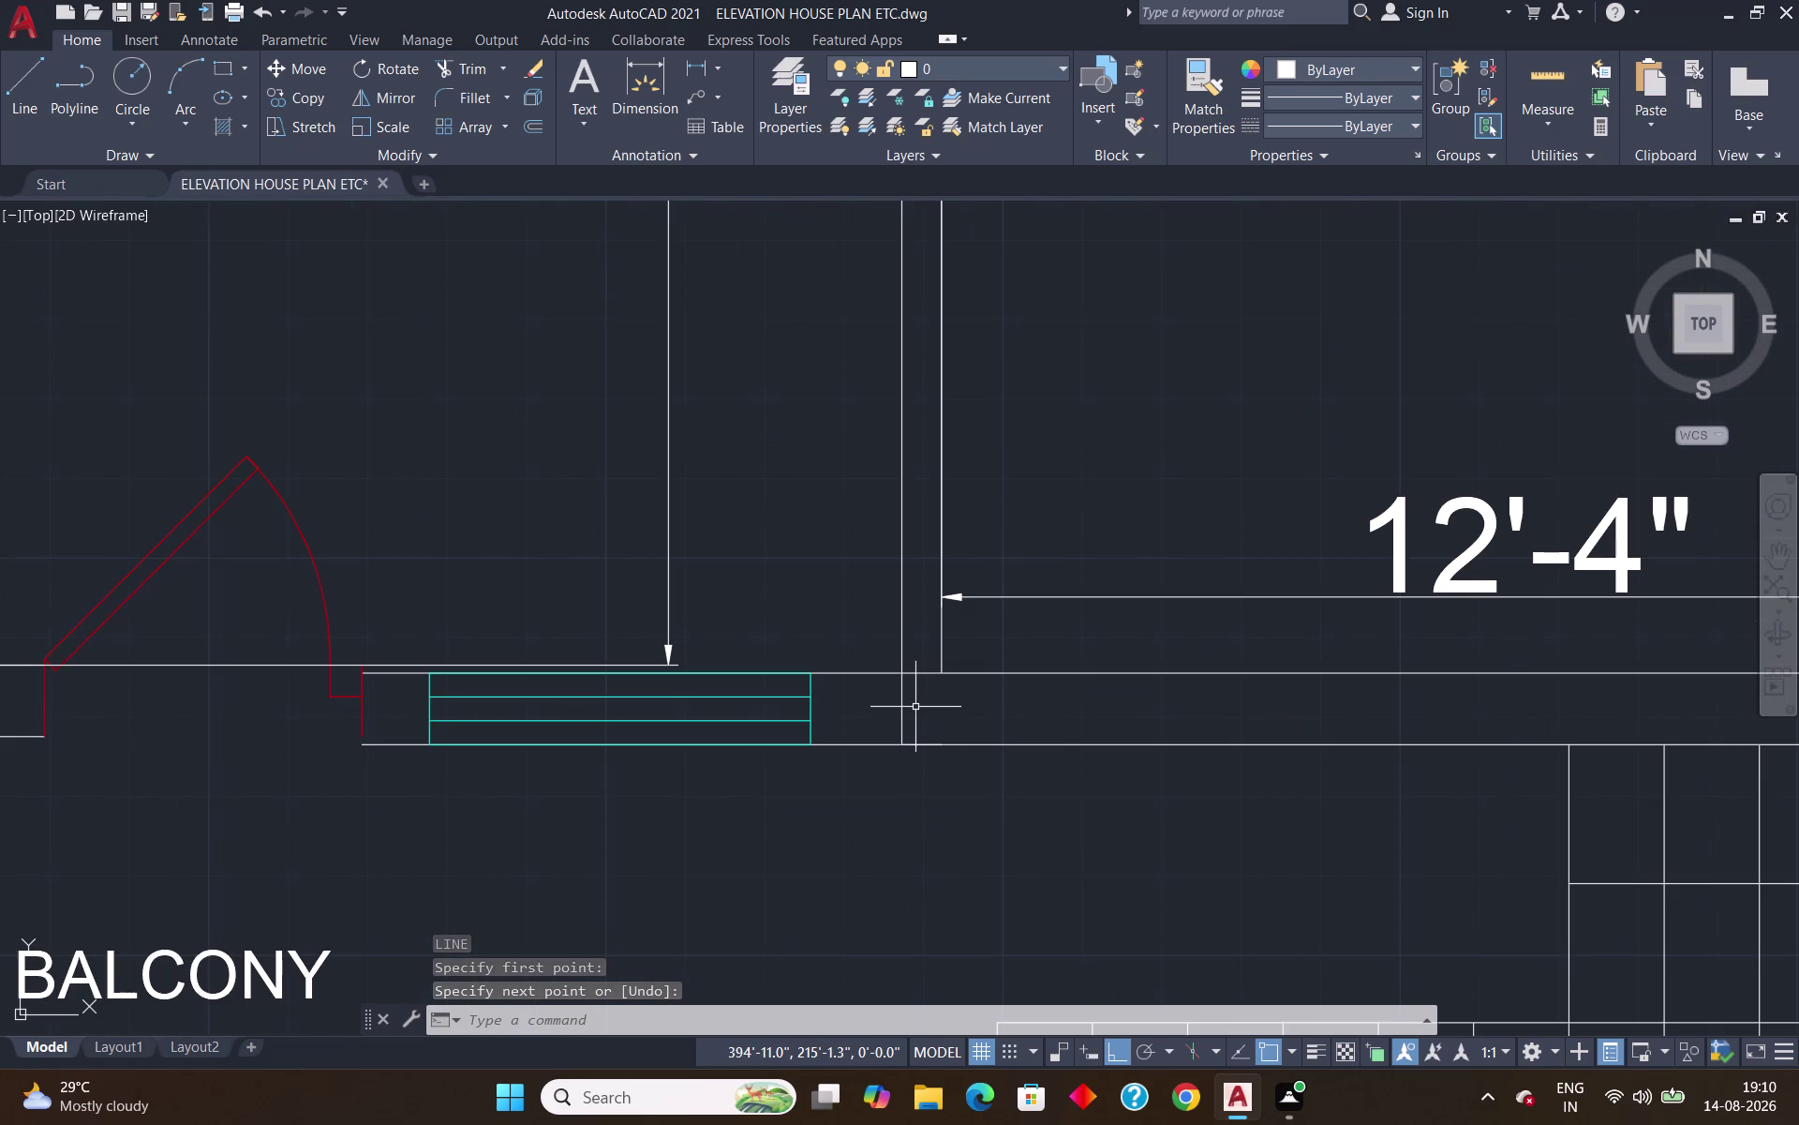
key(r)
key(Return)
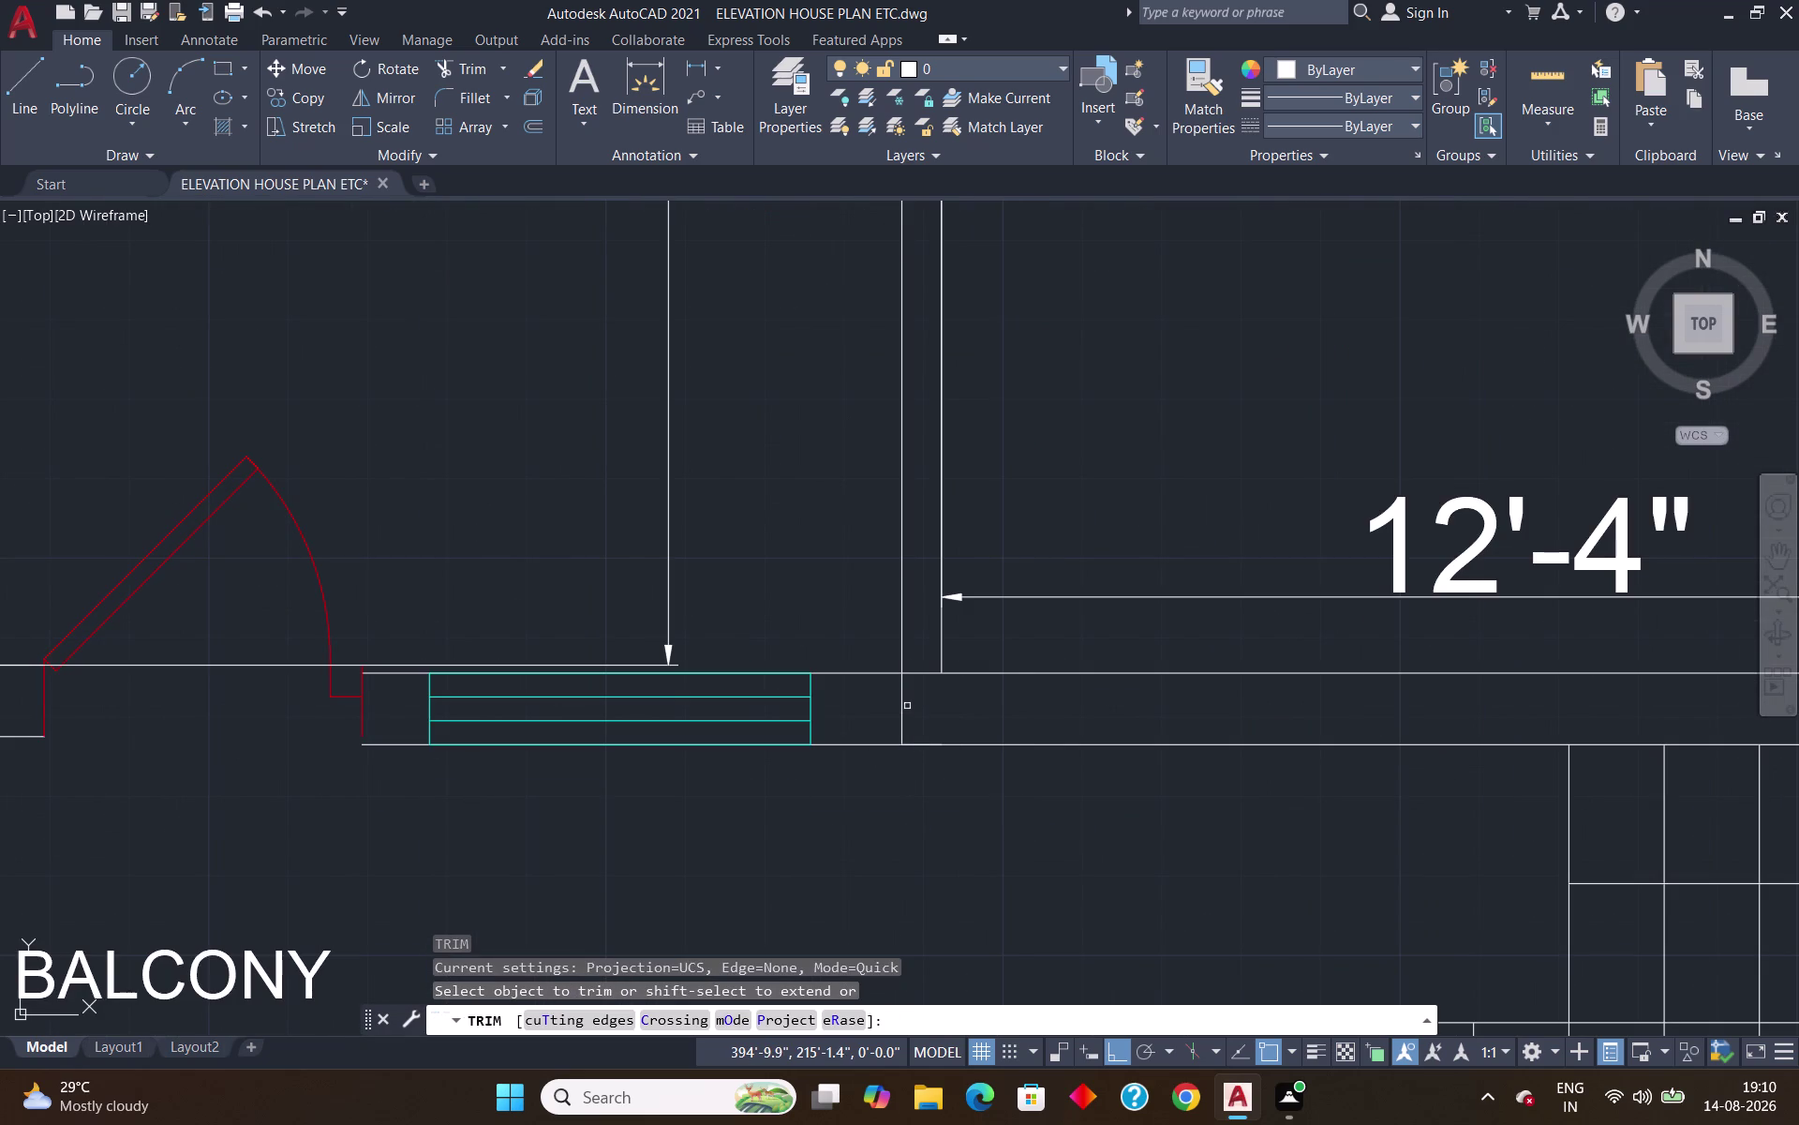
click(902, 703)
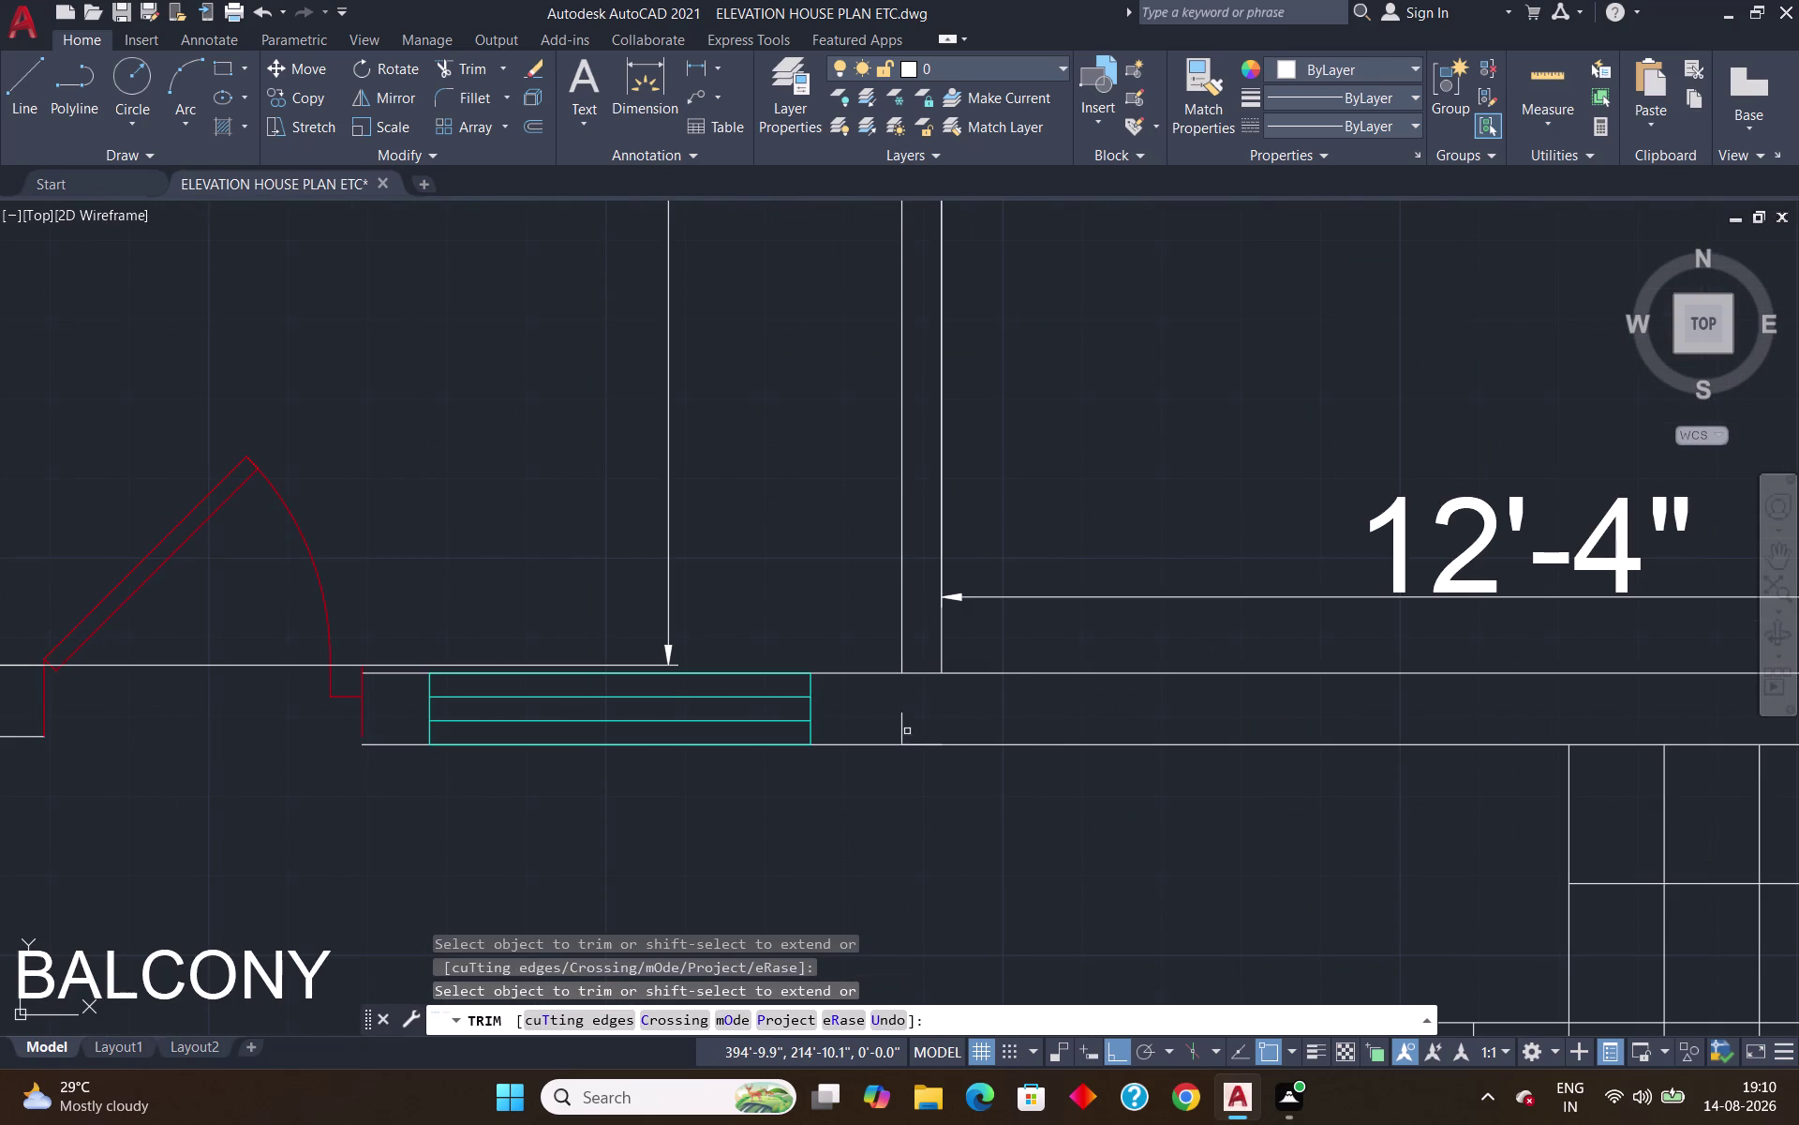
click(903, 727)
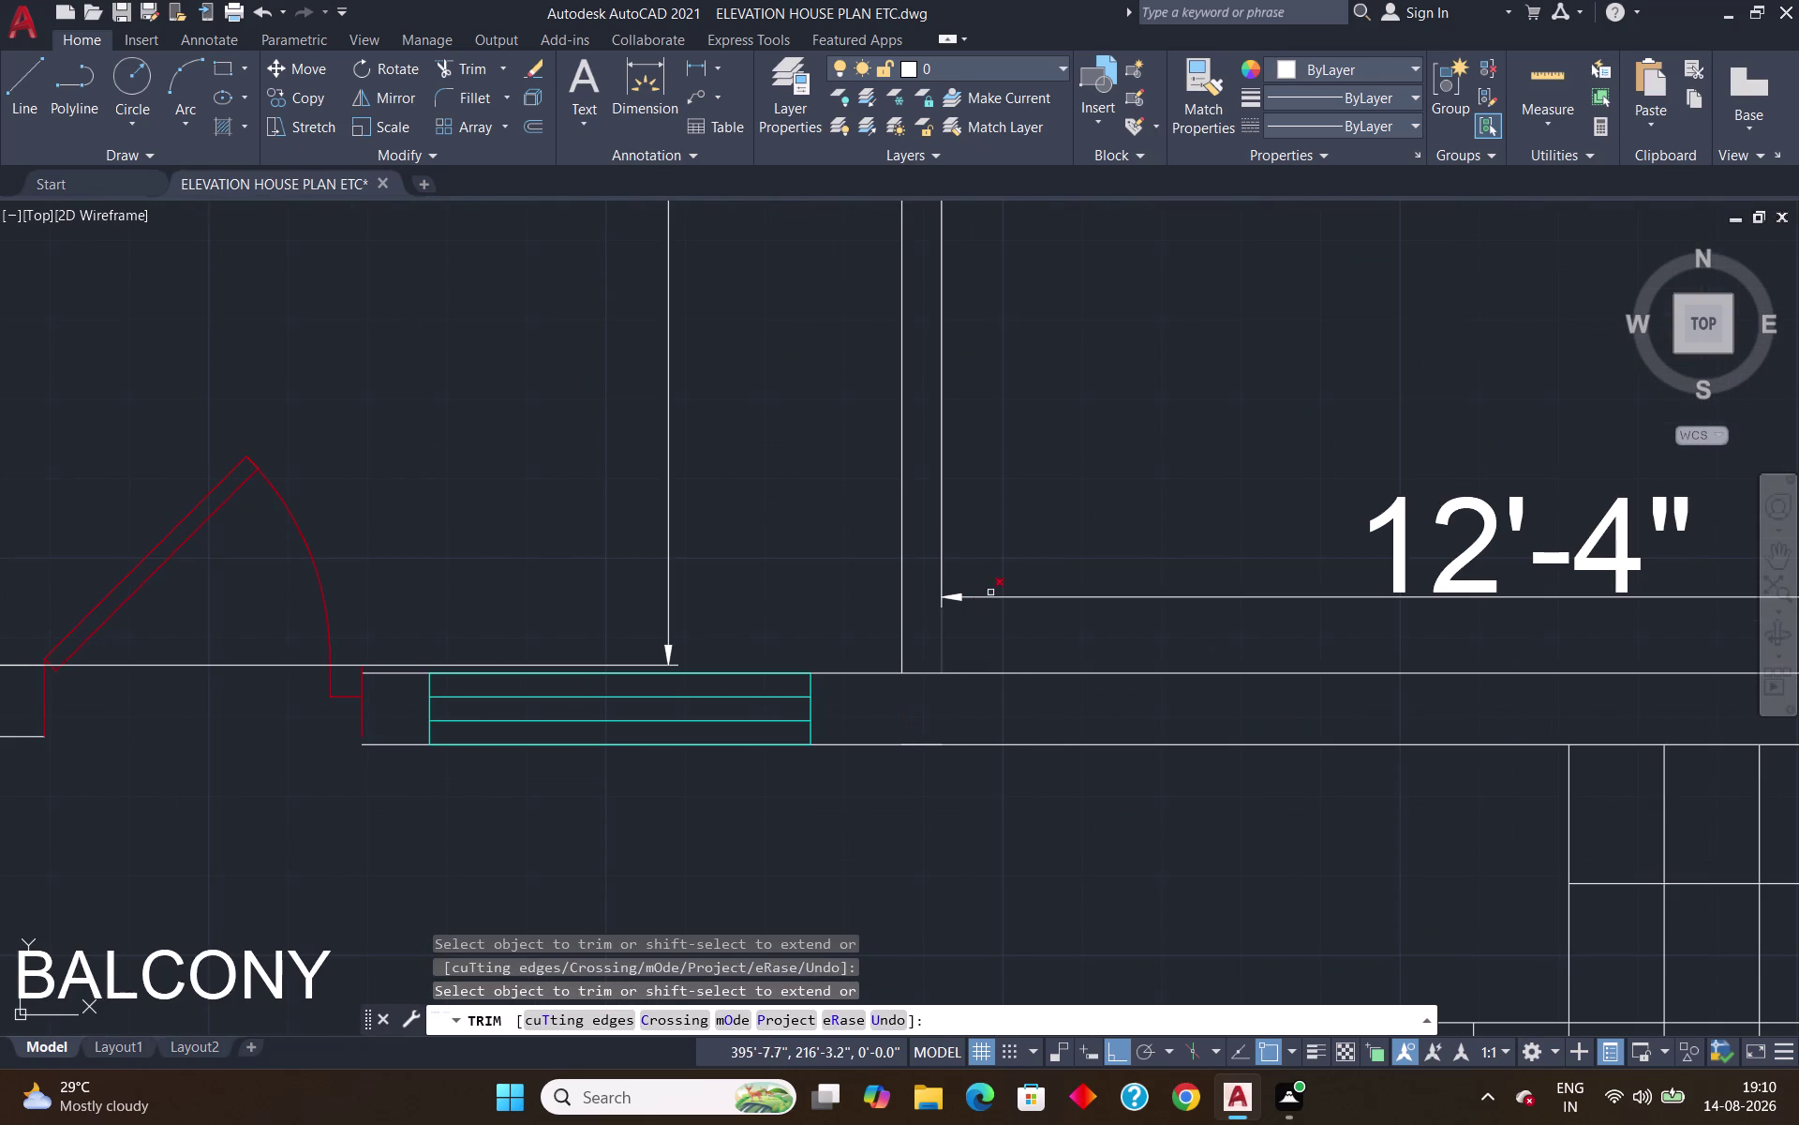
key(Escape)
Zoom out across the drawing and zoom back into the second floor plan.
scroll(down, 3)
middle_drag(1100, 445, 1081, 806)
scroll(down, 3)
scroll(down, 3)
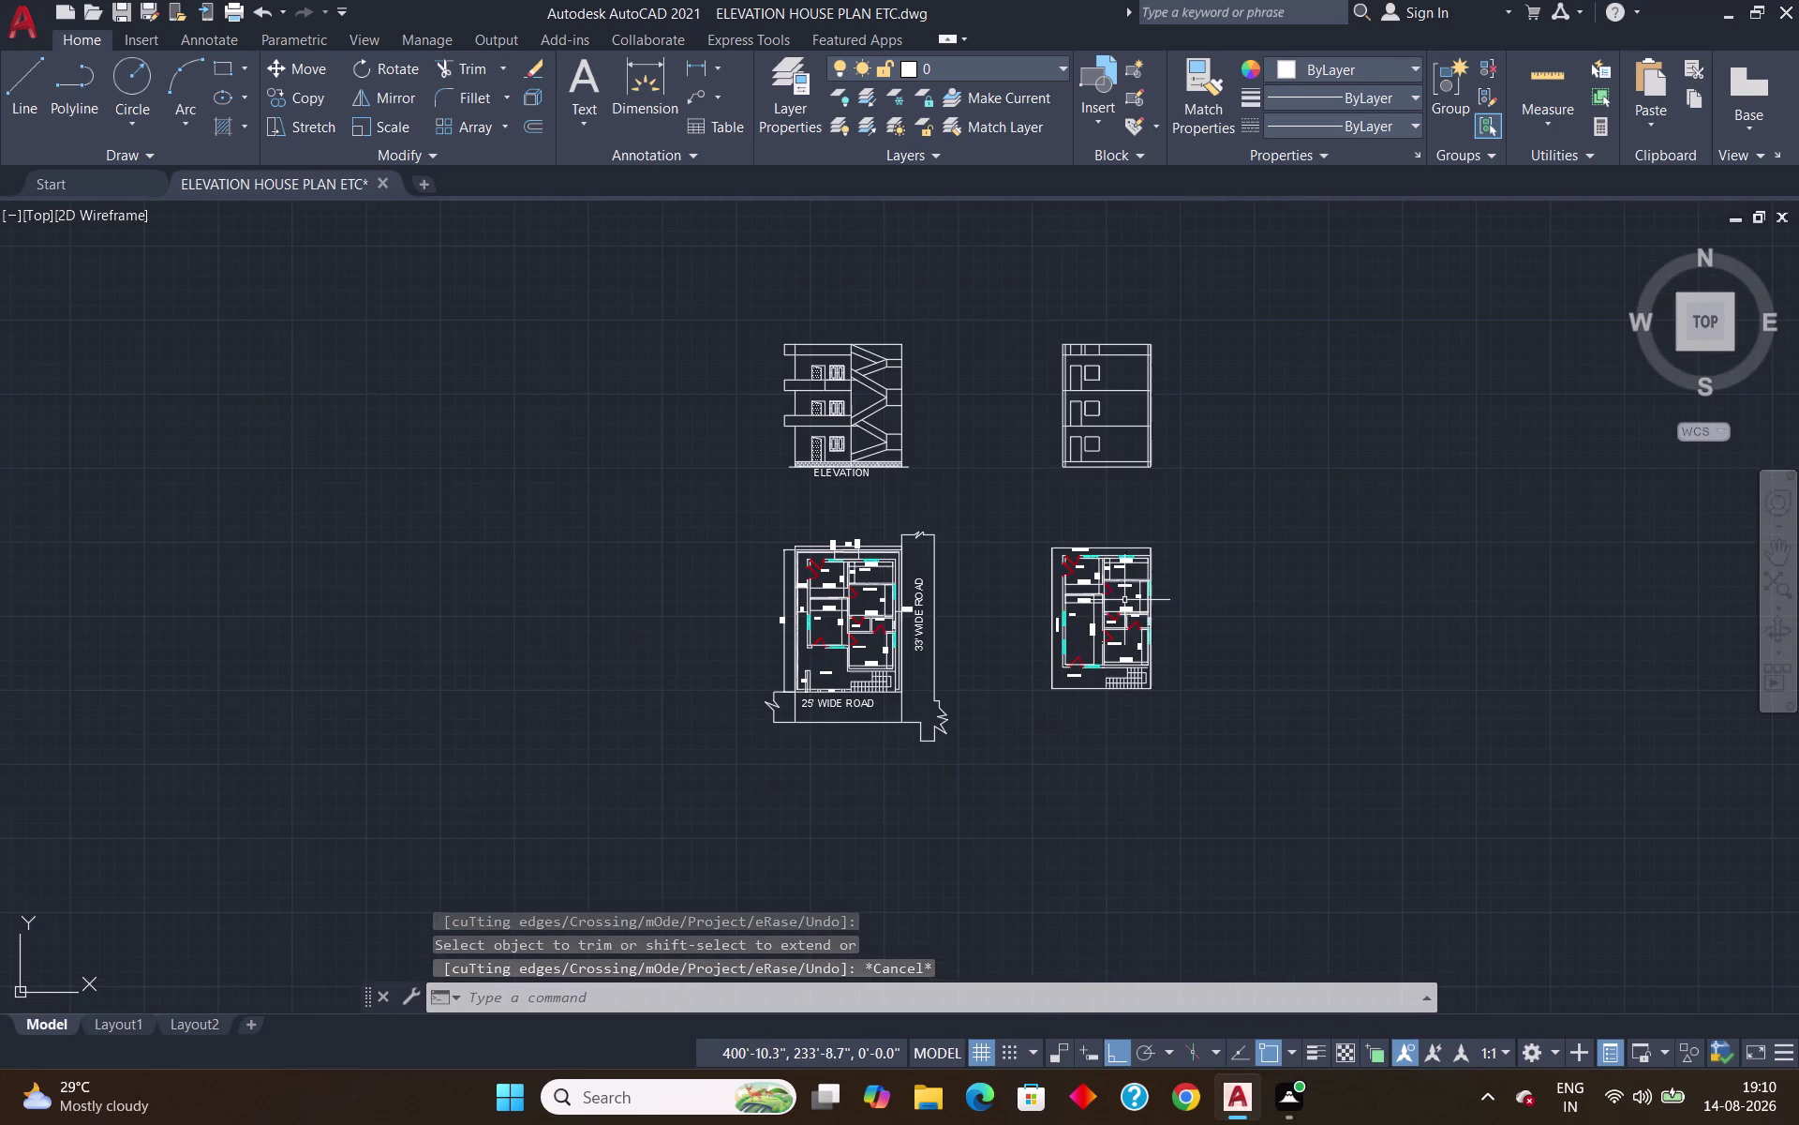
scroll(up, 3)
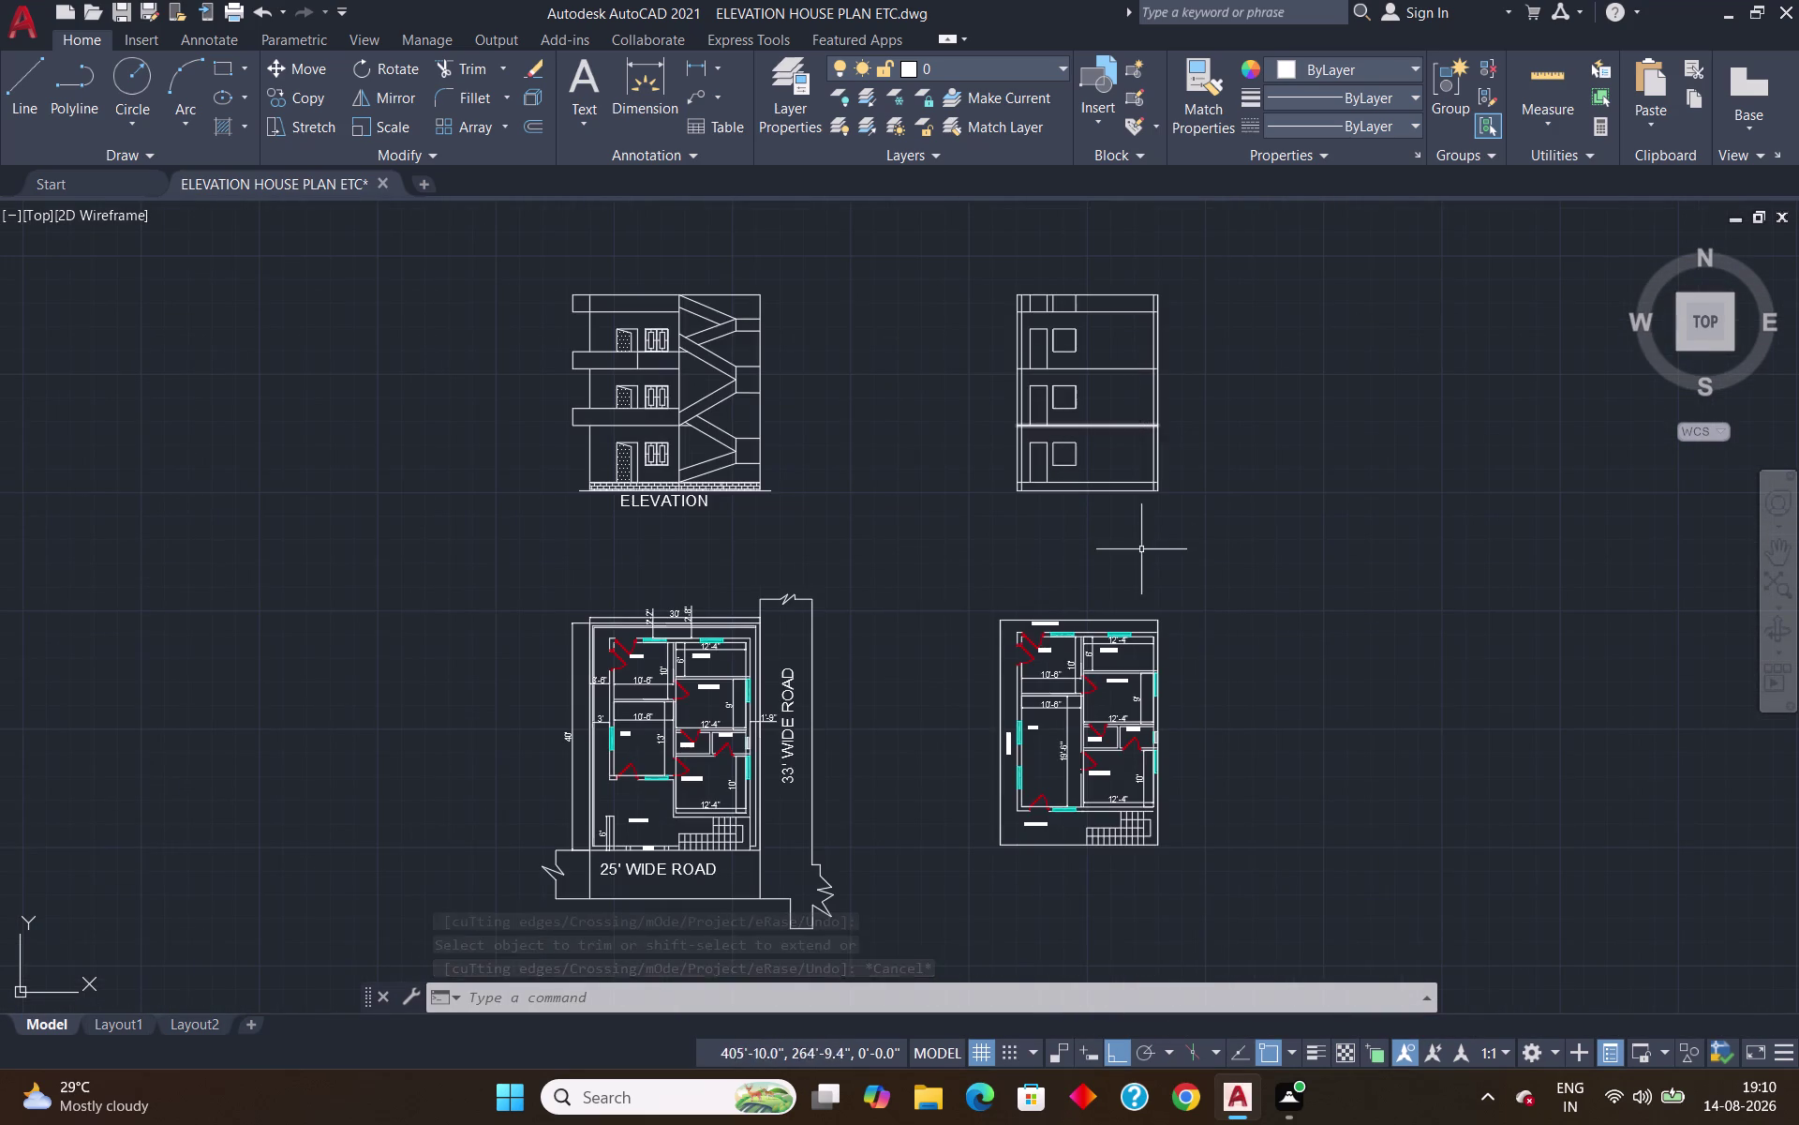
scroll(up, 3)
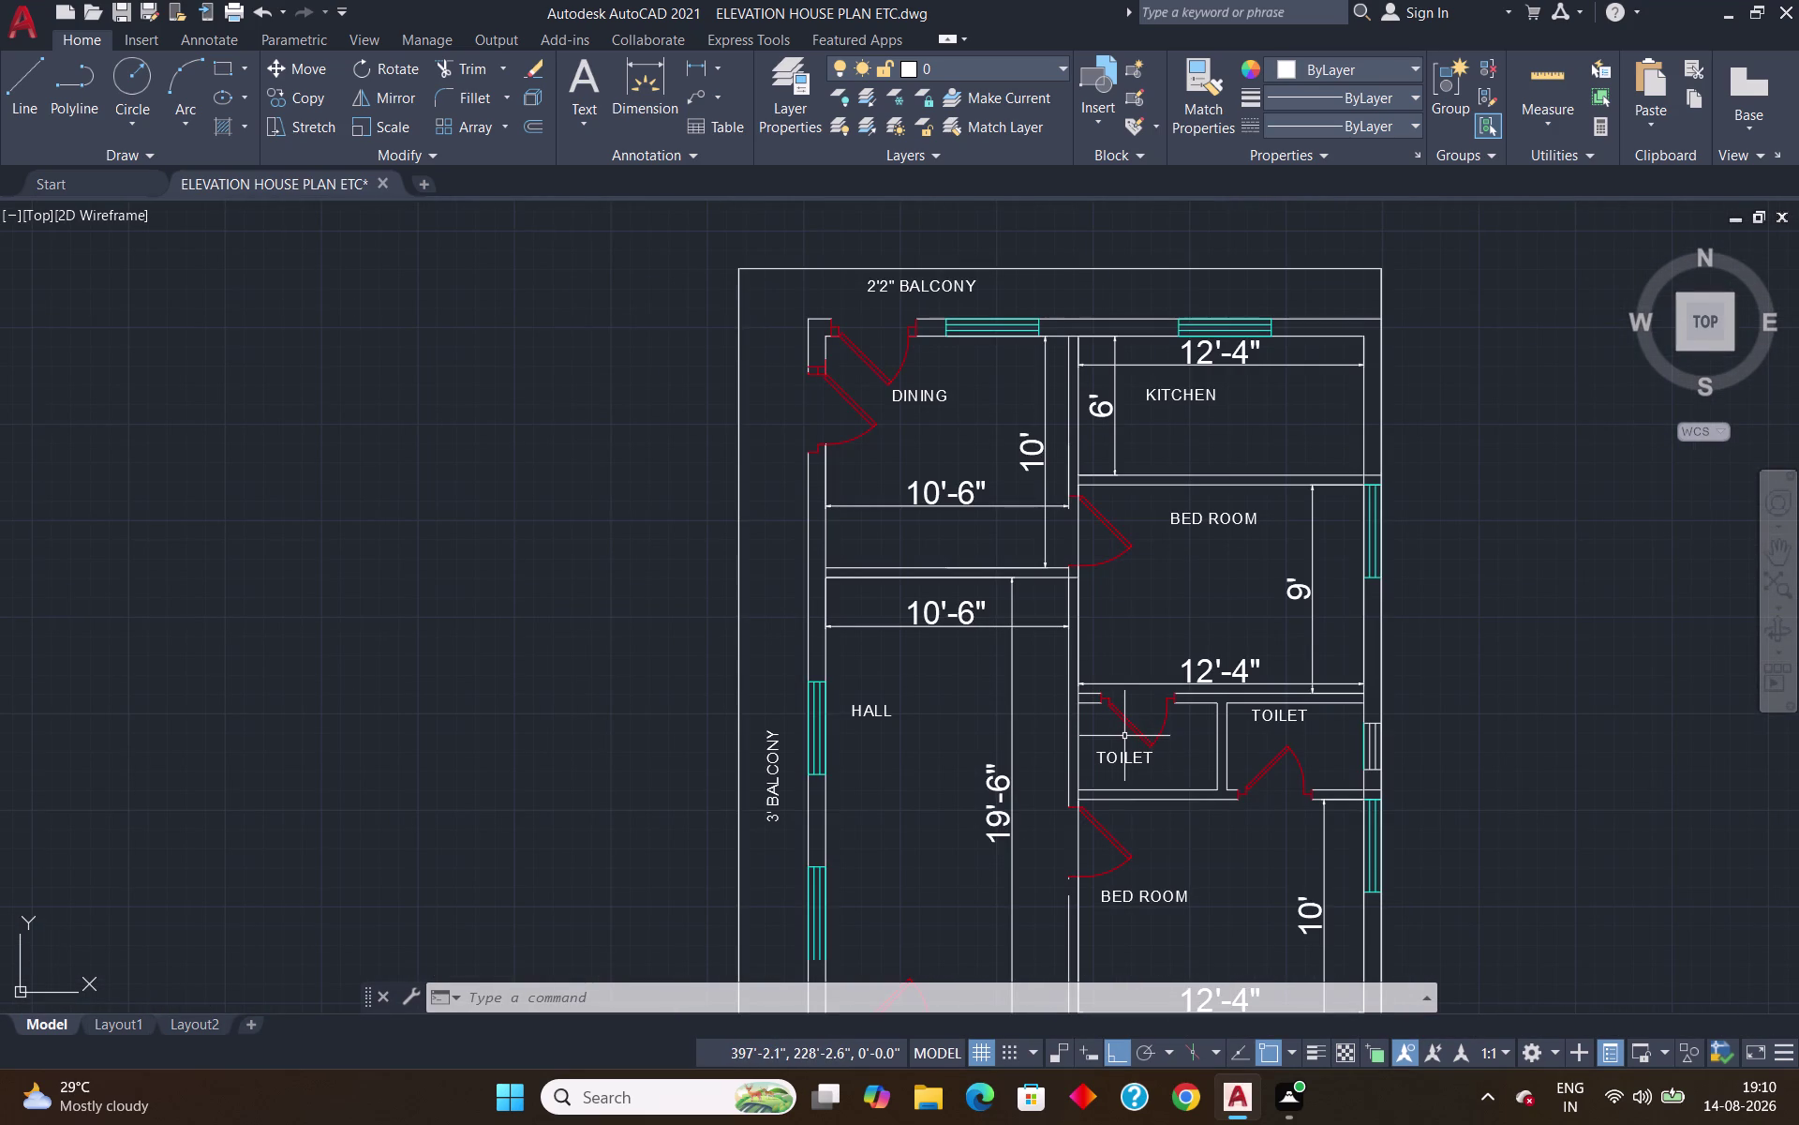
Place vertical construction lines (XL) through the plan's wall corner and wall end.
key(x)
key(l)
key(Return)
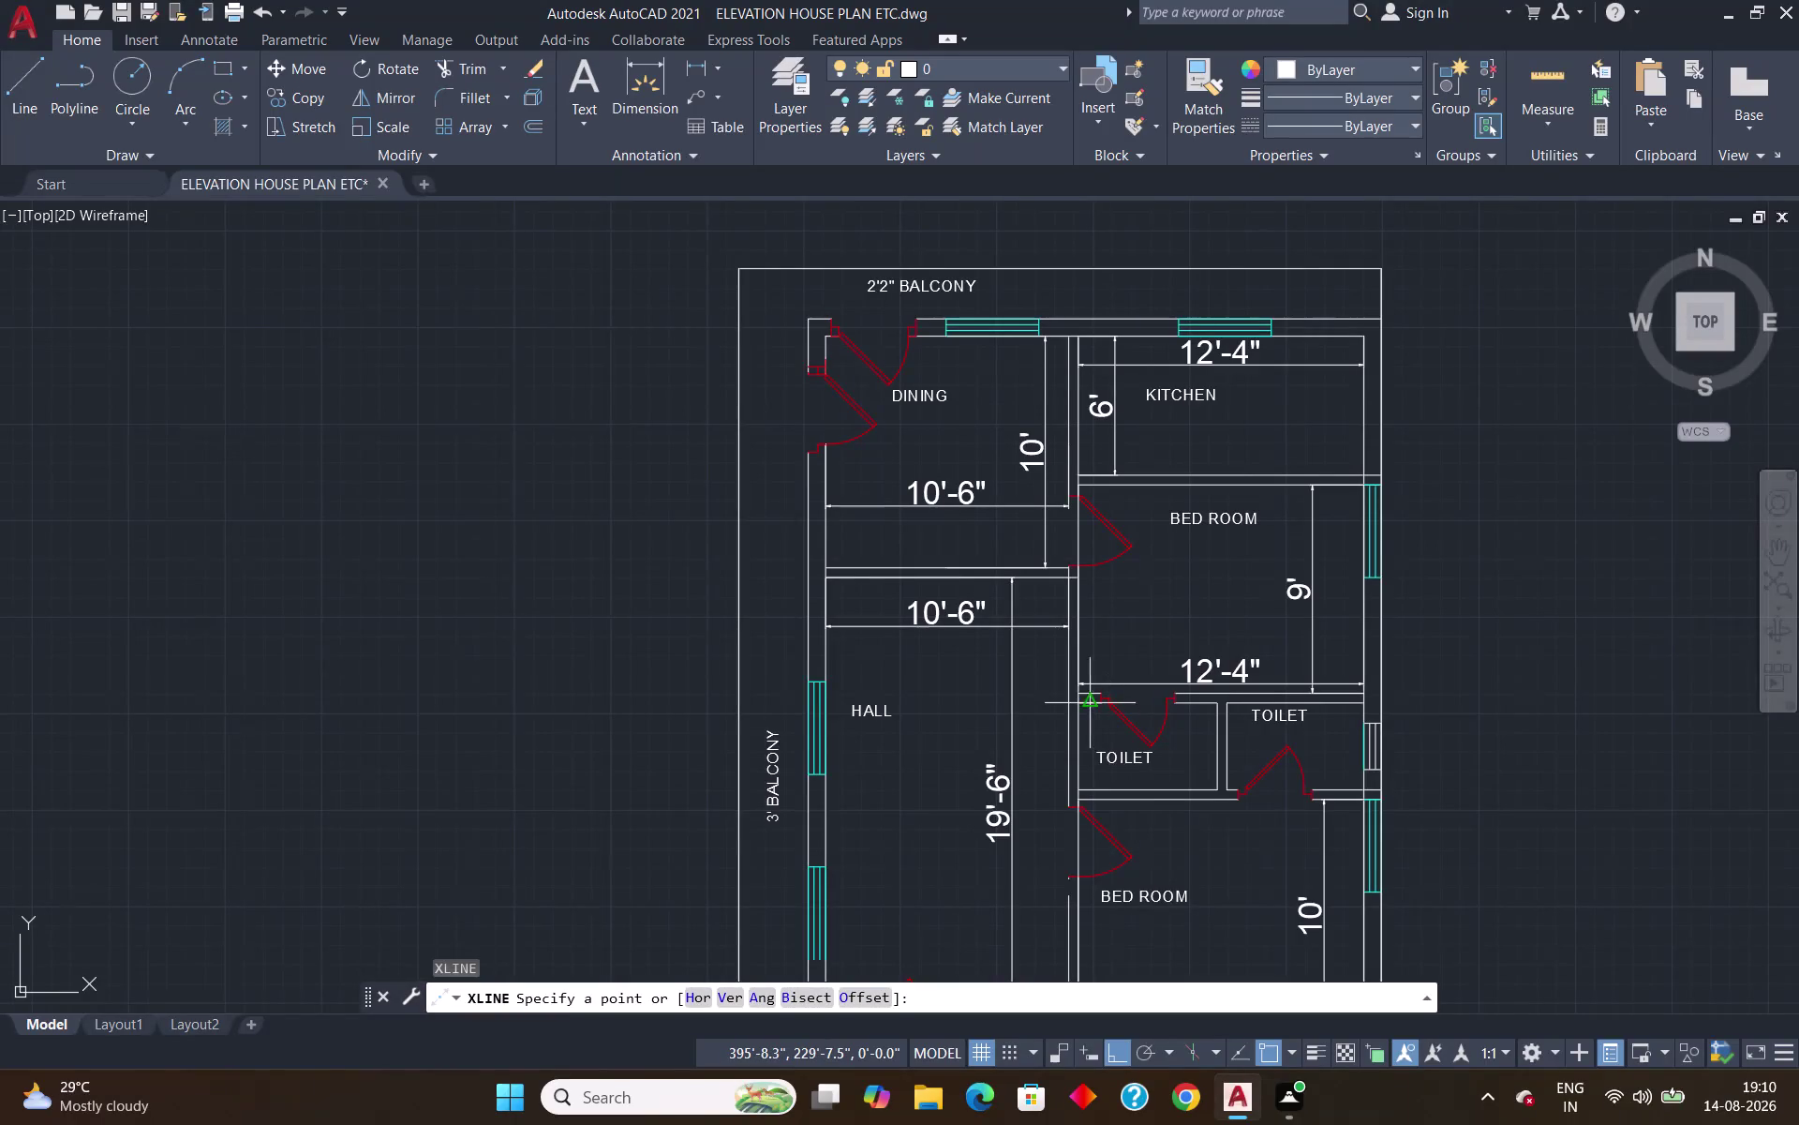
key(v)
key(Return)
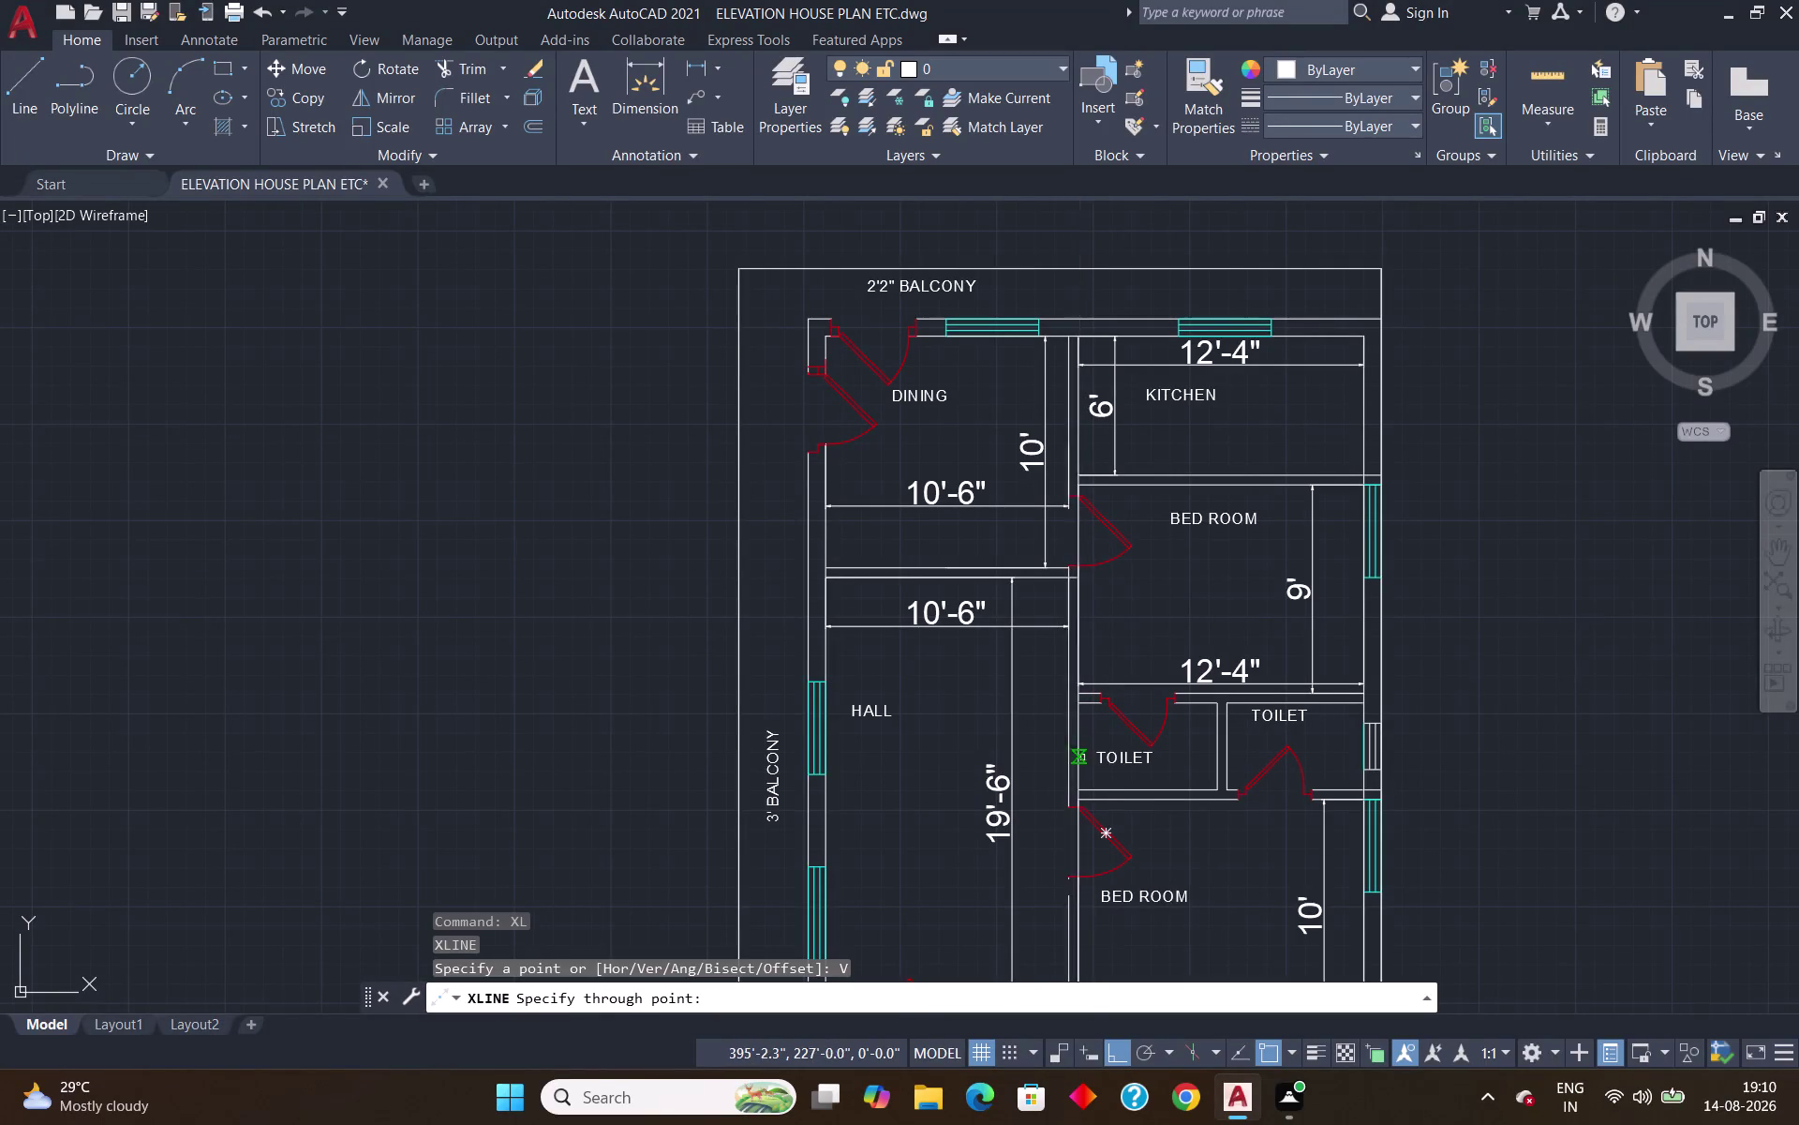
scroll(up, 3)
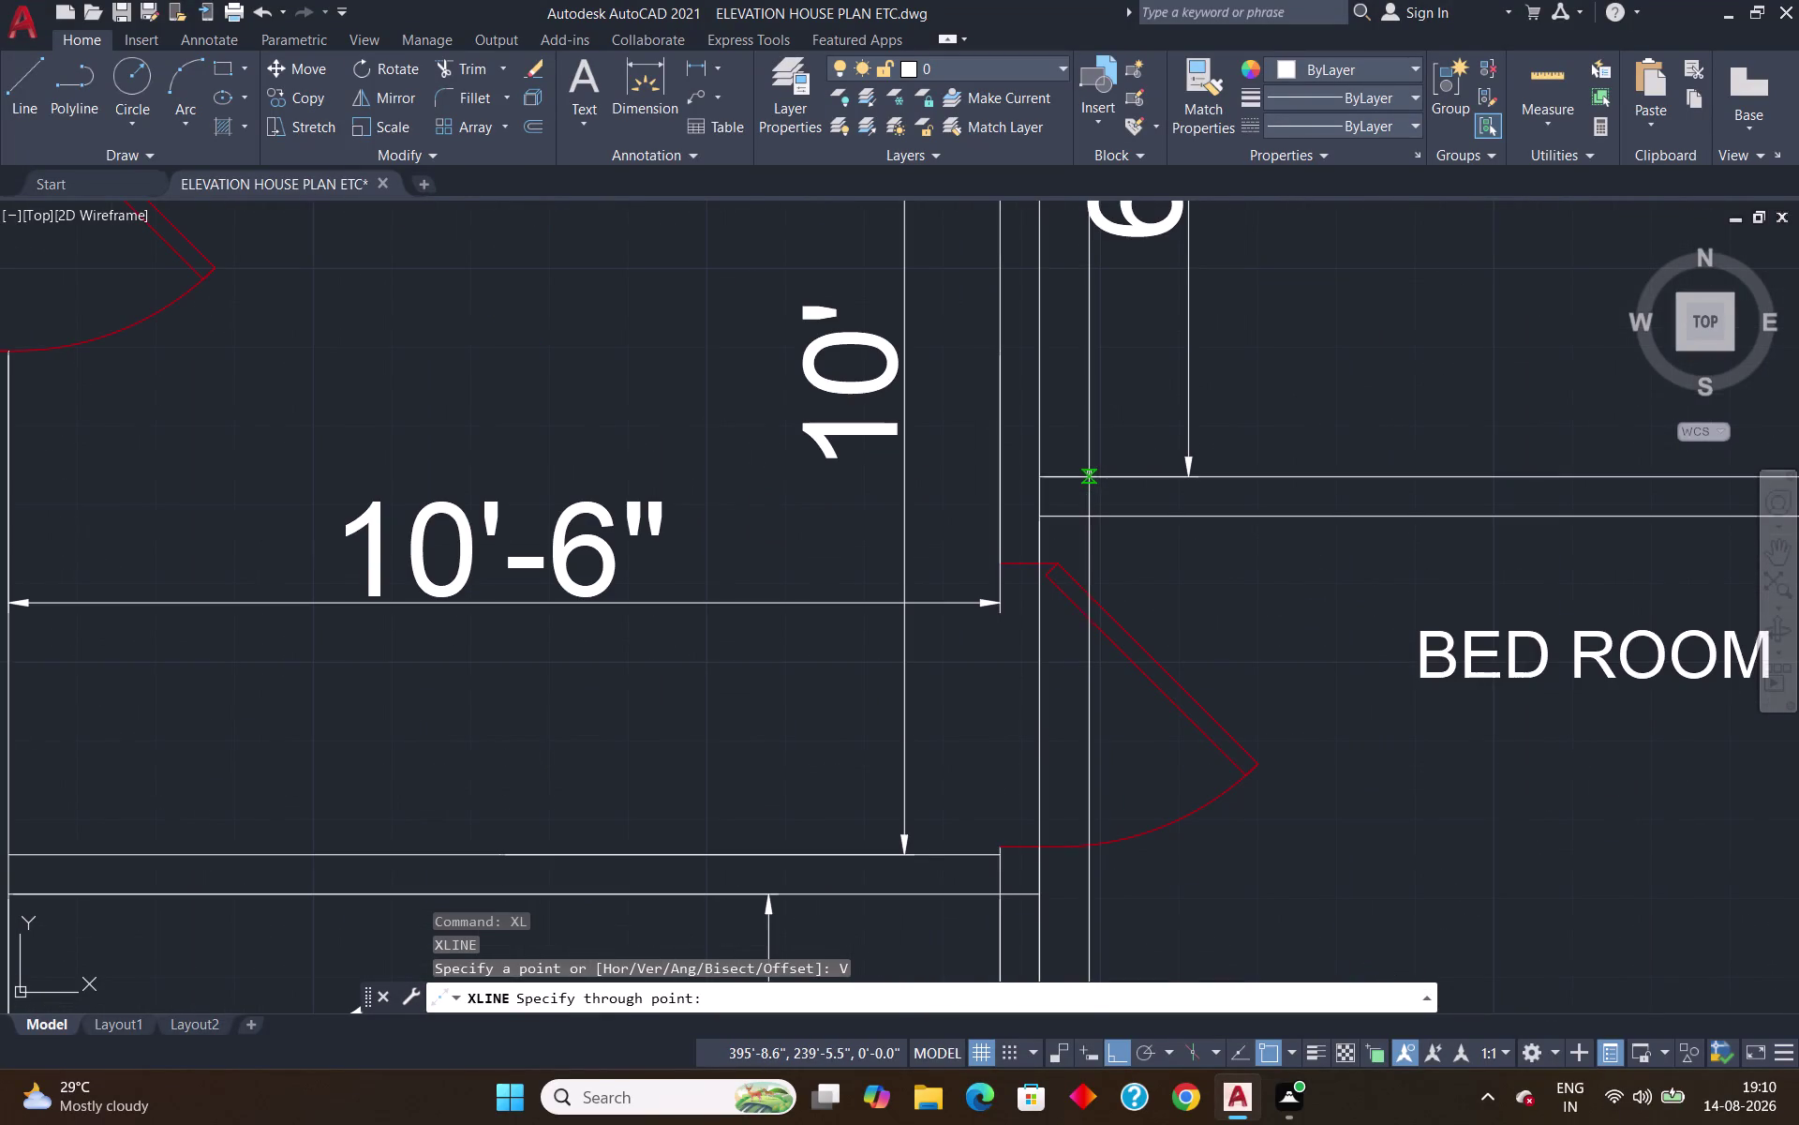
click(1036, 476)
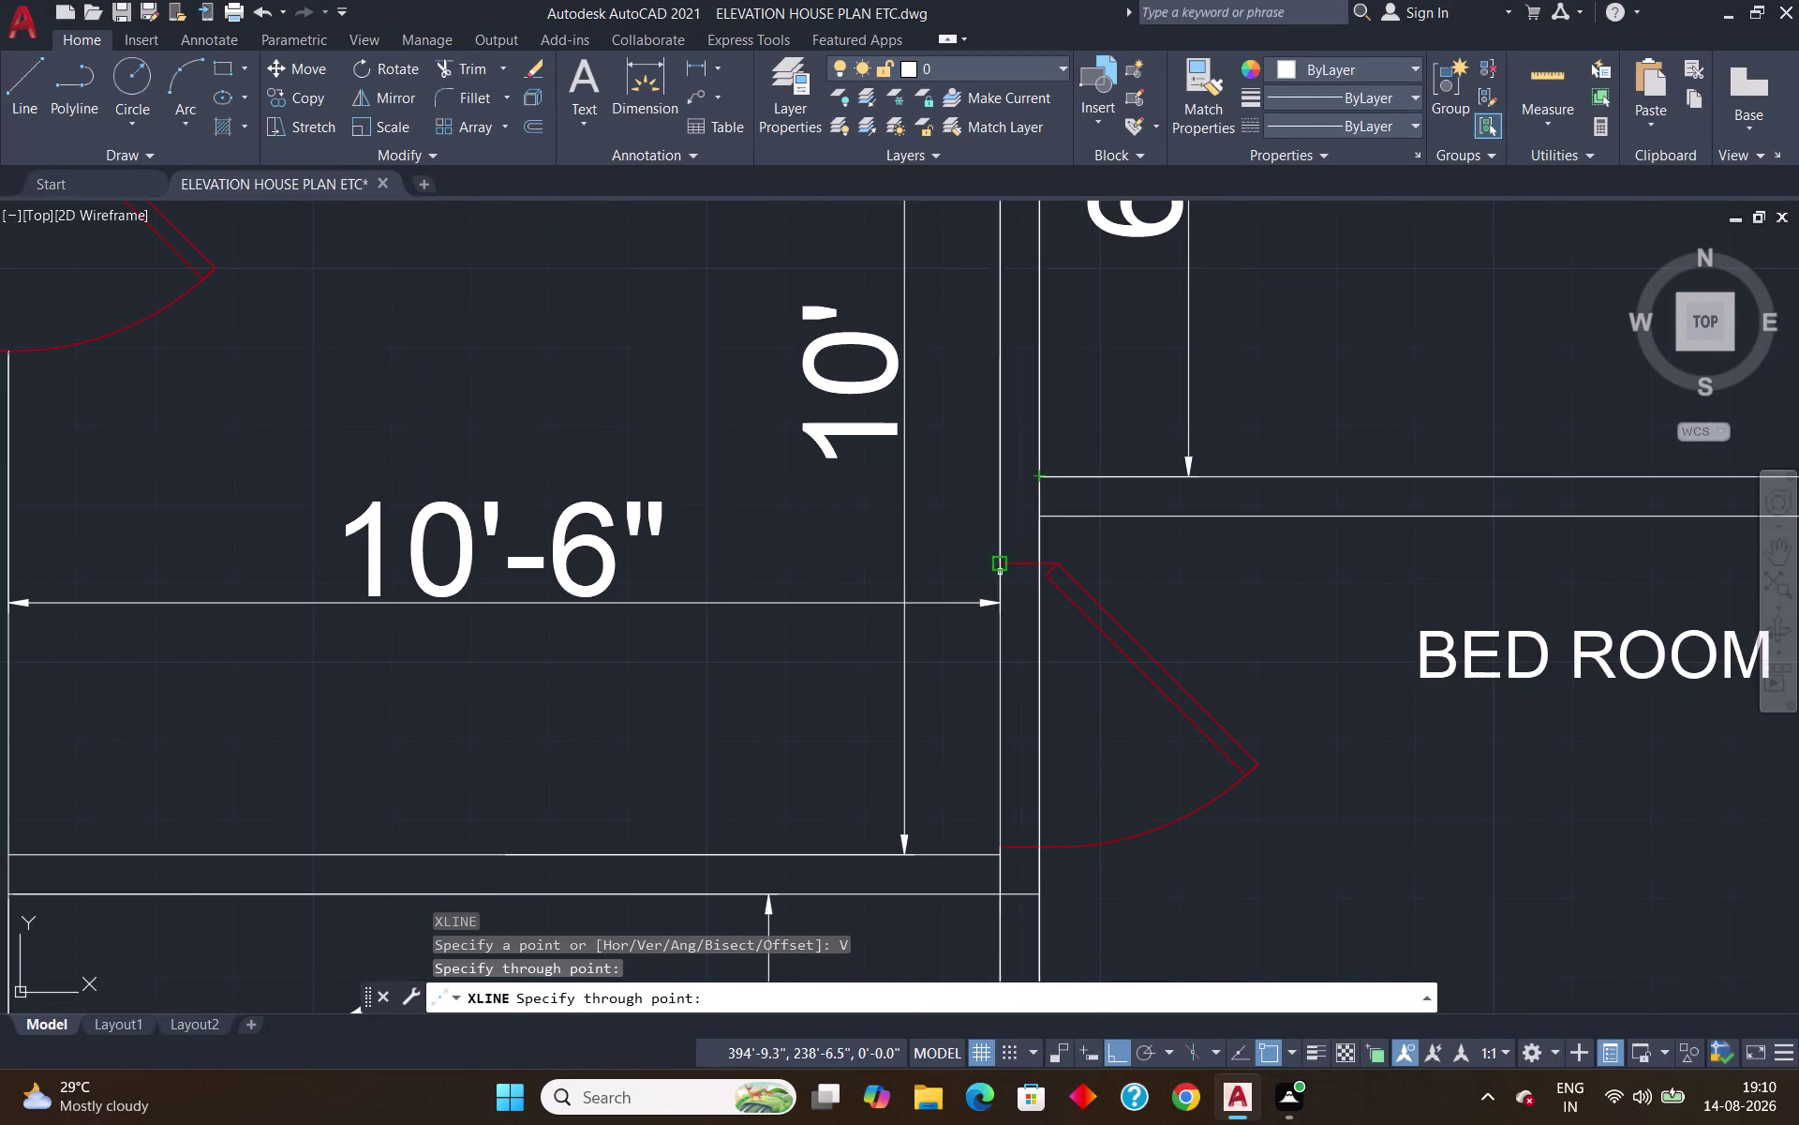
click(999, 597)
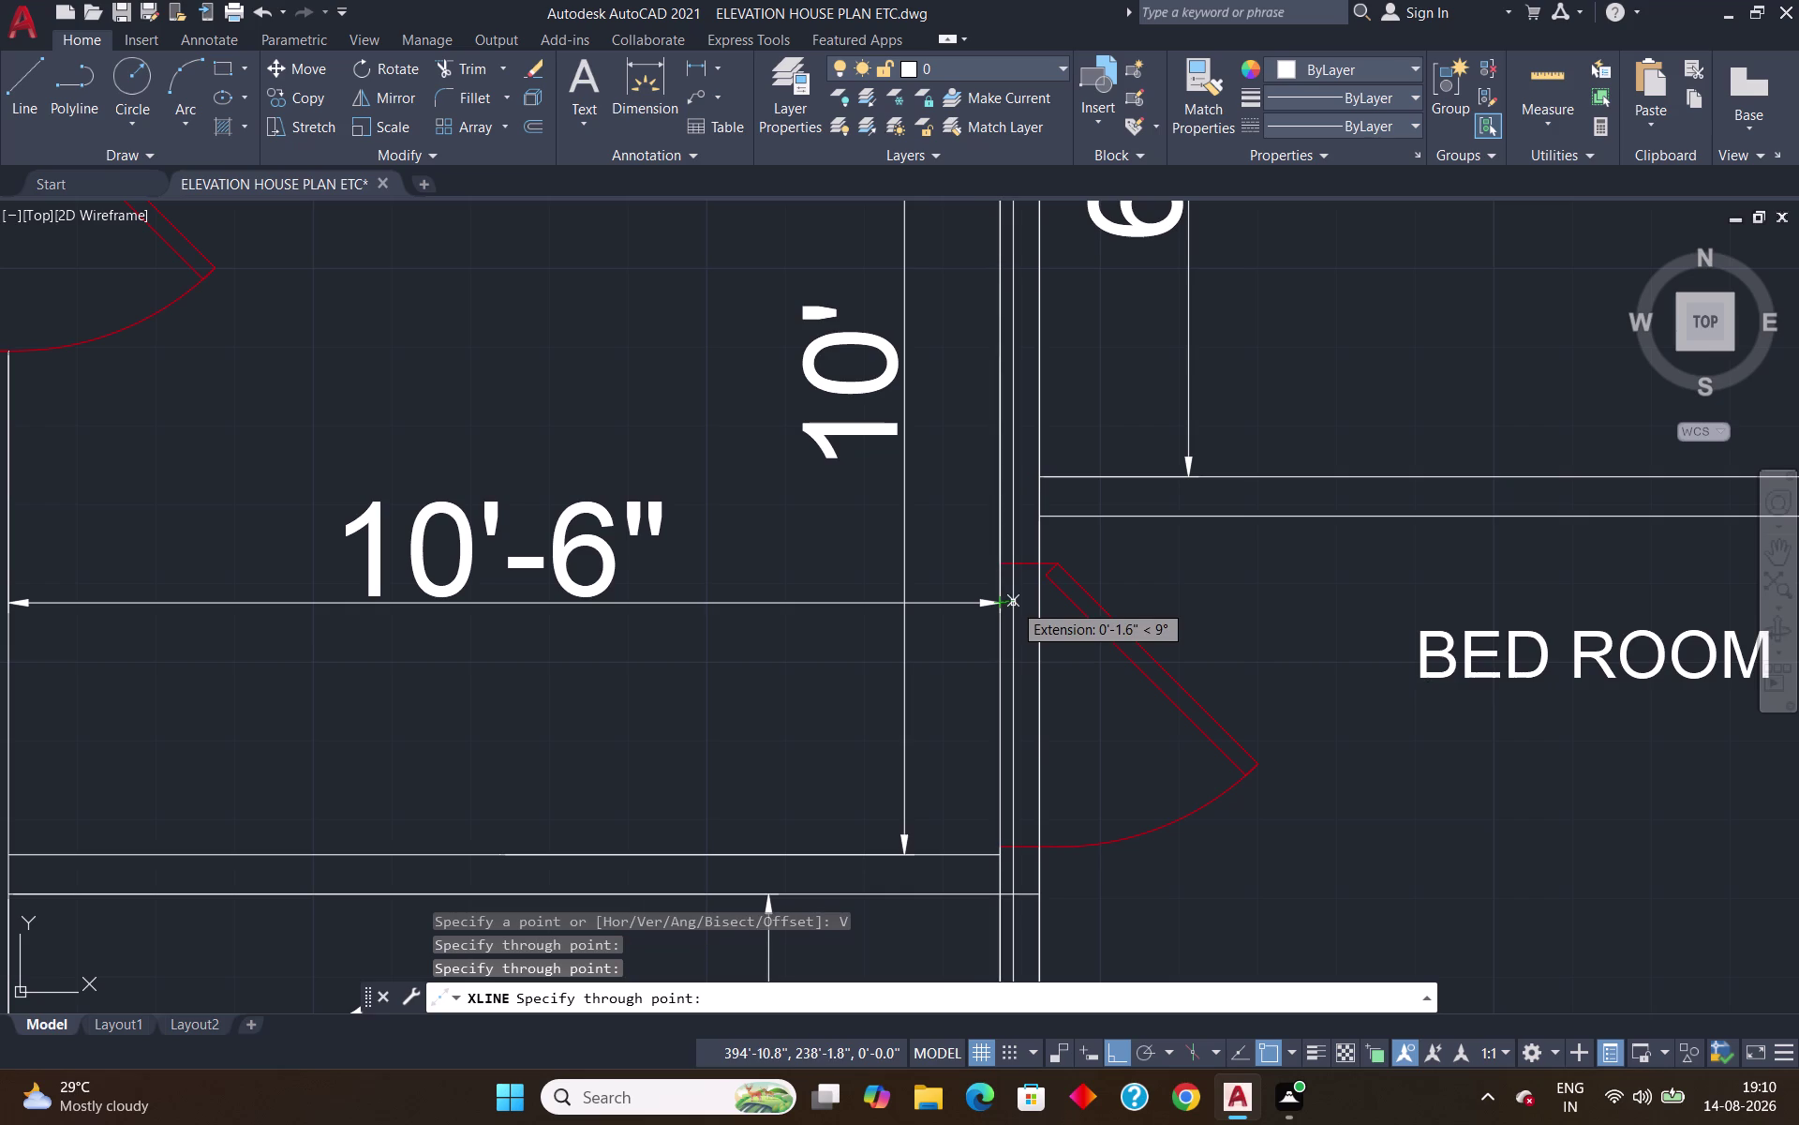
key(Return)
Fence-trim the excess projection line between the plan and the elevation.
scroll(down, 3)
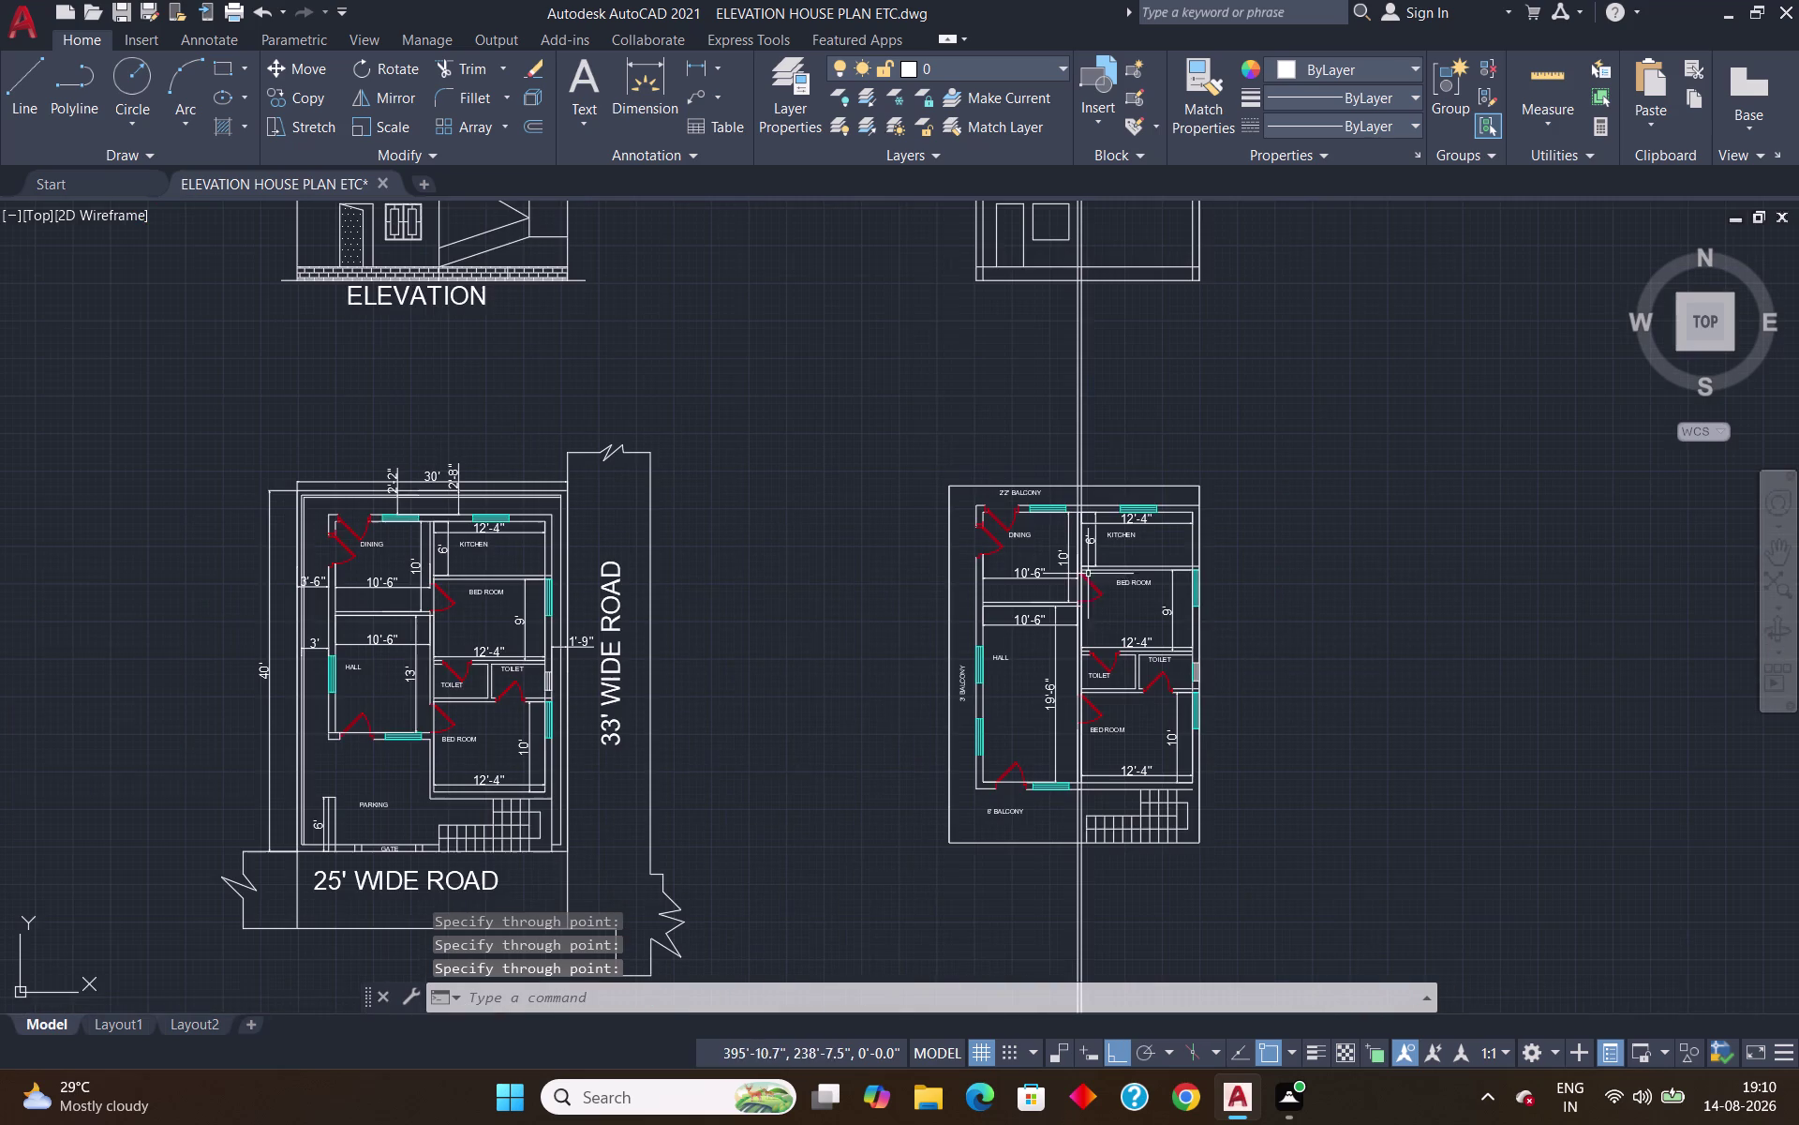
scroll(down, 3)
middle_drag(1104, 366, 933, 734)
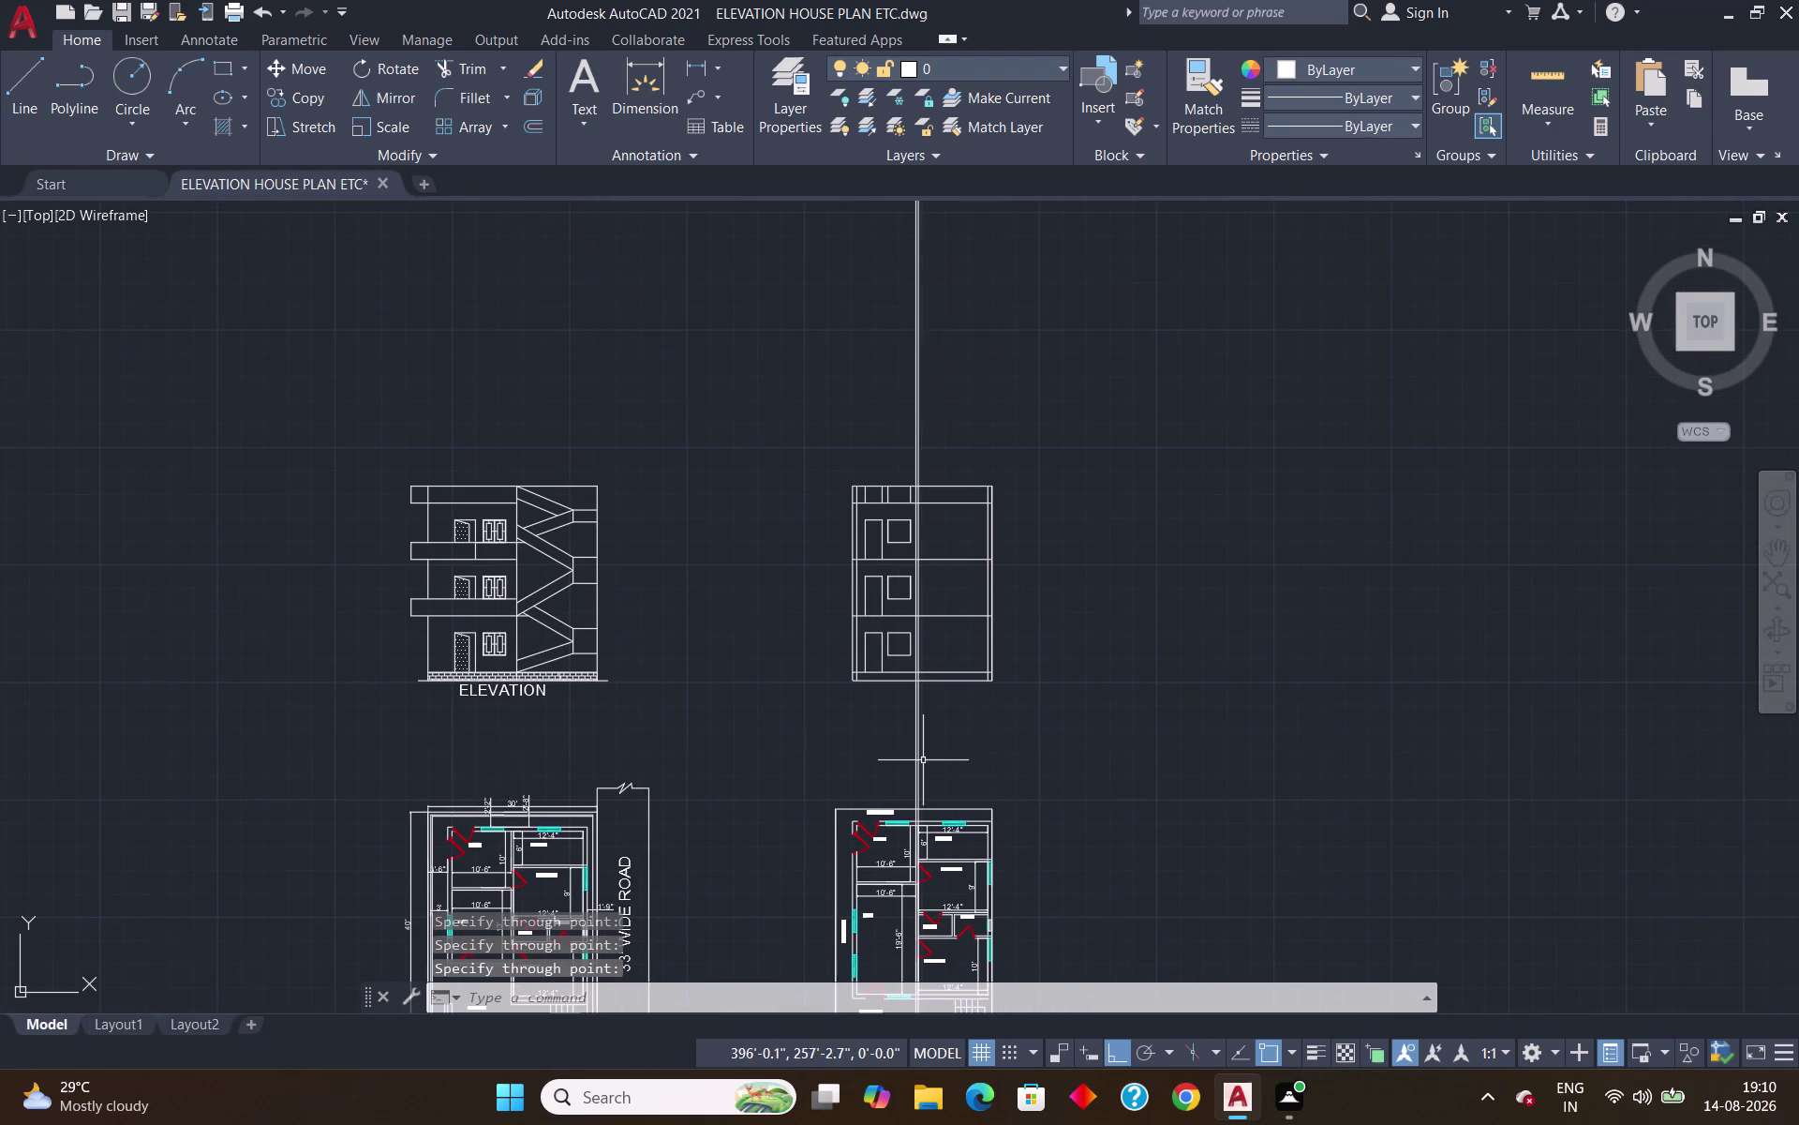
text(TR)
key(Return)
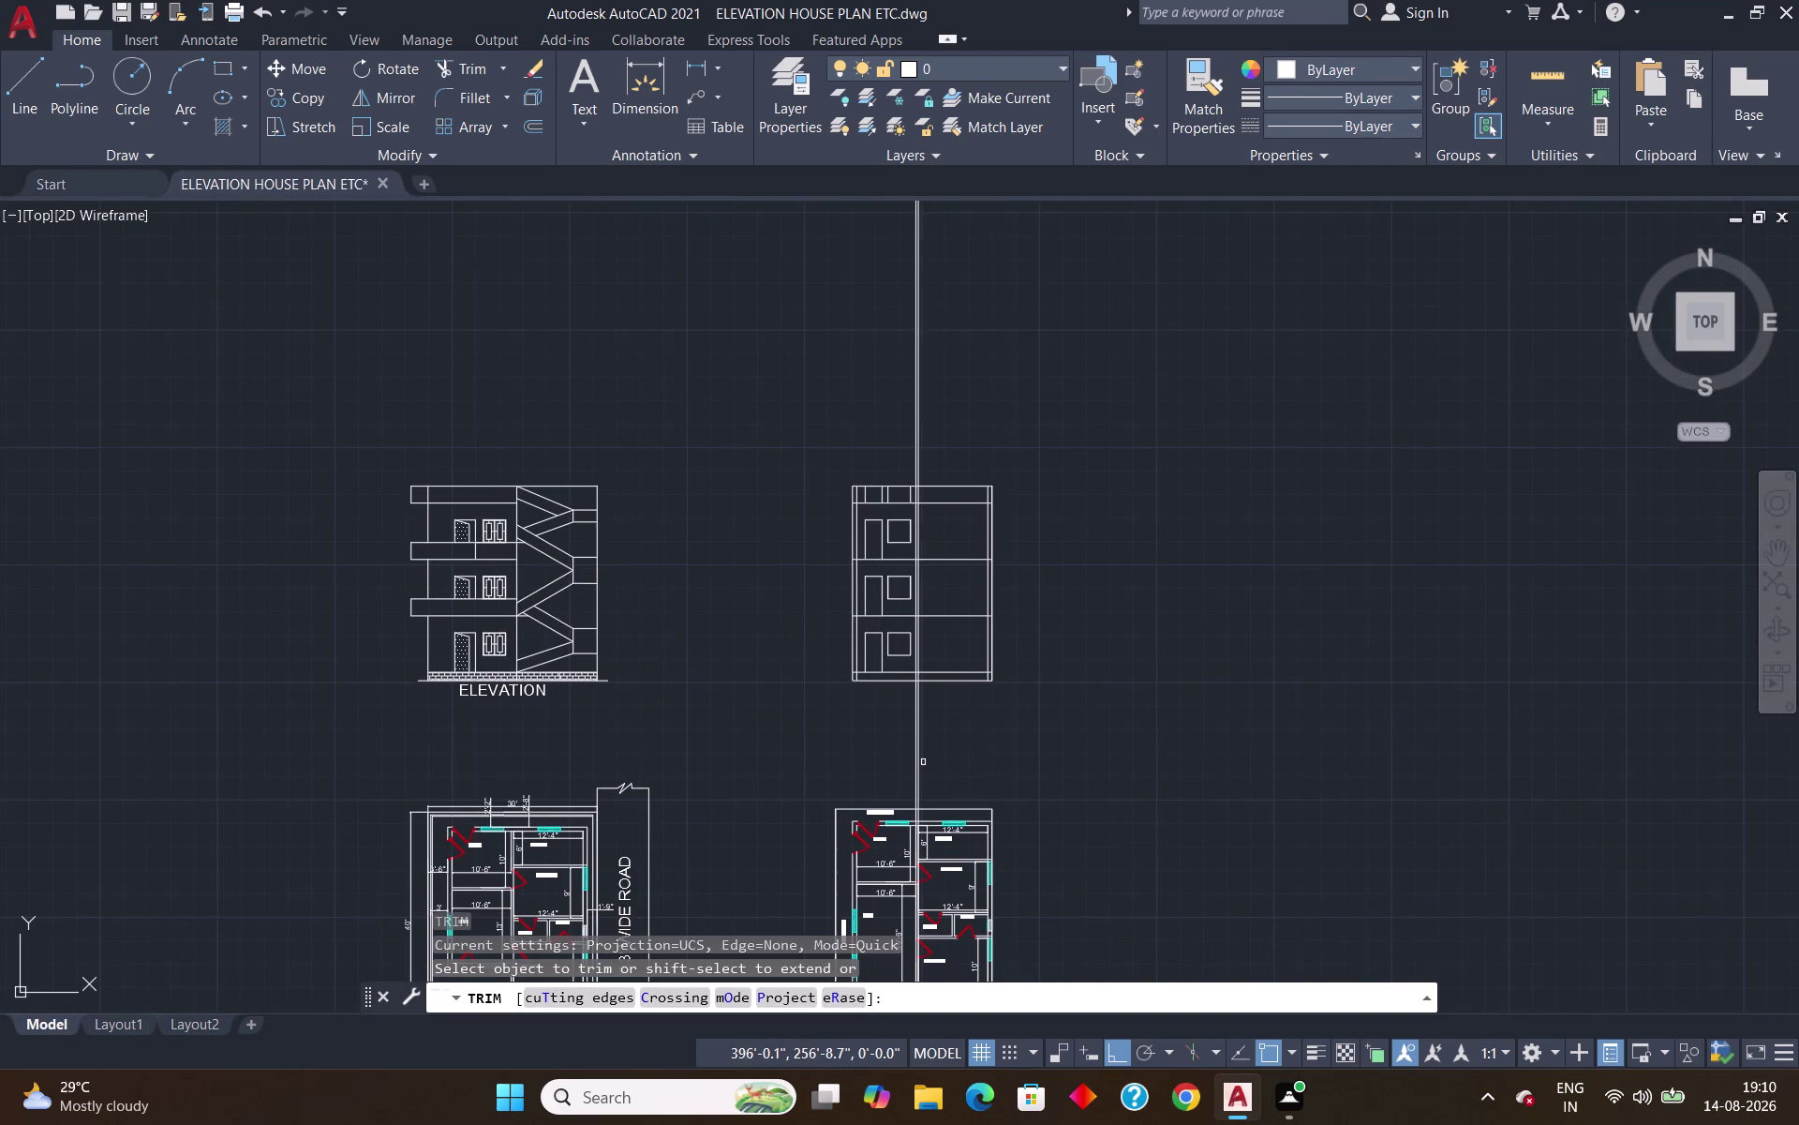
drag(858, 726, 980, 742)
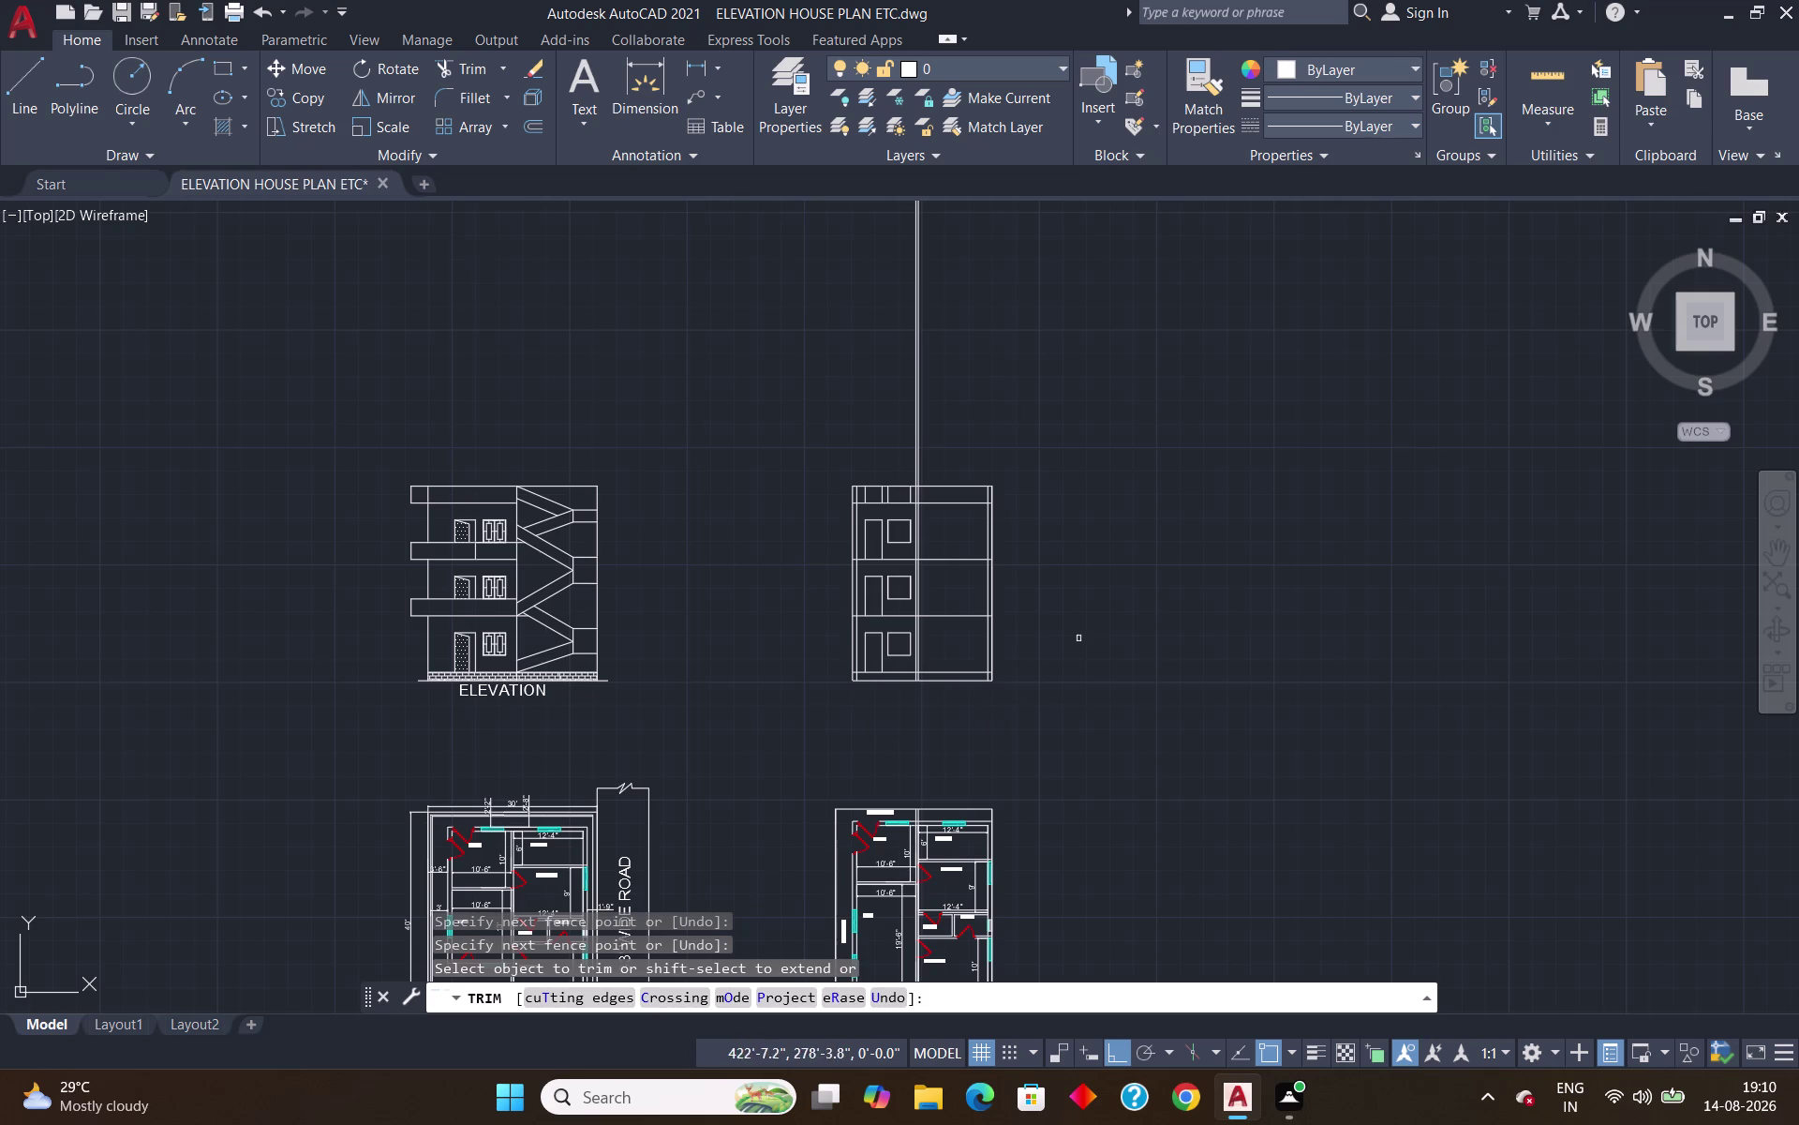
drag(828, 314, 1077, 326)
scroll(down, 3)
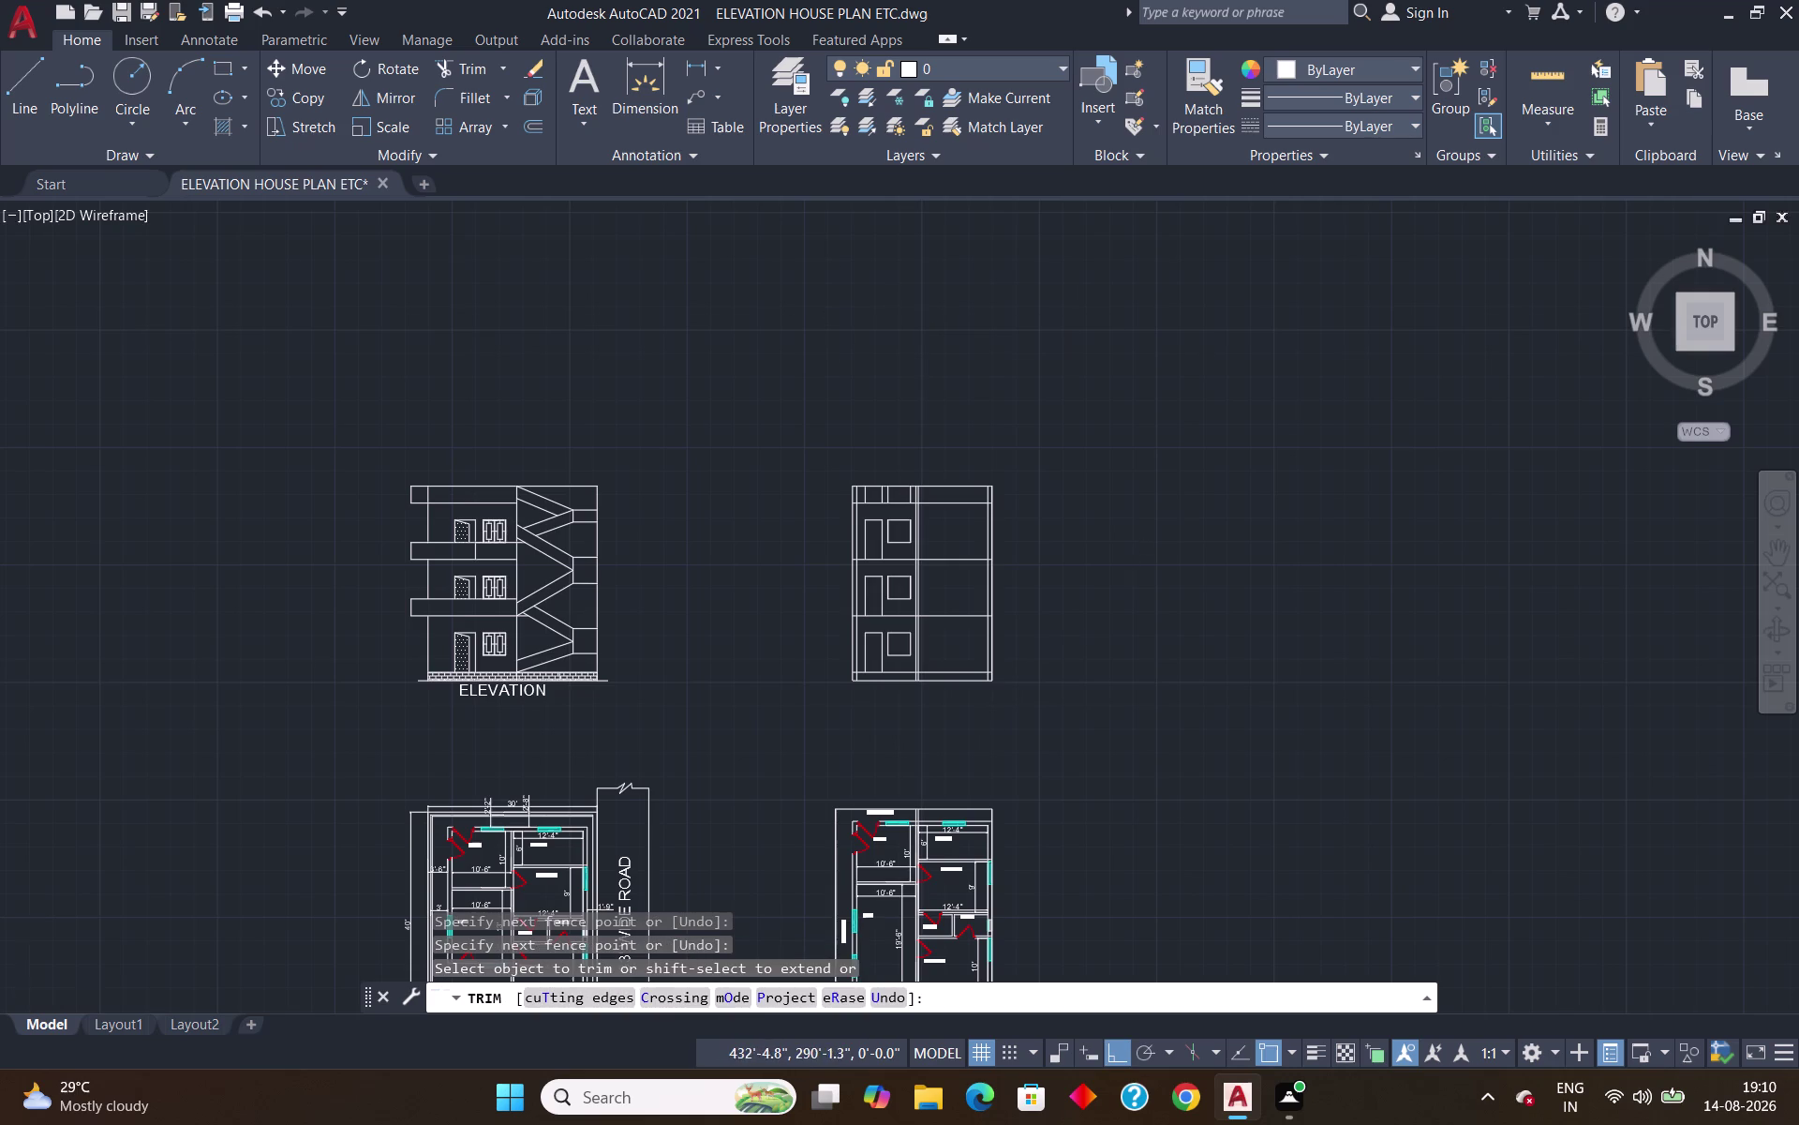
scroll(down, 3)
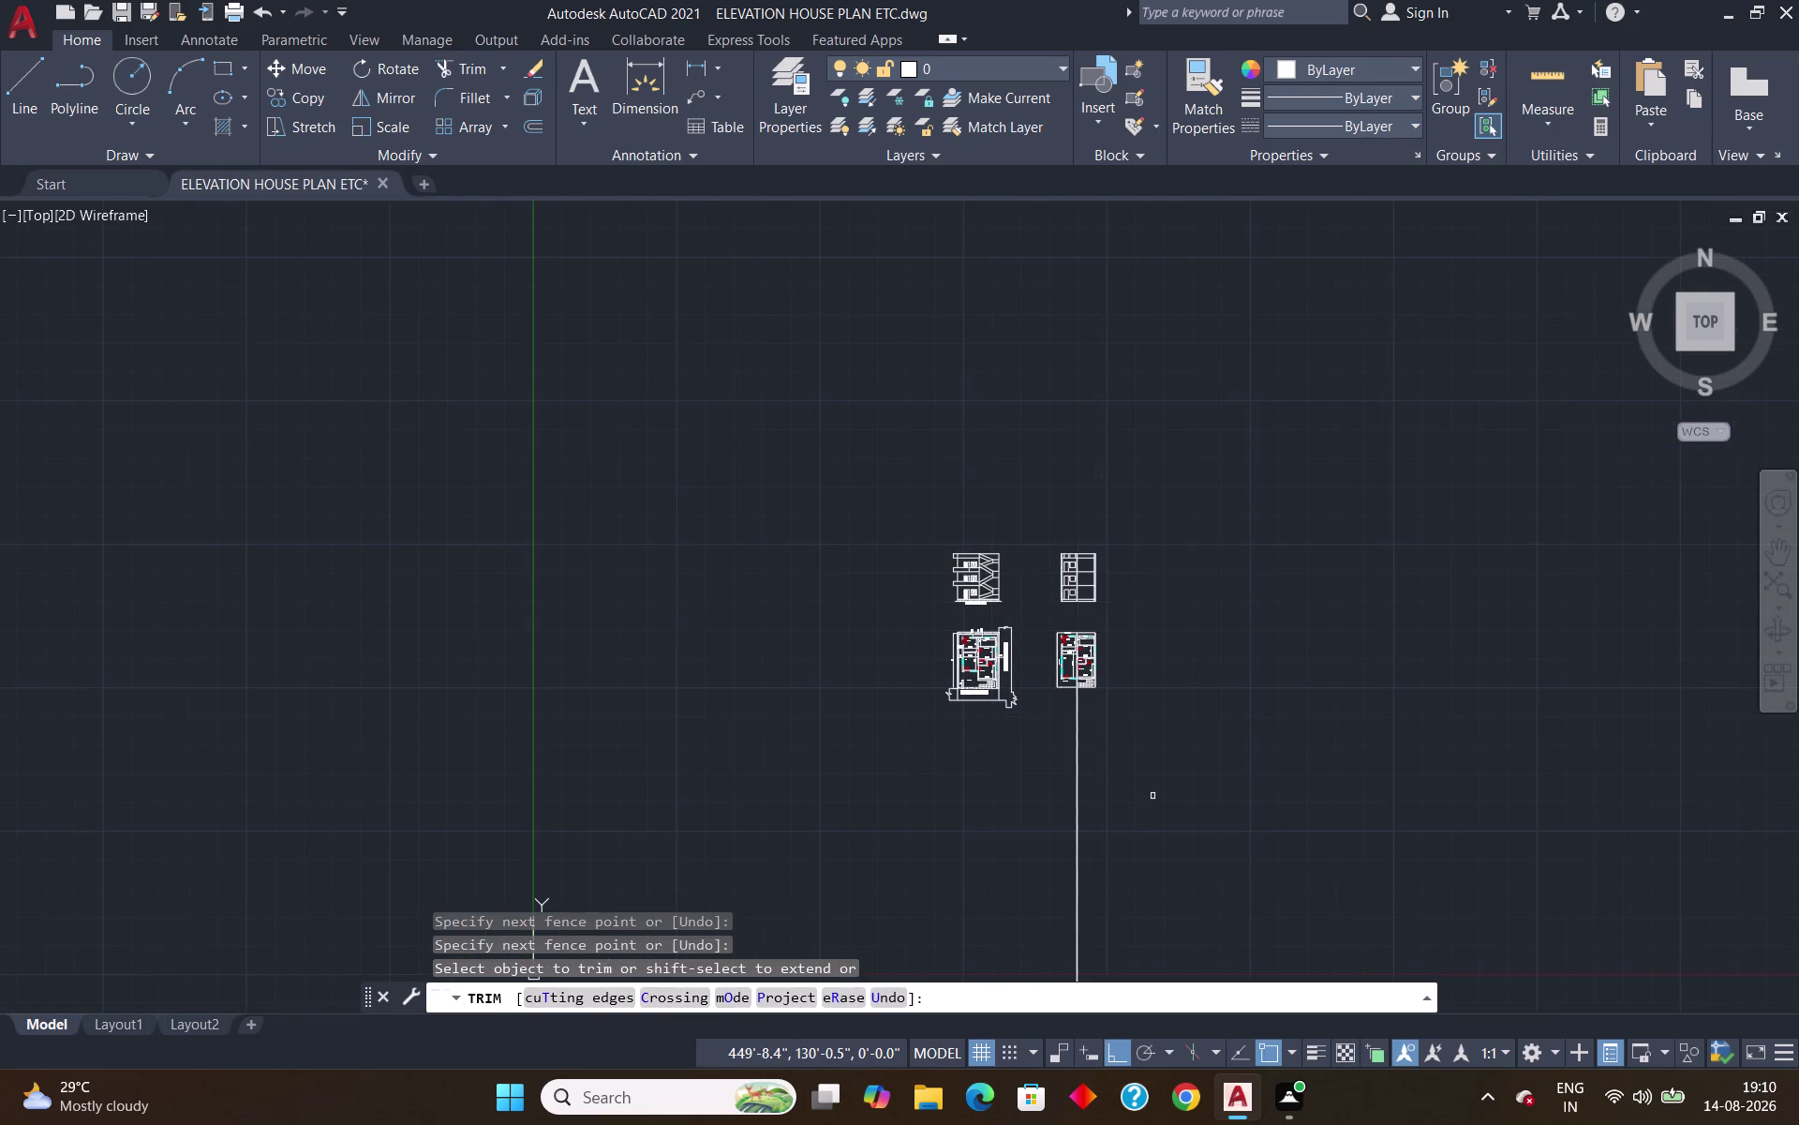
key(Escape)
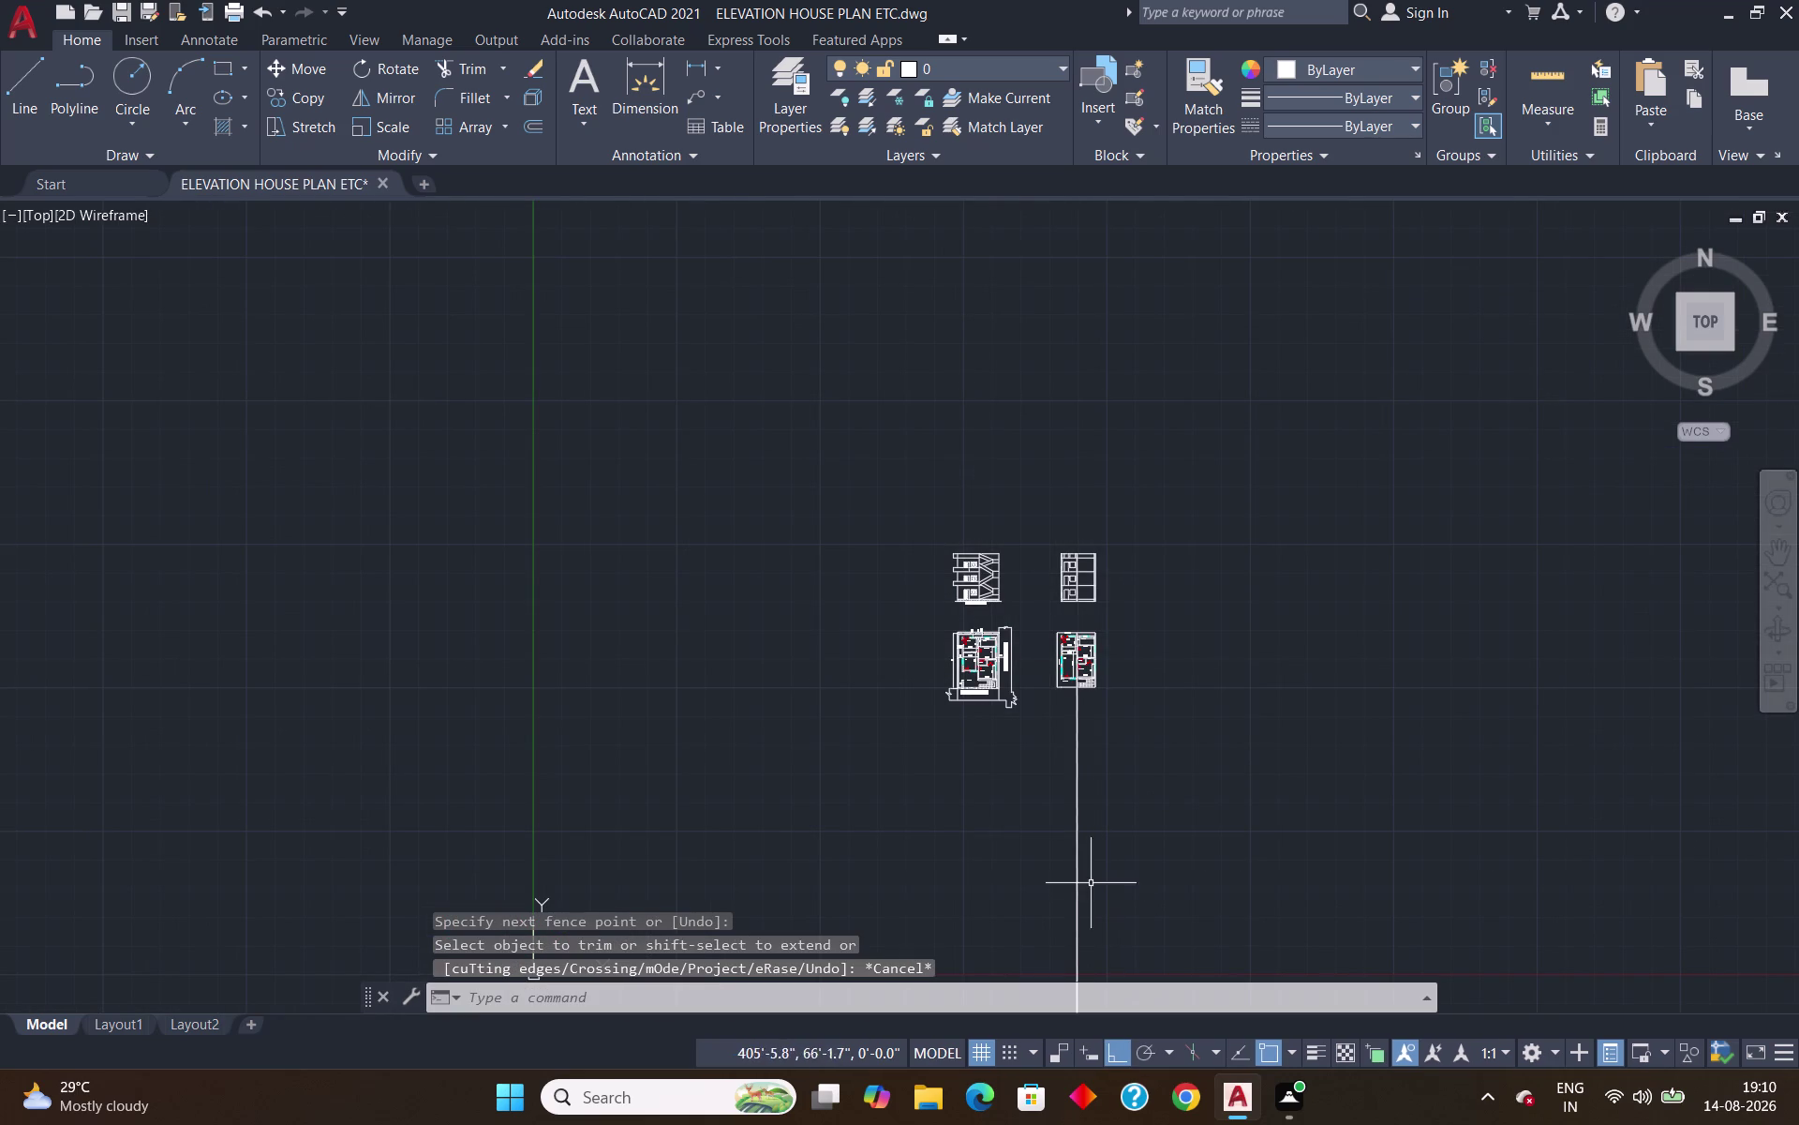
Delete the two leftover construction line pieces below the second floor plan.
click(1079, 866)
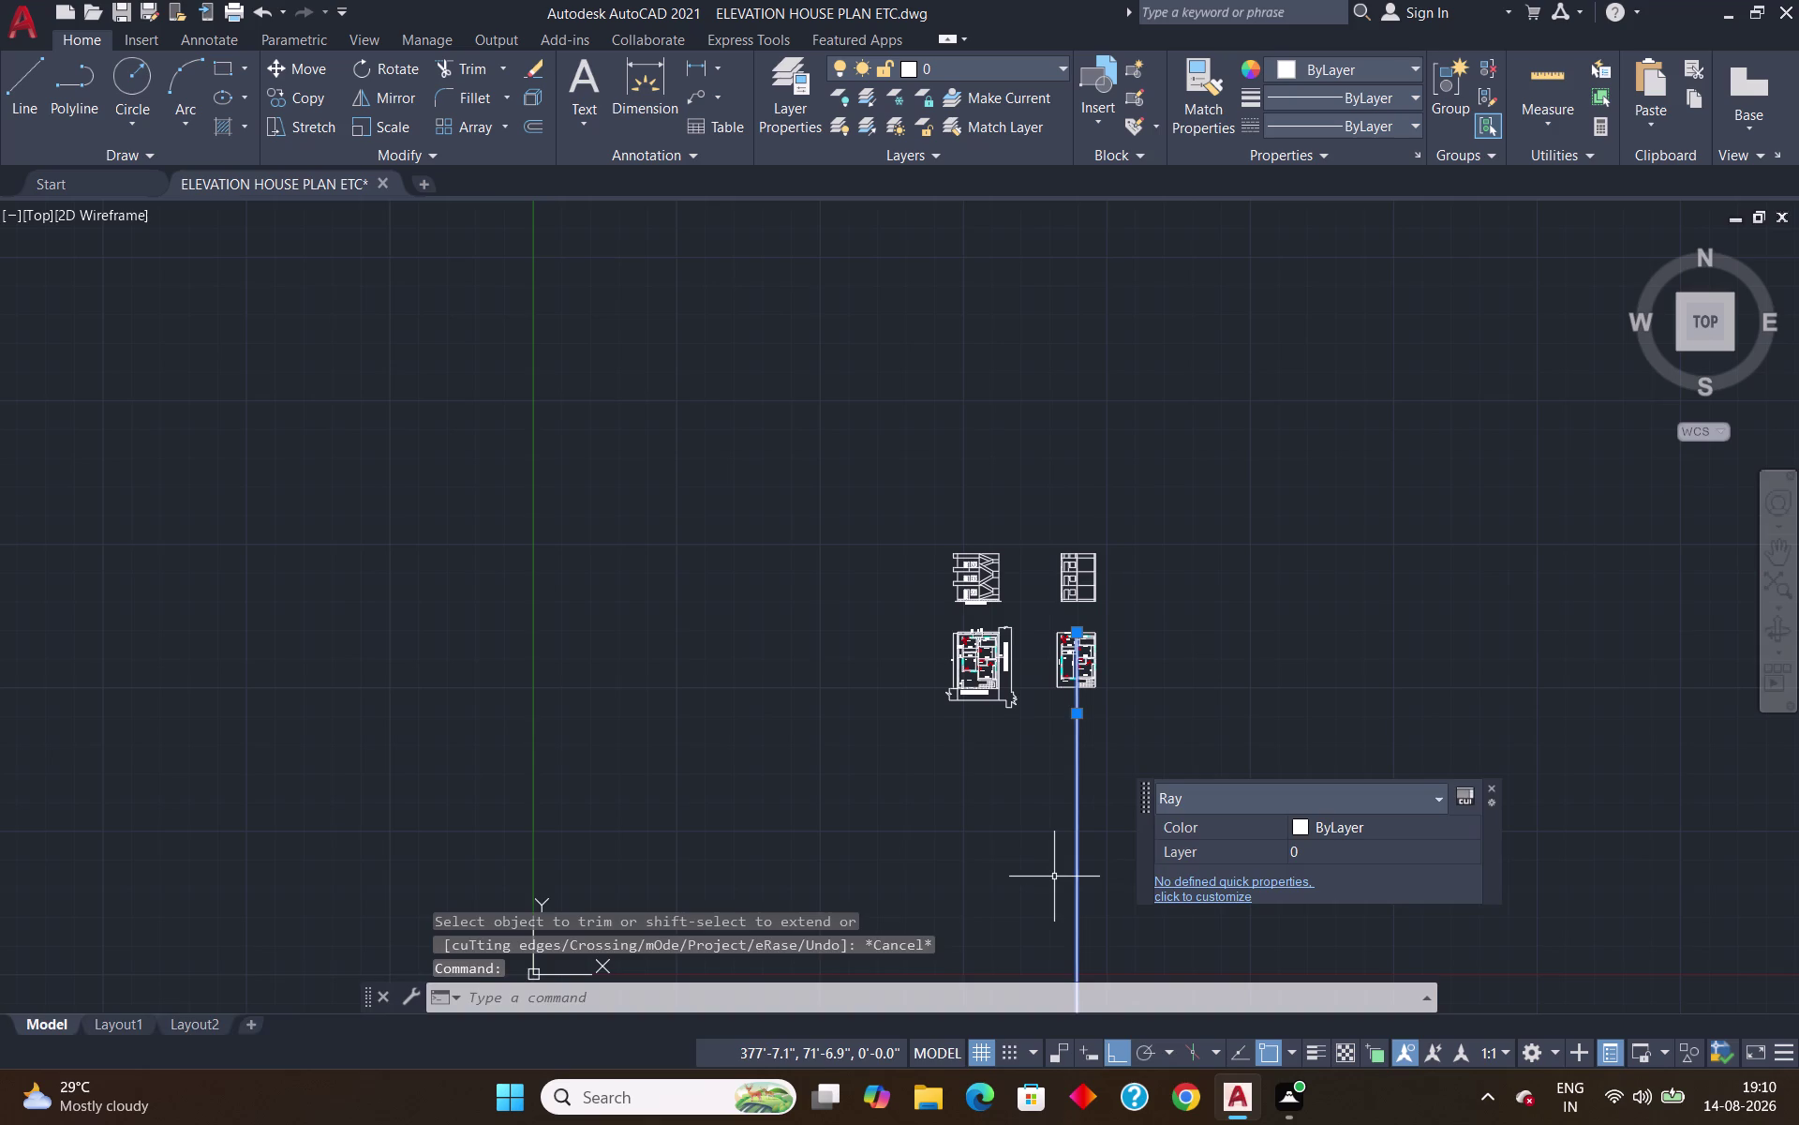
key(Delete)
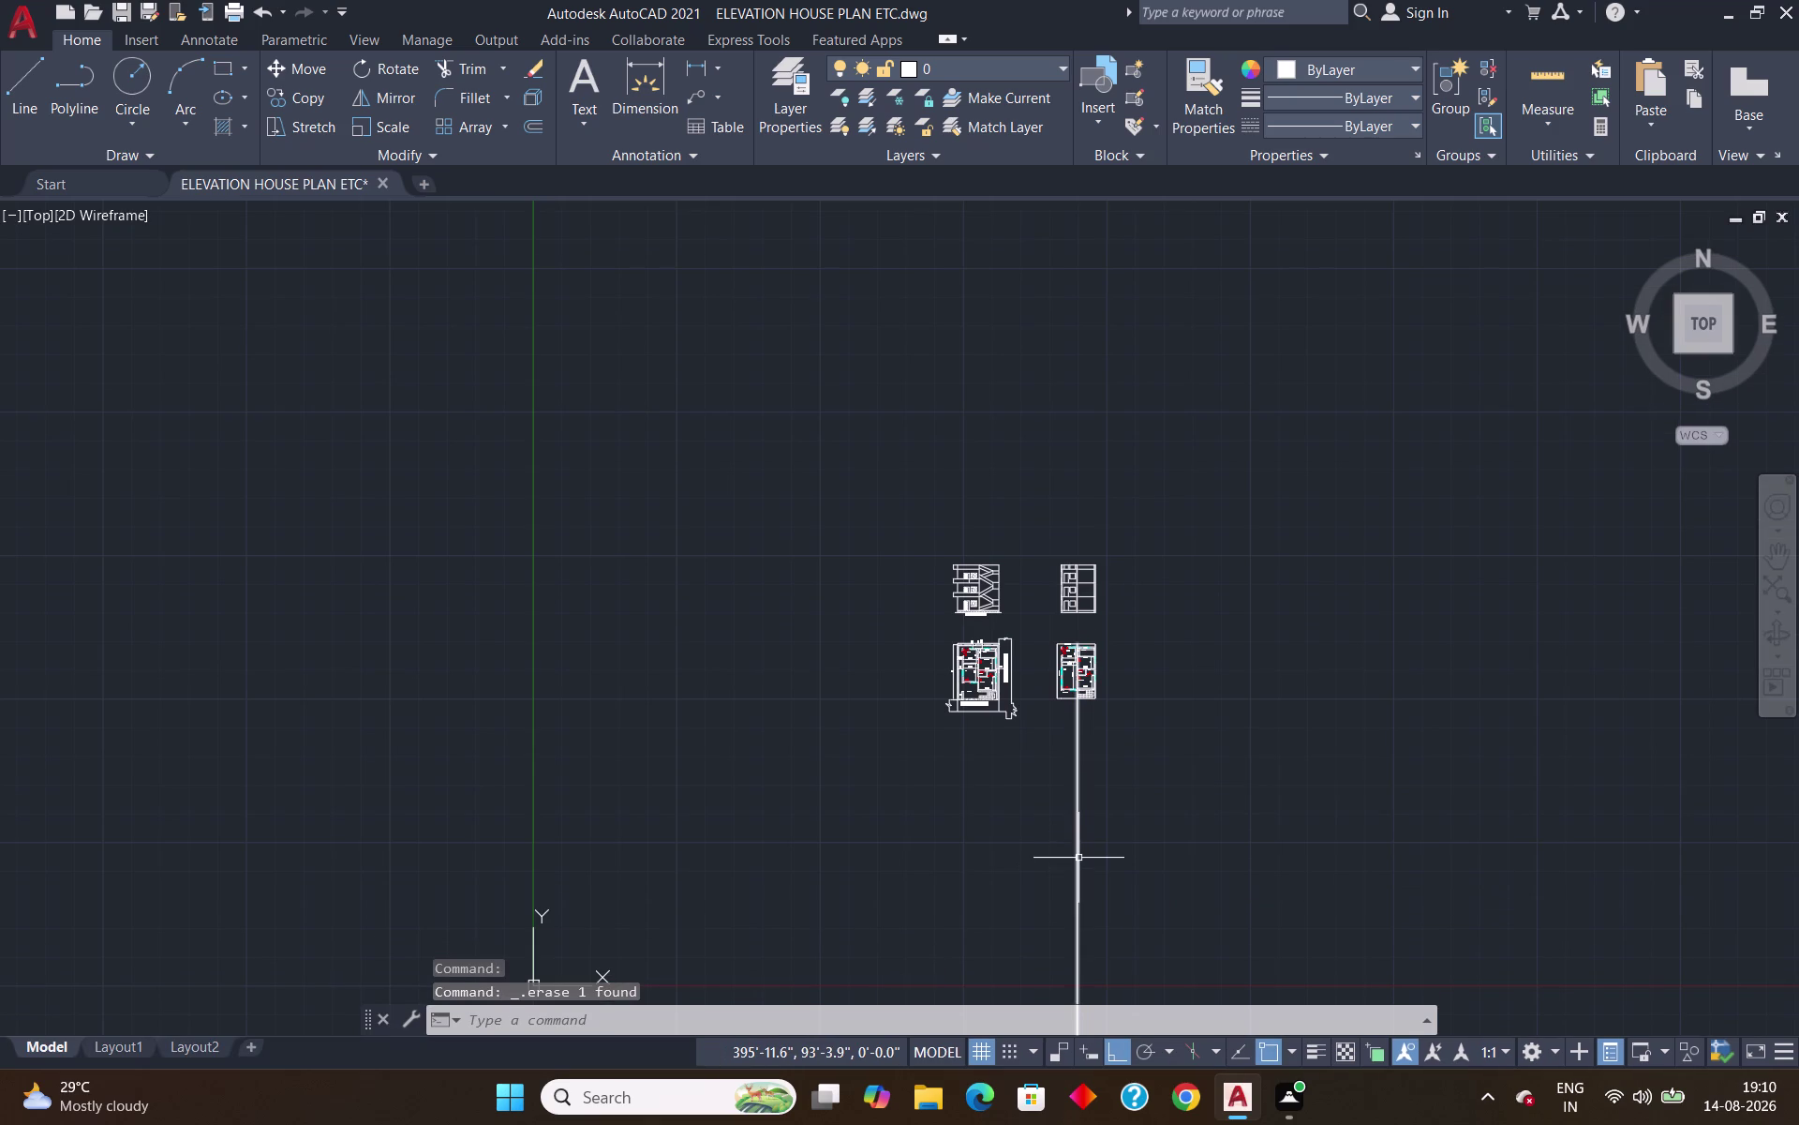
click(1079, 857)
key(Delete)
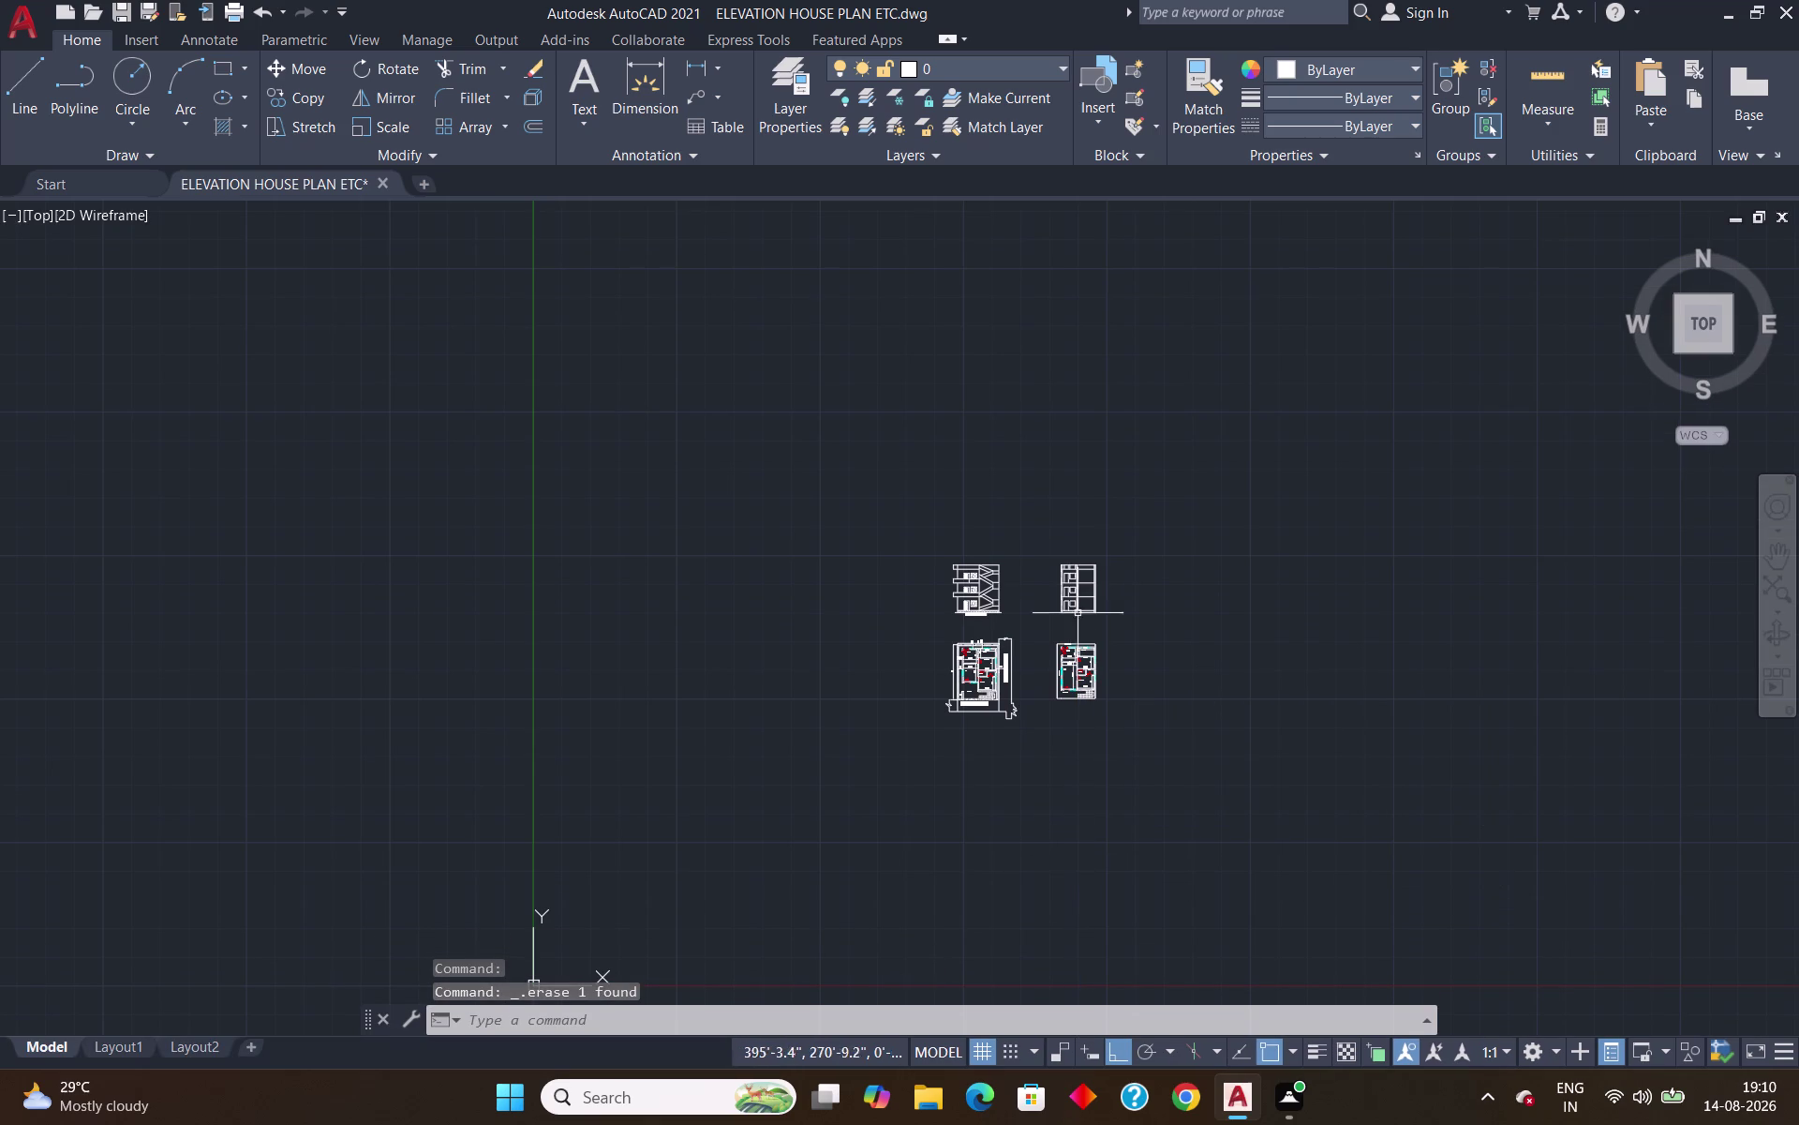
scroll(up, 3)
Fence-trim the short vertical lines crossing the side elevation's top parapet band.
scroll(up, 3)
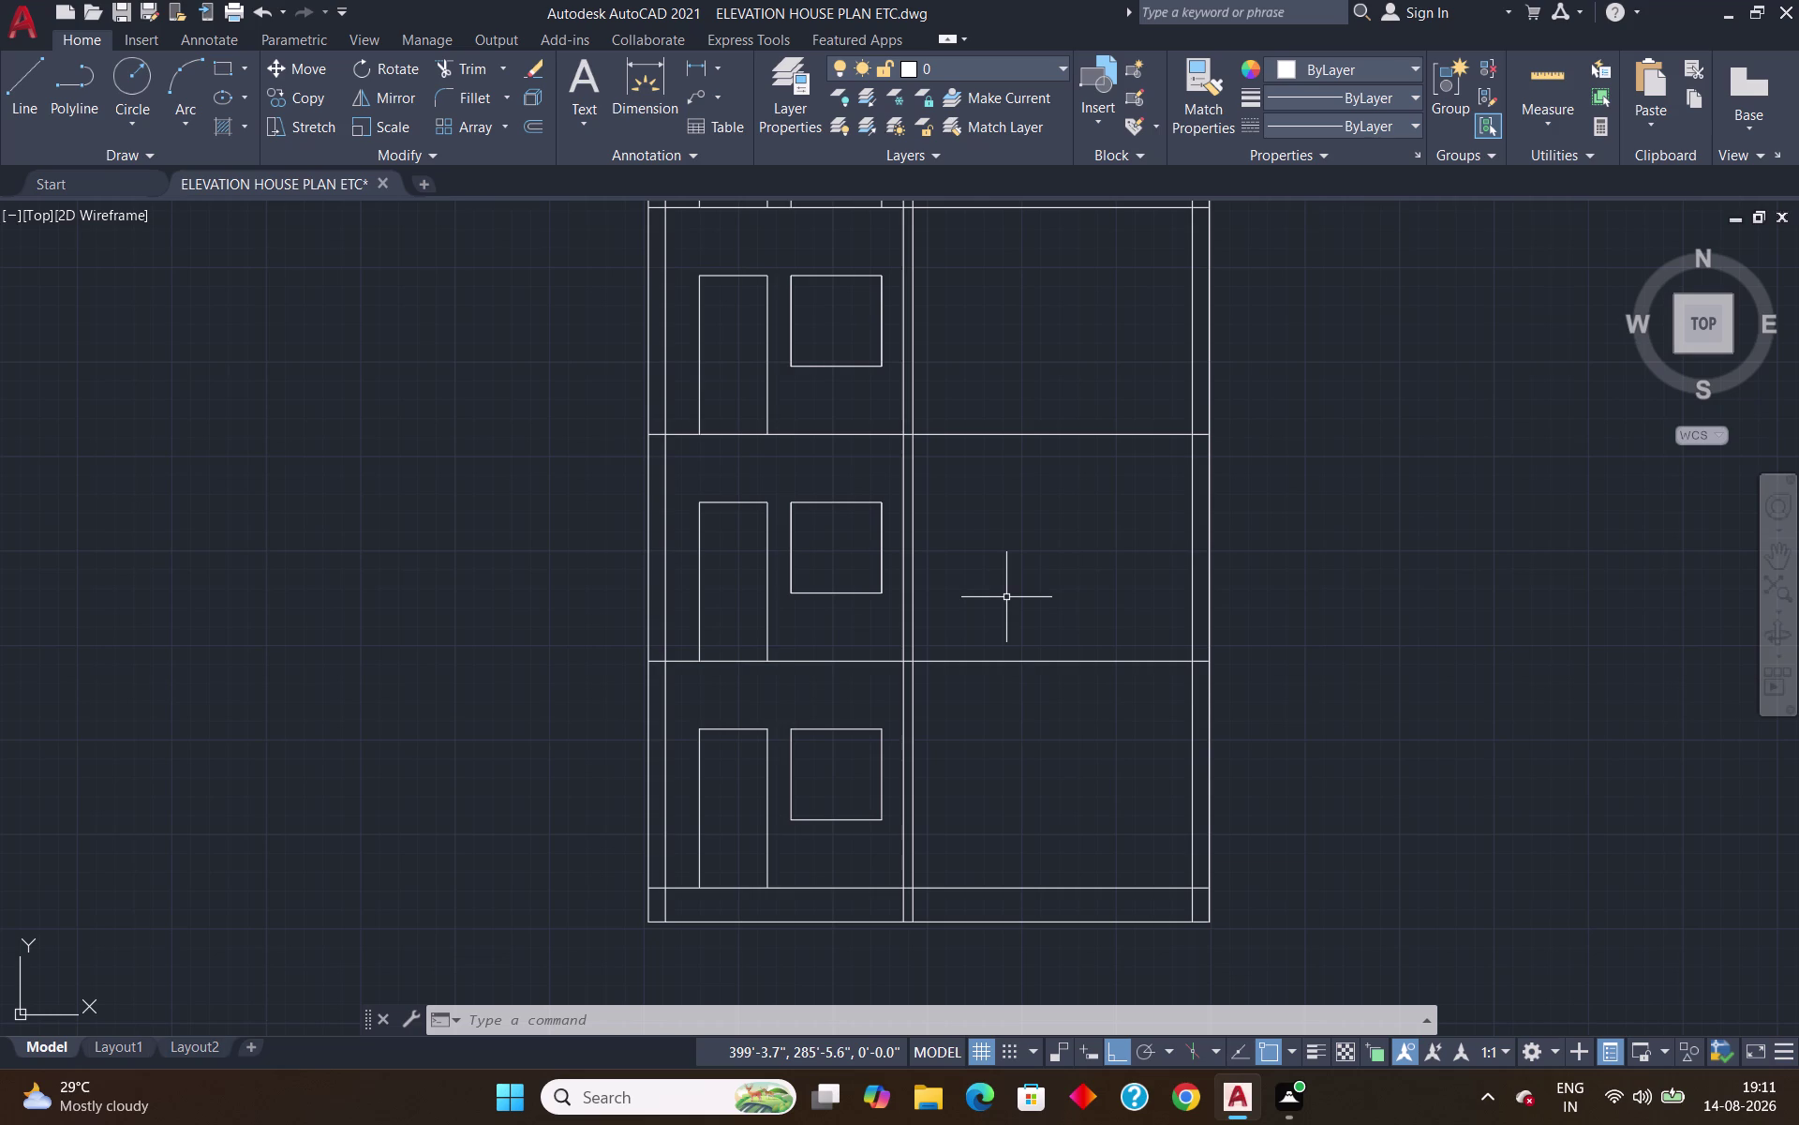
scroll(down, 3)
scroll(up, 3)
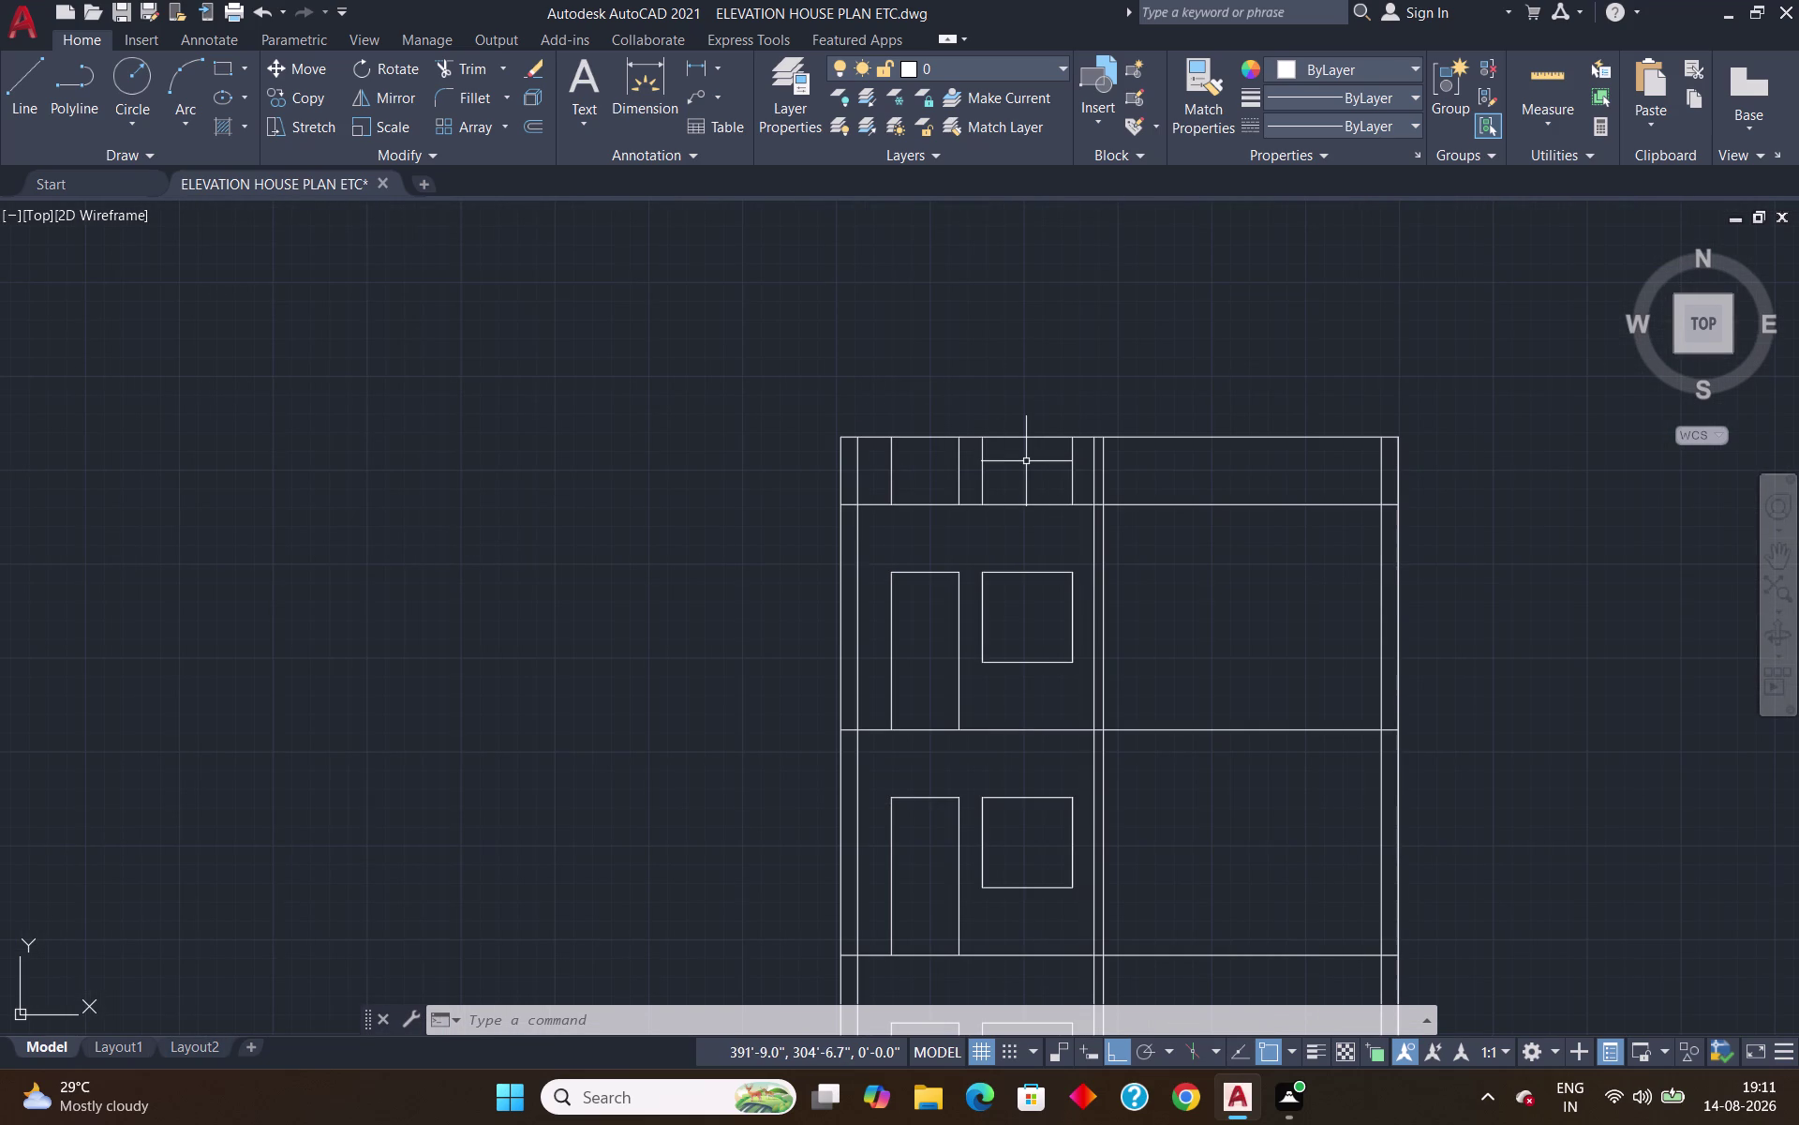
text(TR)
key(Return)
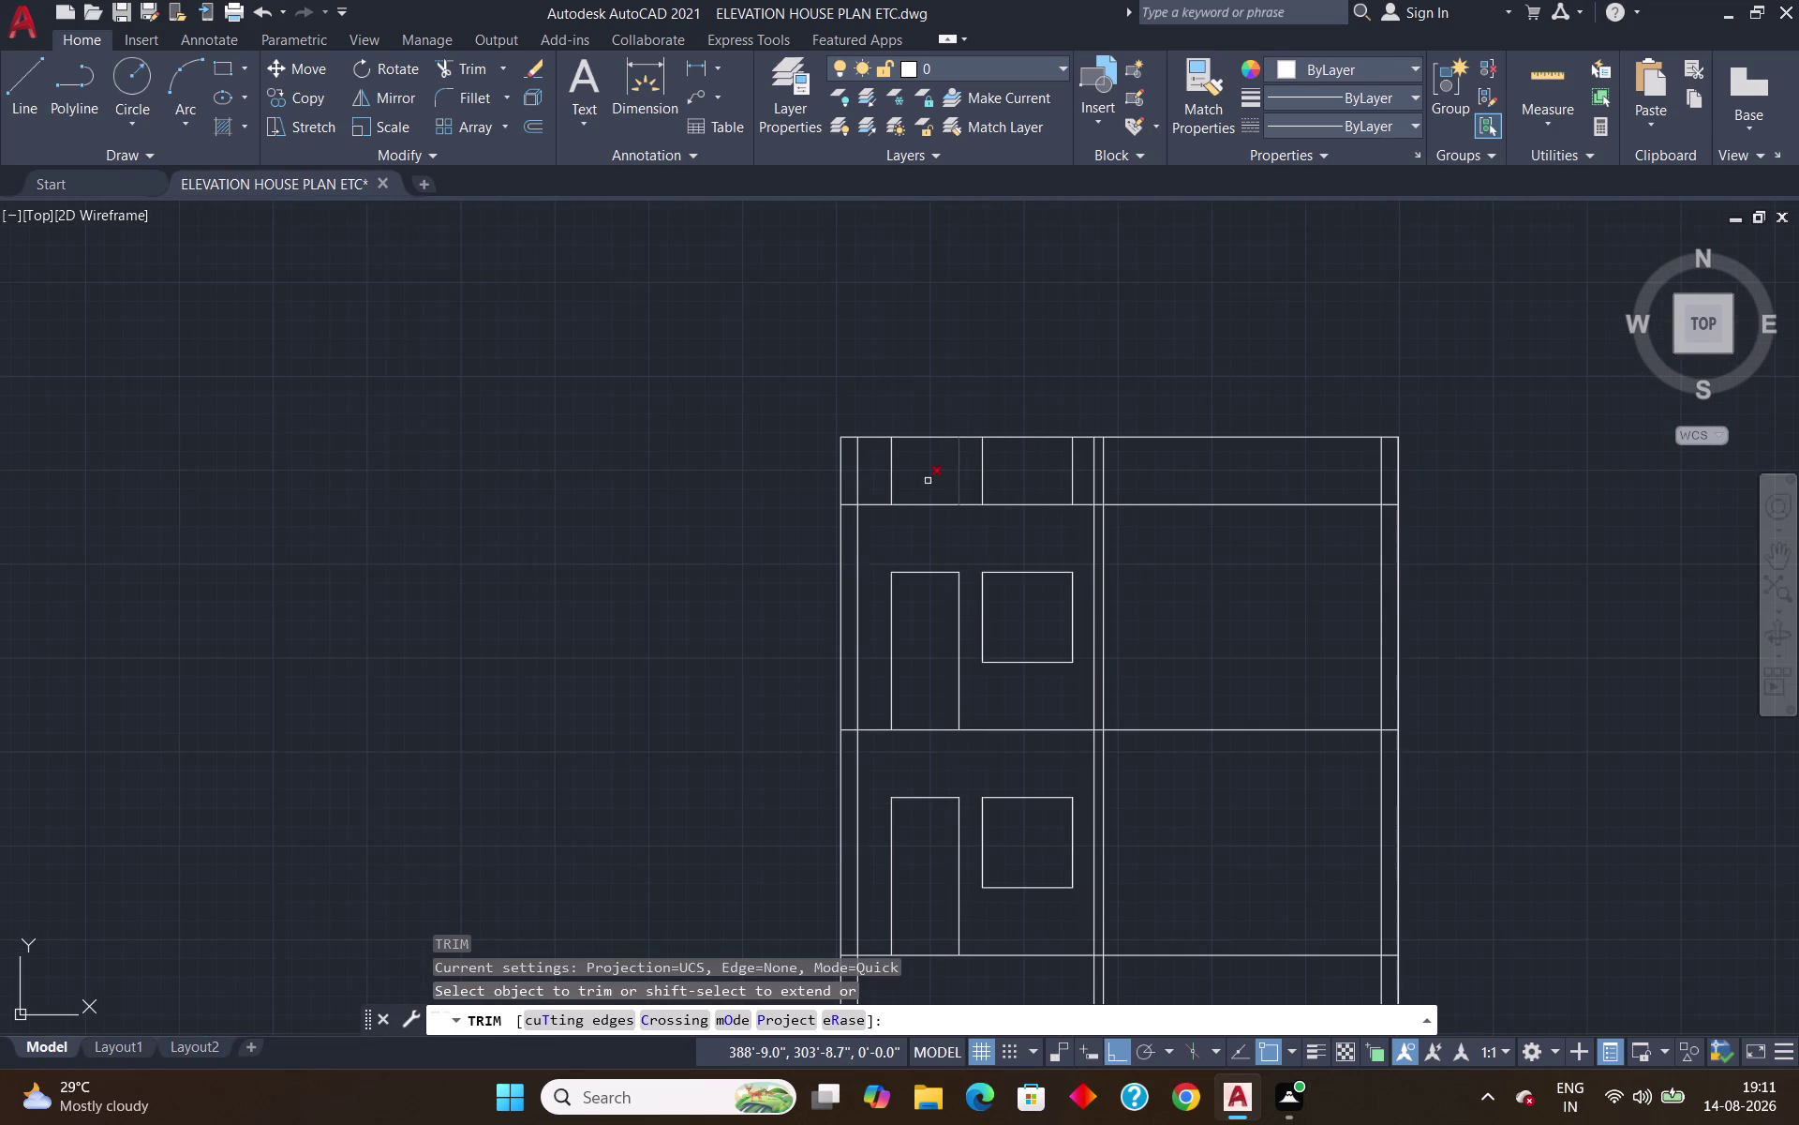
drag(877, 477, 1068, 470)
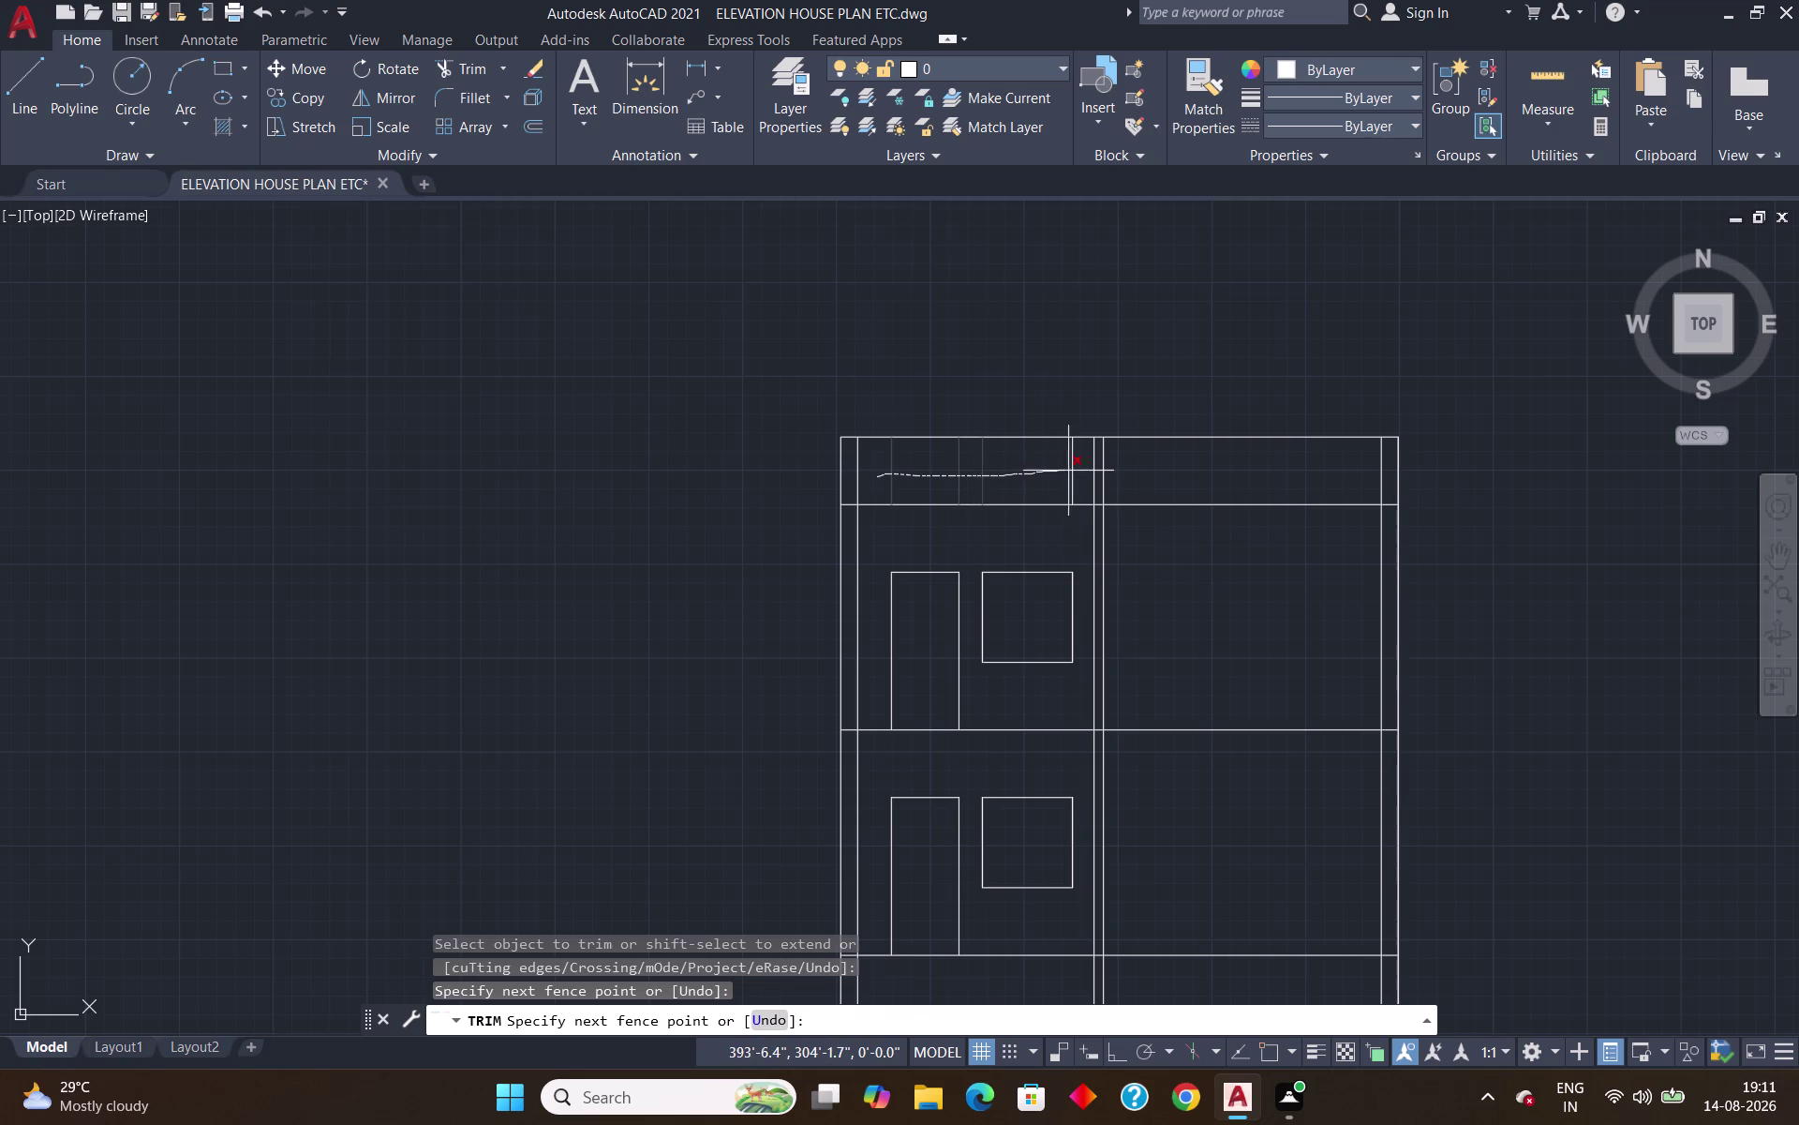
drag(1068, 471, 1083, 468)
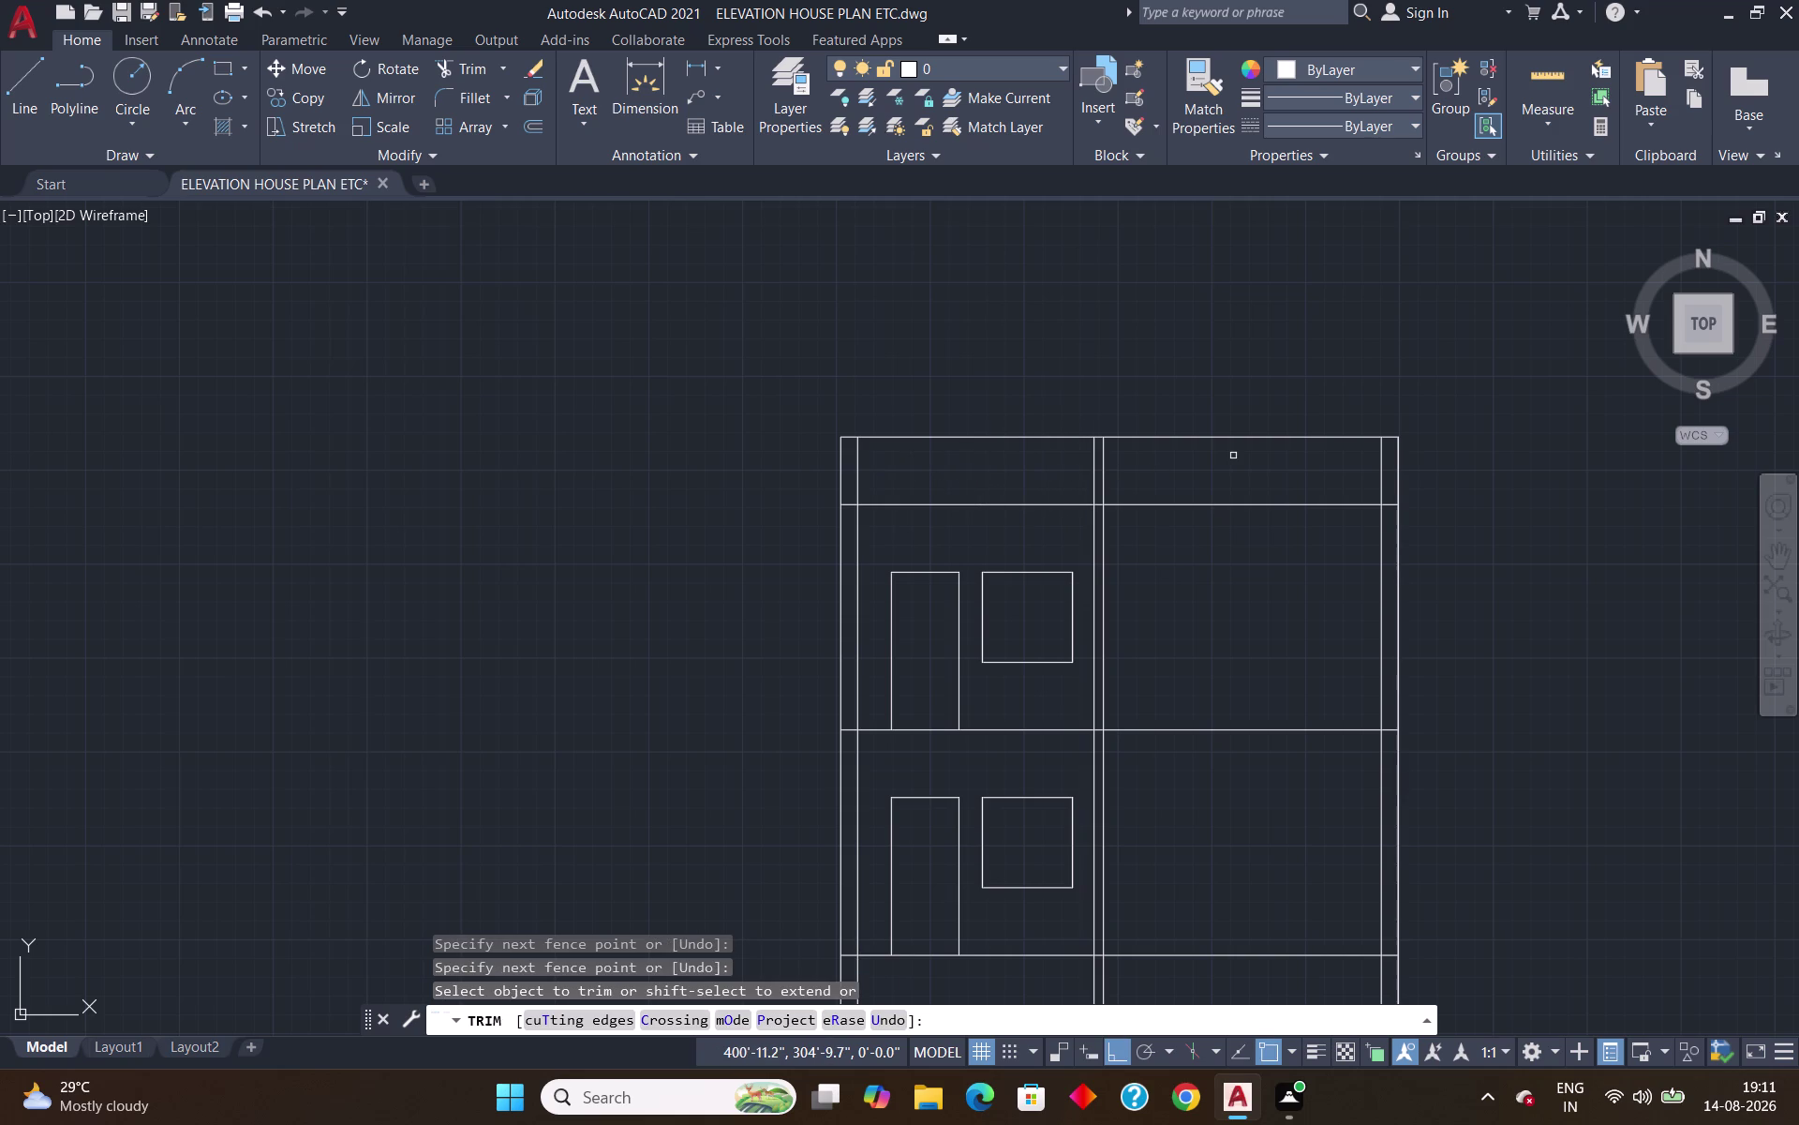
key(Escape)
scroll(down, 3)
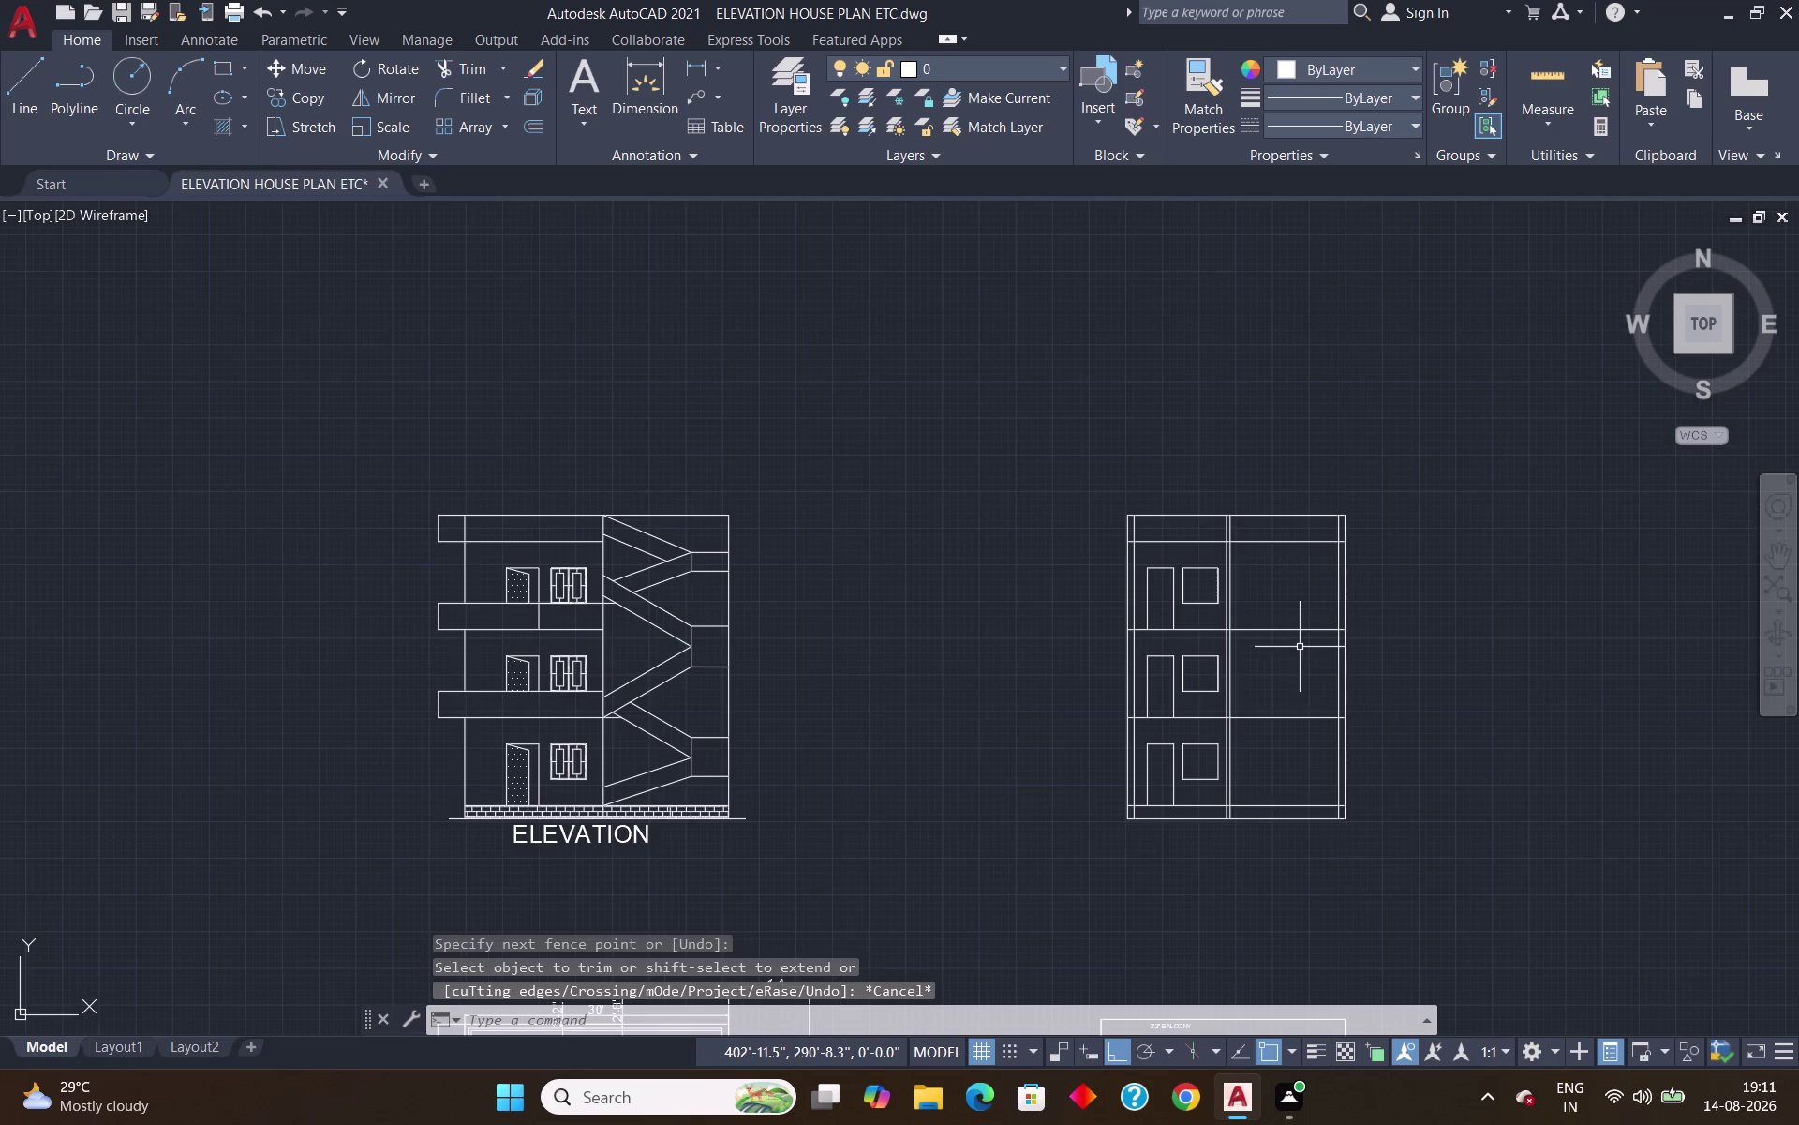